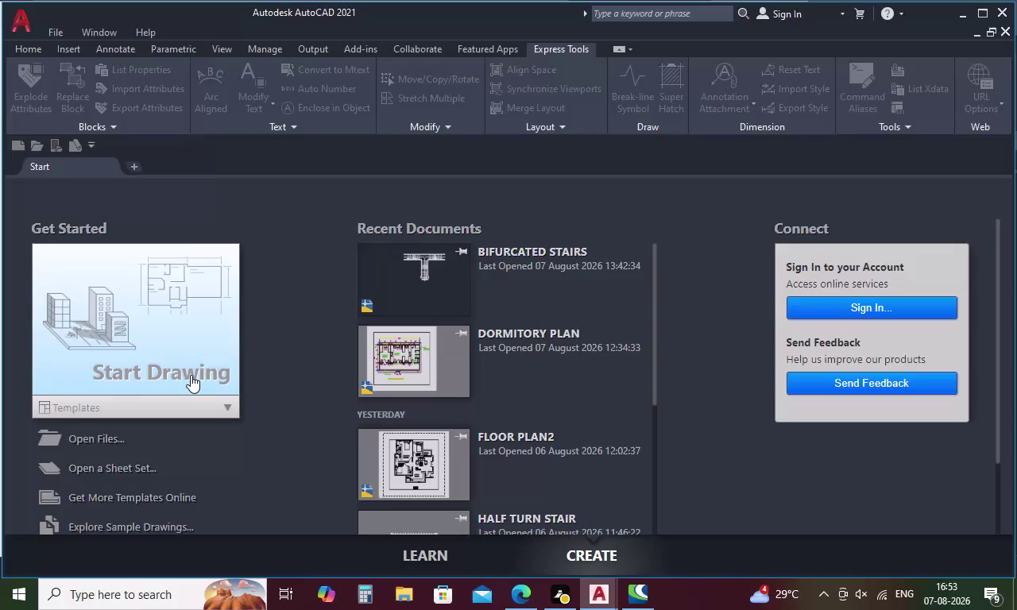
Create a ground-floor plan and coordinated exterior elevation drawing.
Start a new blank drawing, Drawing1, from the Start tab.
double_click(162, 384)
double_click(189, 370)
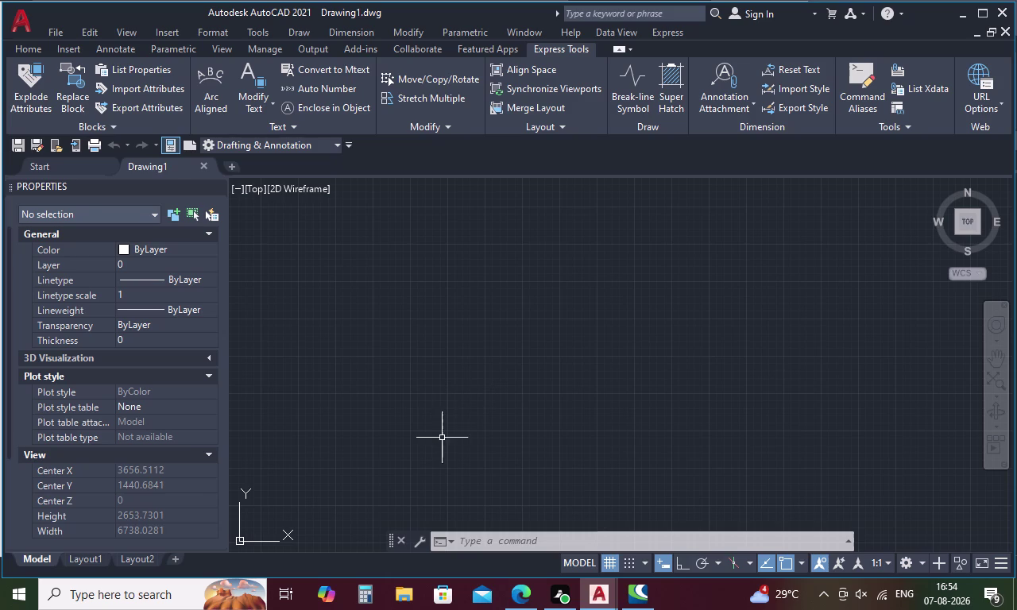
scroll(down, 3)
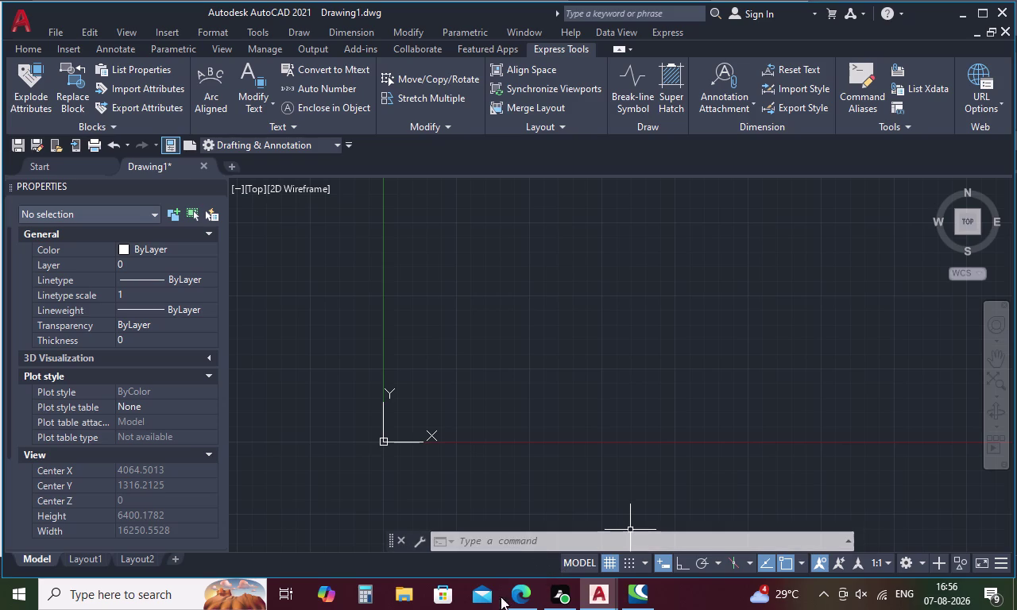
key(Escape)
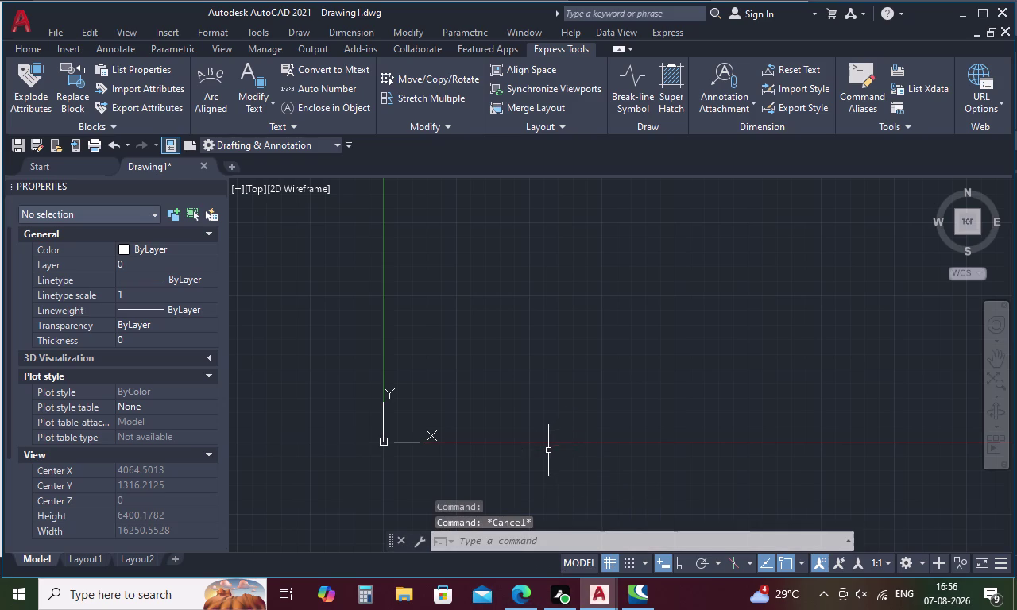
In Drawing Units (UN), choose Engineering length, 0'-0.0" precision and Inches insertion scale.
text(UN)
key(space)
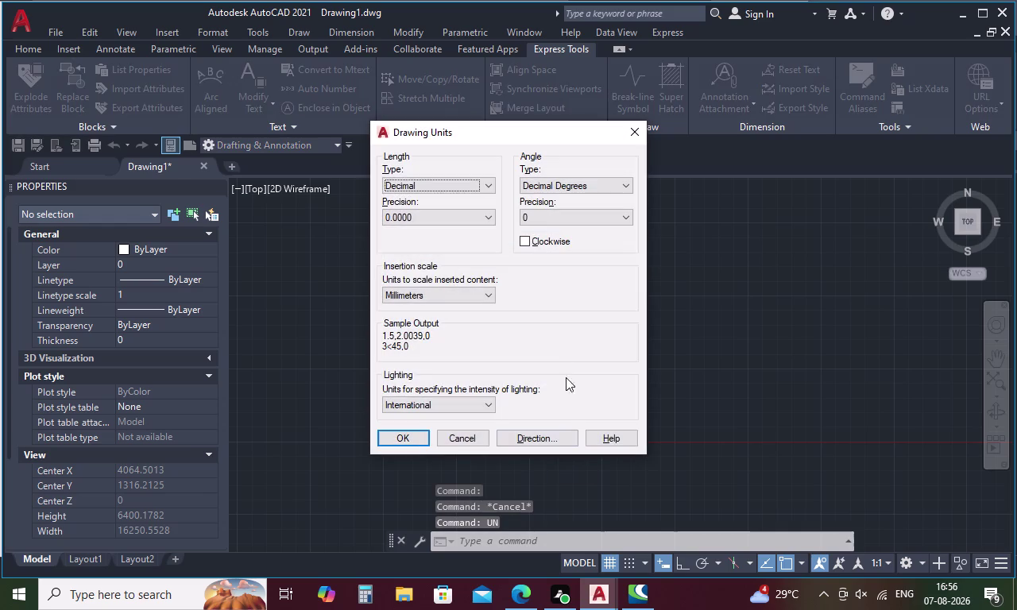
click(490, 188)
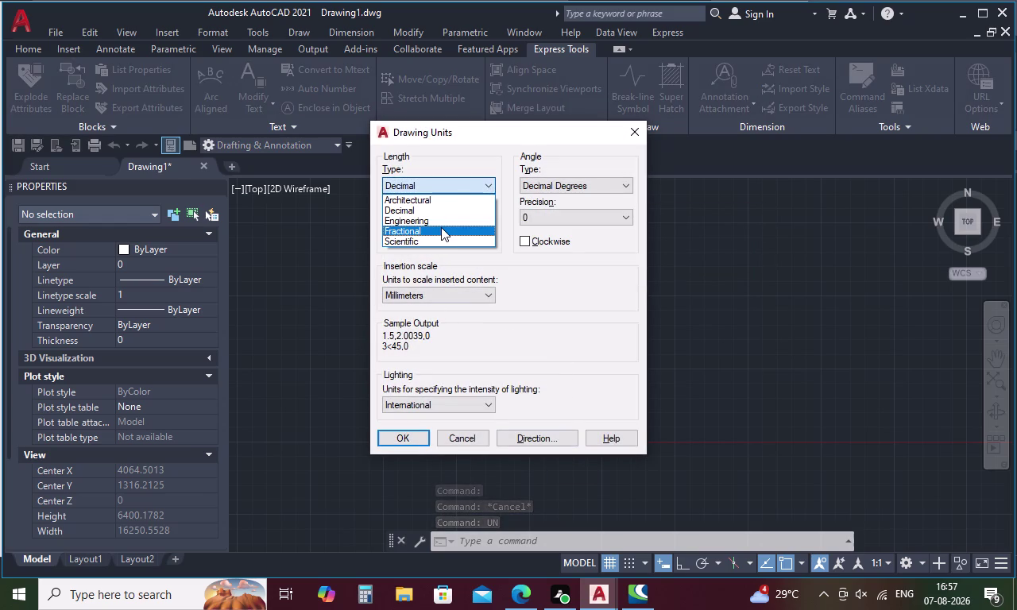
click(441, 222)
click(470, 220)
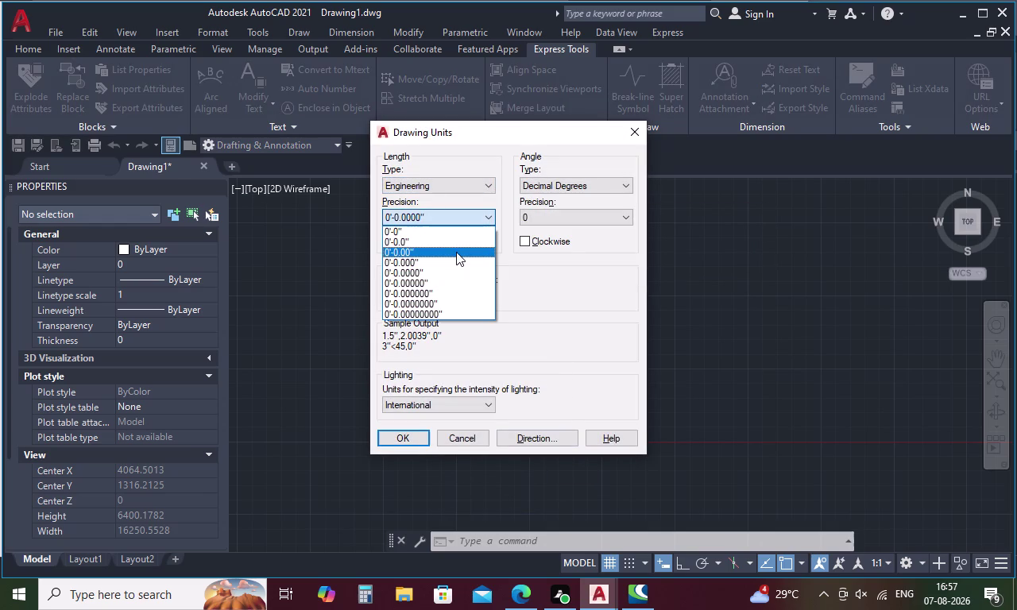
click(456, 245)
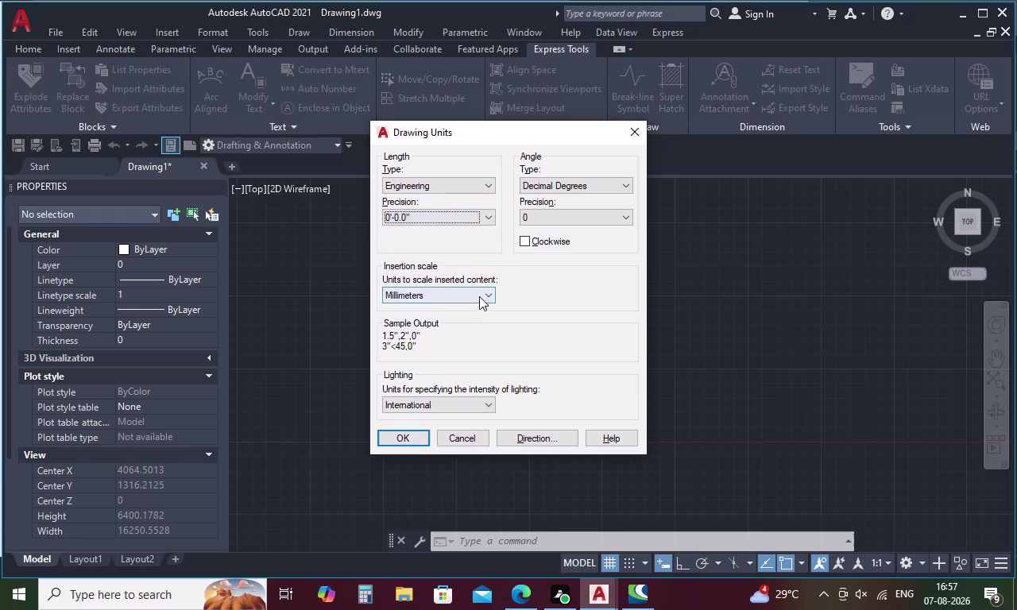
click(481, 296)
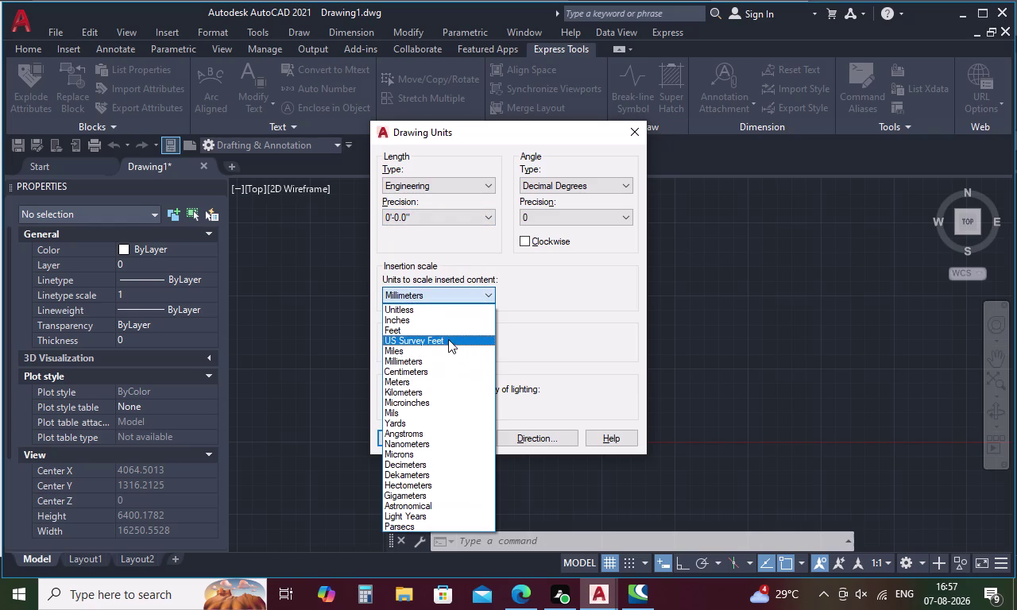
click(438, 324)
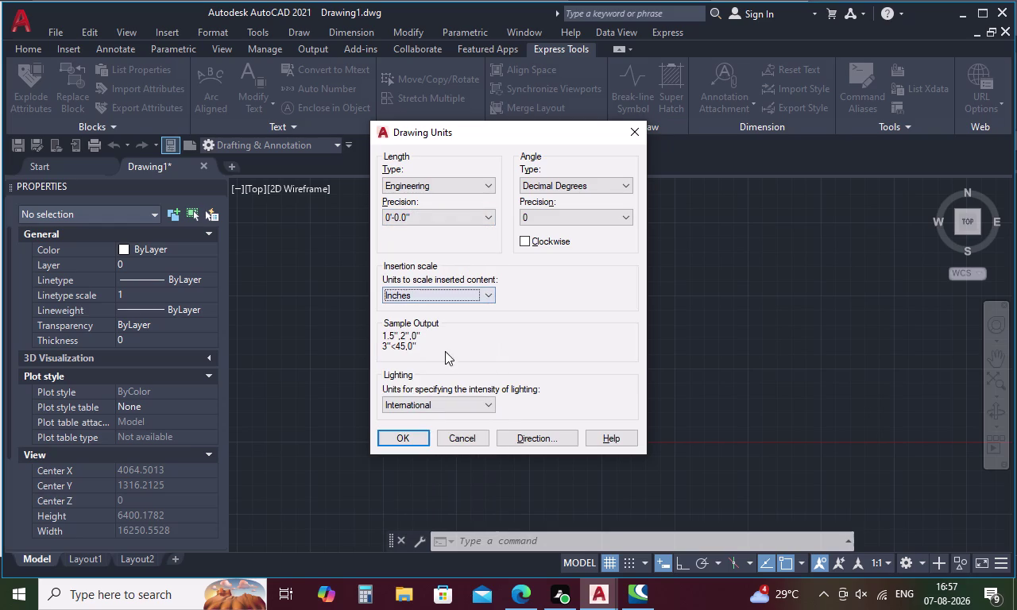
click(416, 435)
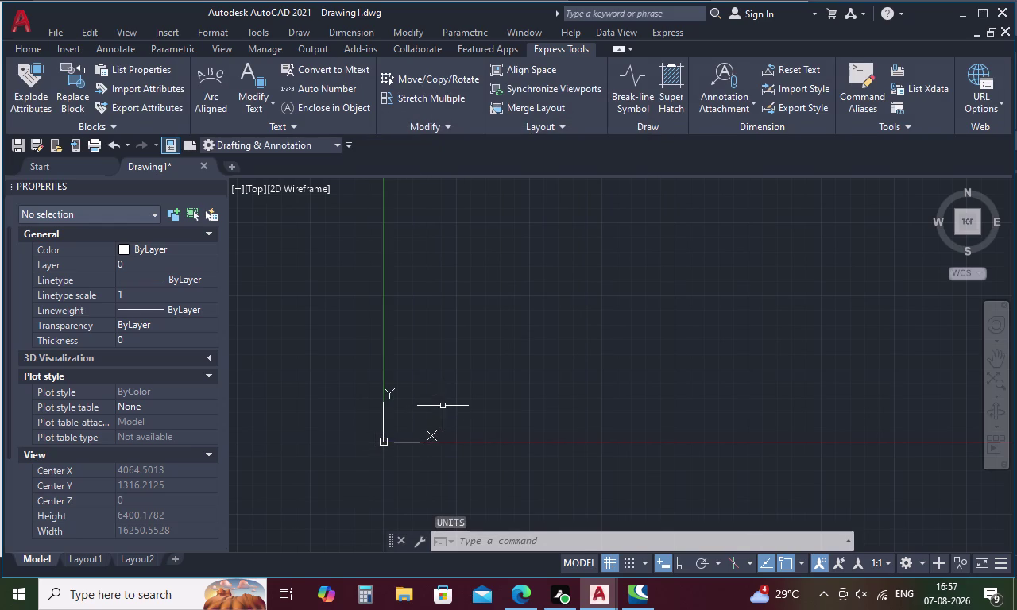
Turn the UCS icon off with UCSICON, then pan and zoom the empty view.
key(u)
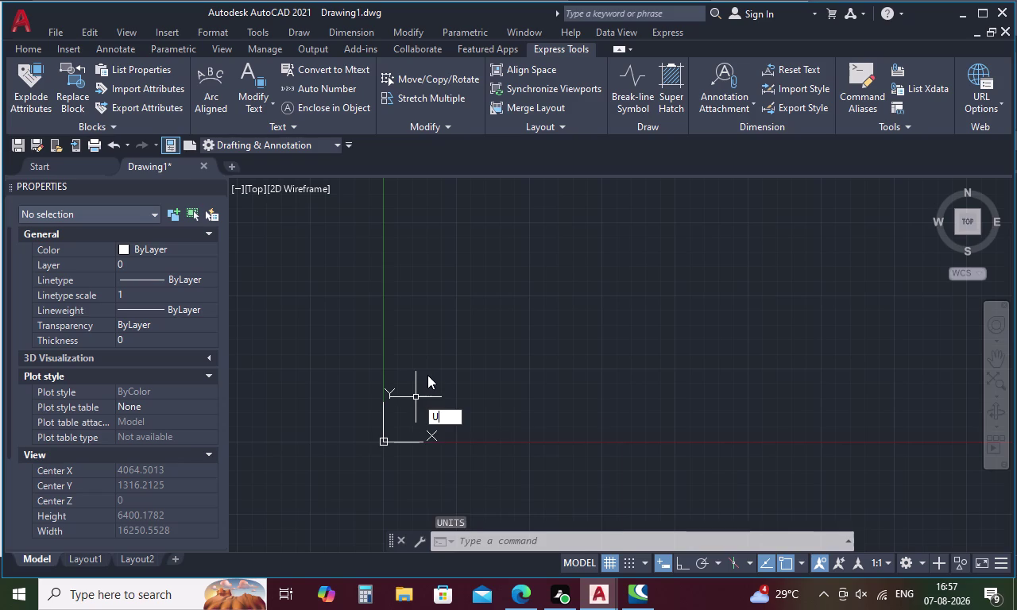
text(CSIC)
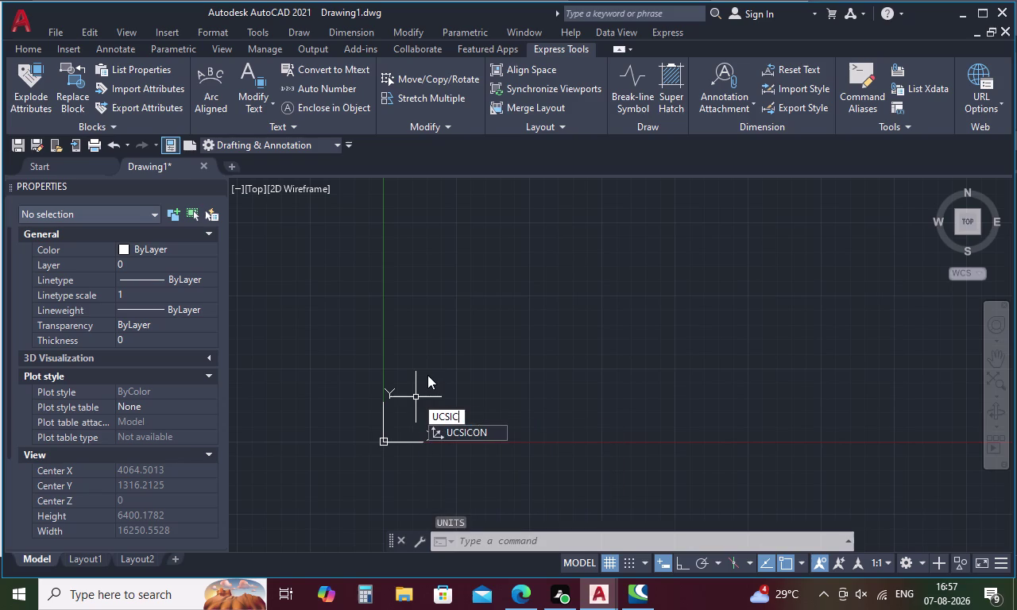
text(ON)
key(space)
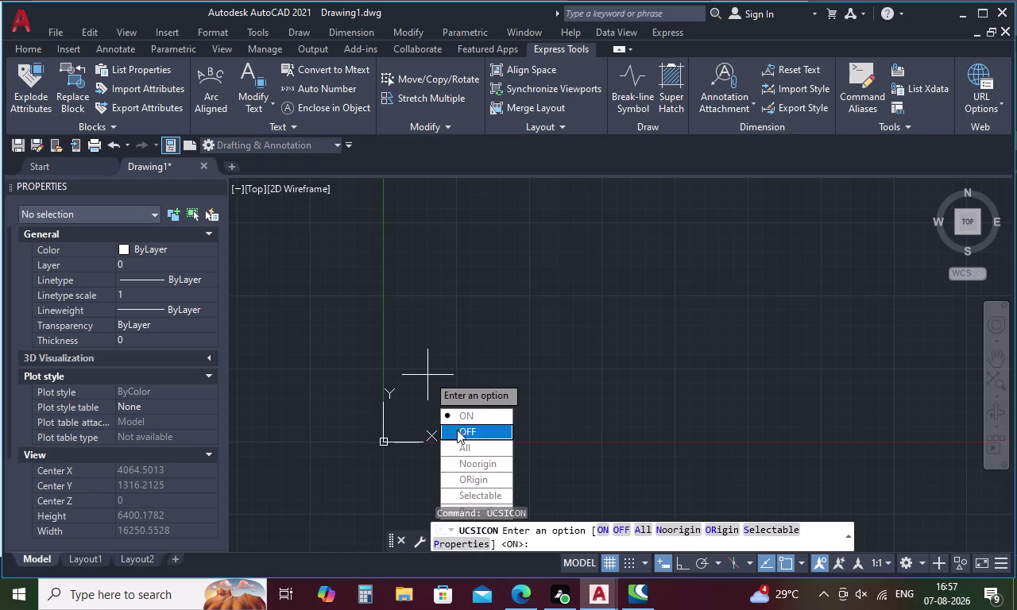
drag(456, 430, 428, 375)
scroll(down, 3)
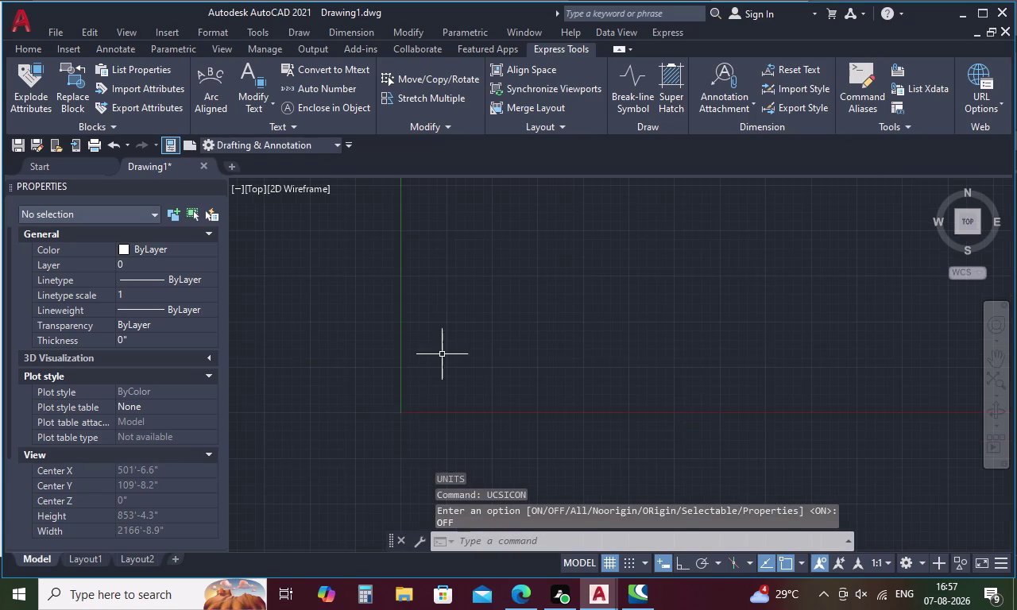
middle_drag(442, 354, 208, 514)
scroll(down, 3)
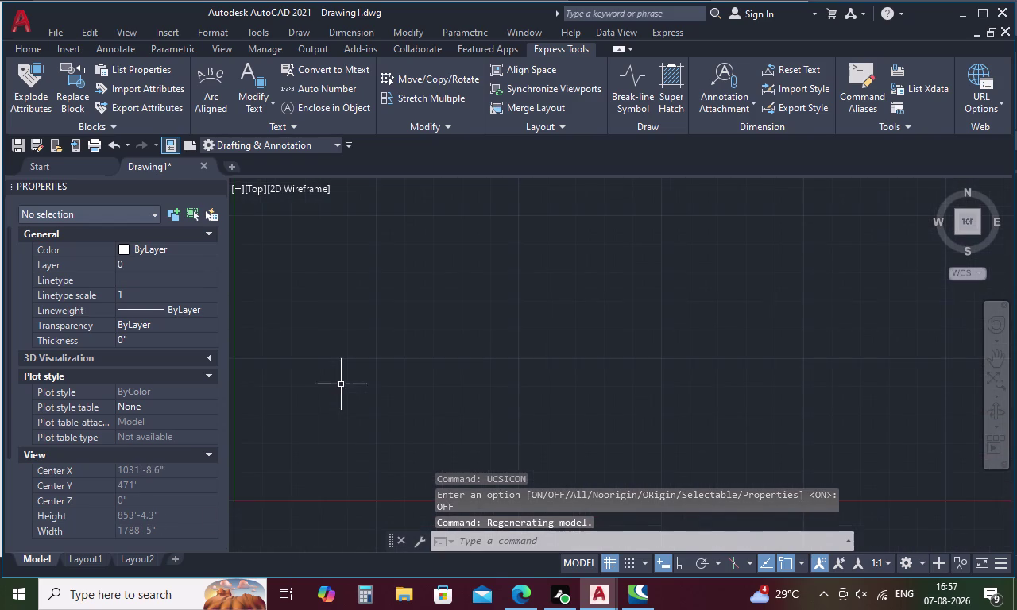
scroll(down, 3)
middle_drag(421, 338, 290, 498)
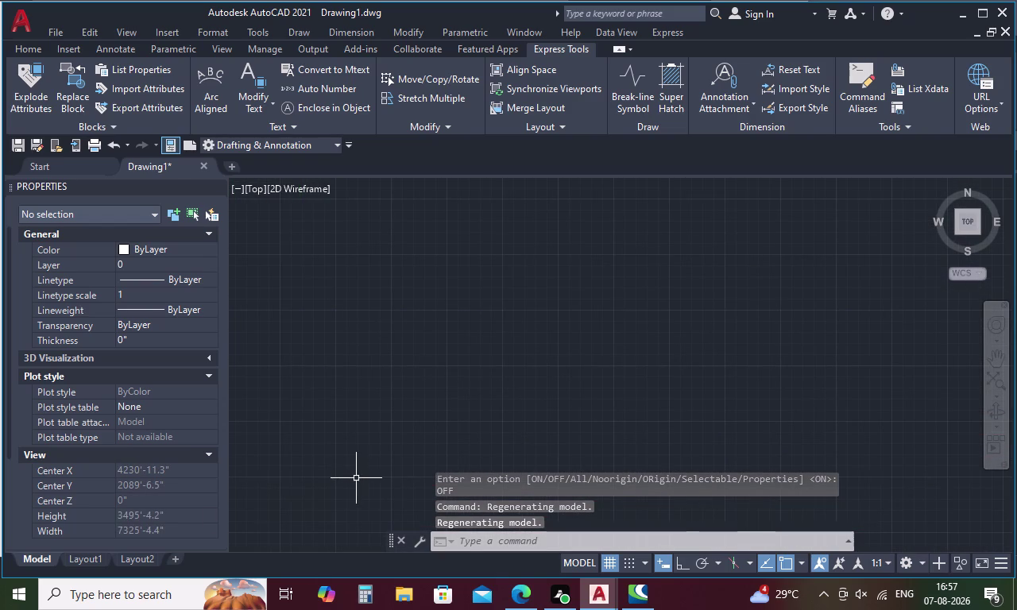
key(Escape)
Draw the 30' by 40' outer wall outline with Ortho lines, closing at the start corner.
key(l)
key(space)
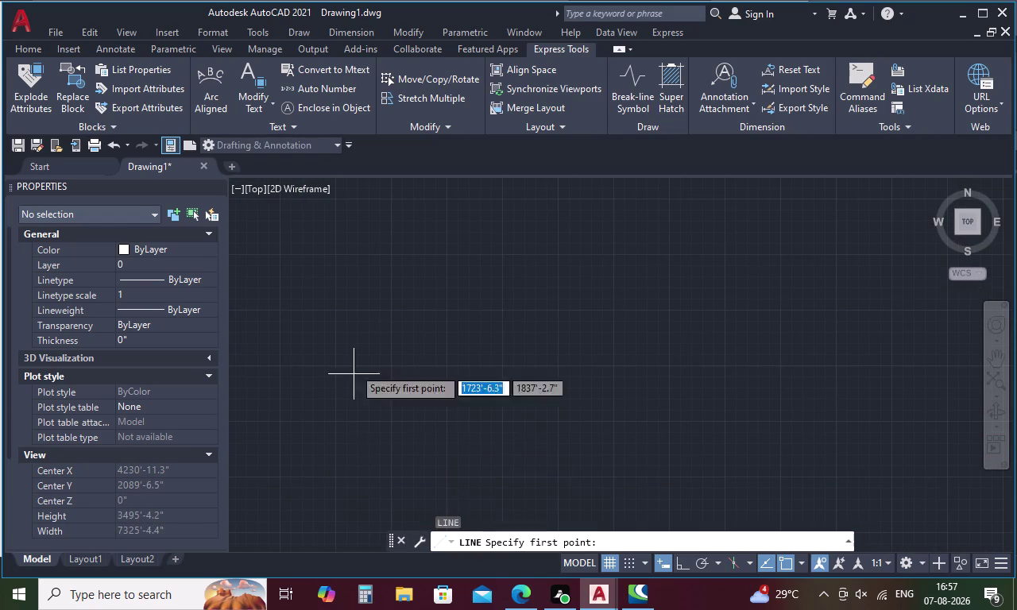
click(363, 256)
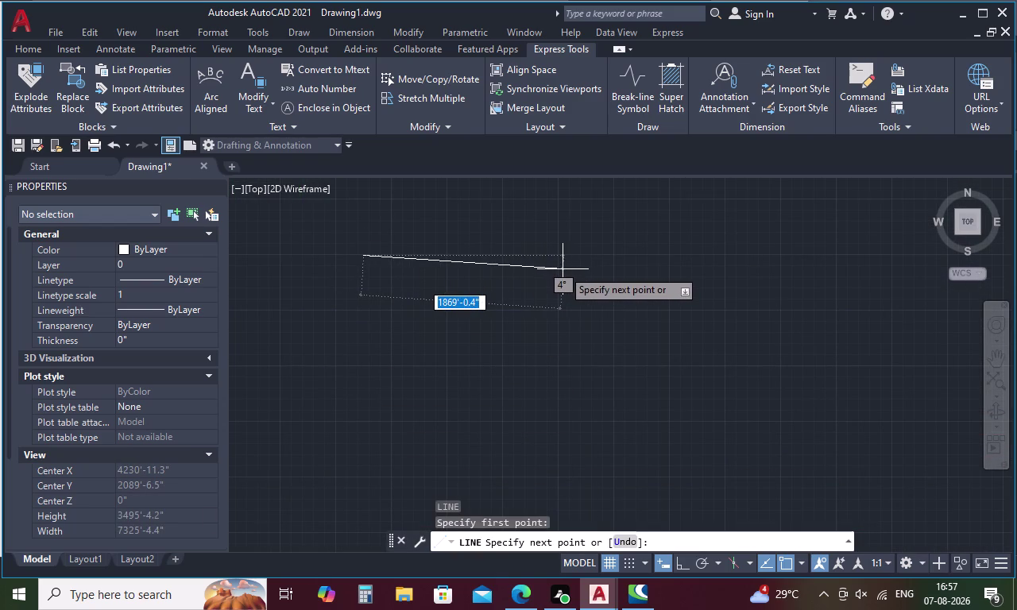
key(F8)
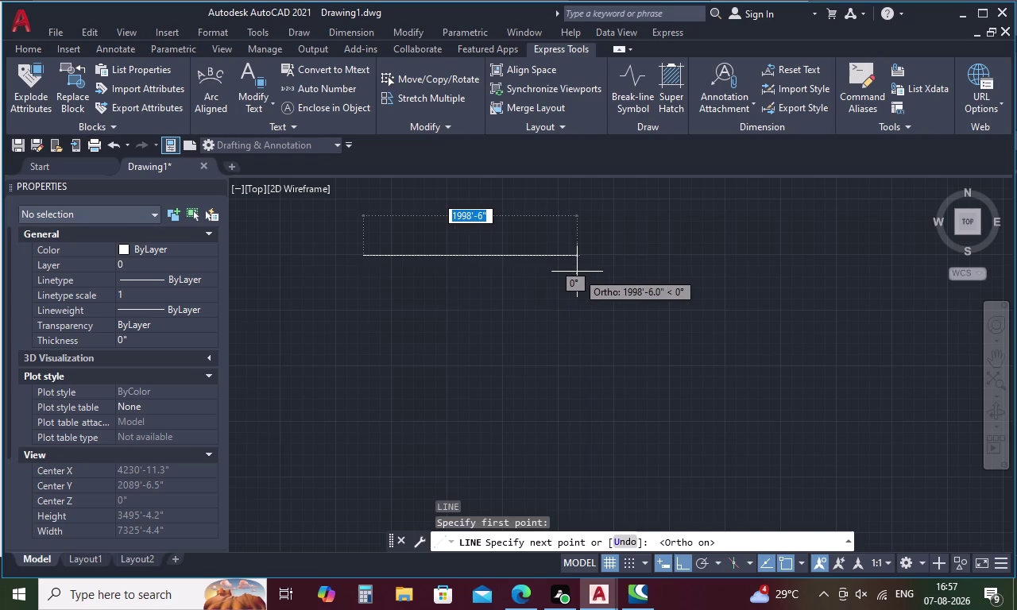
key(3)
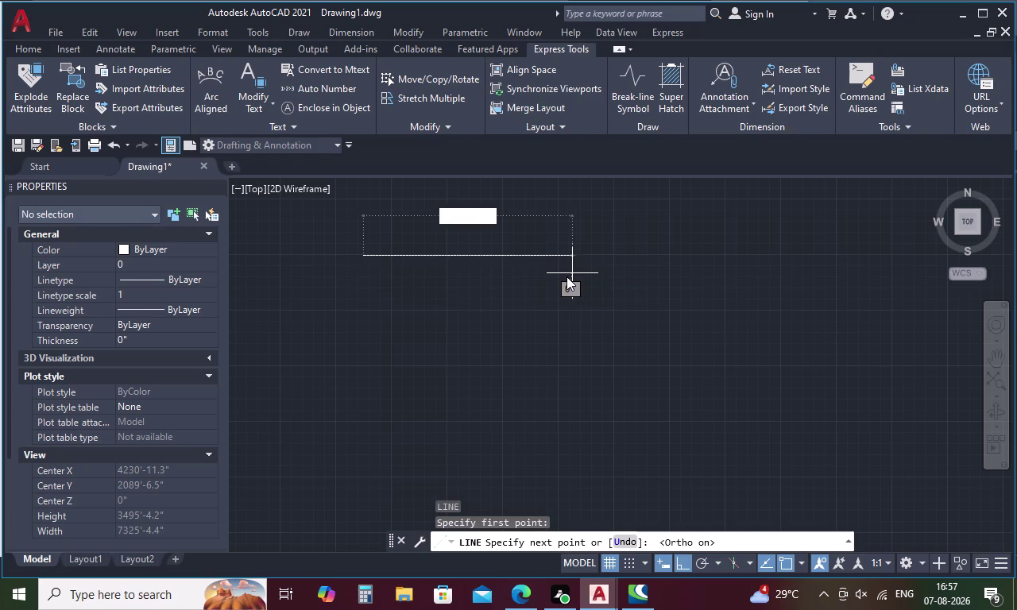
text(0')
key(space)
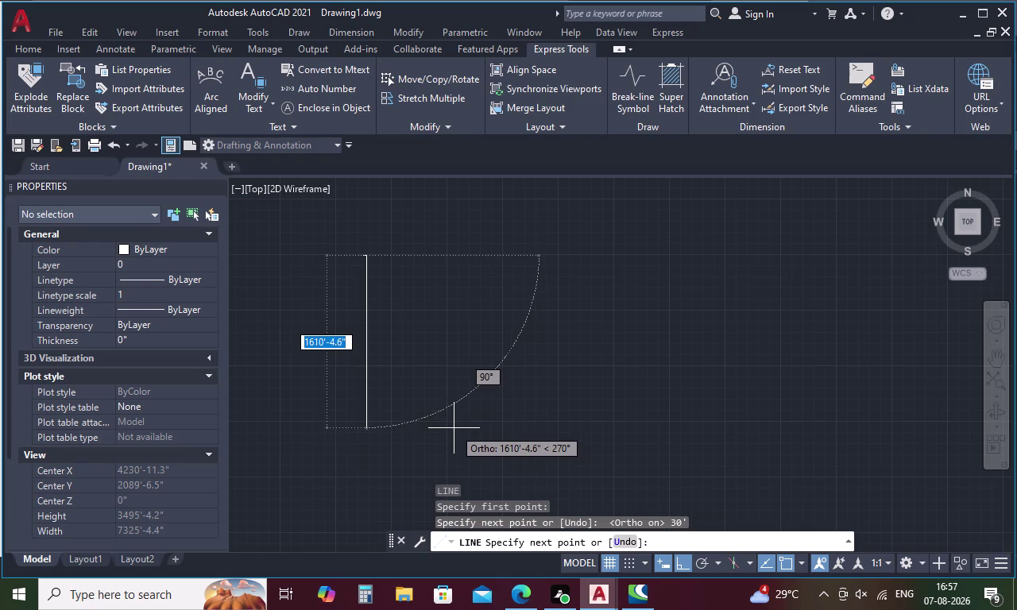
text(40')
key(space)
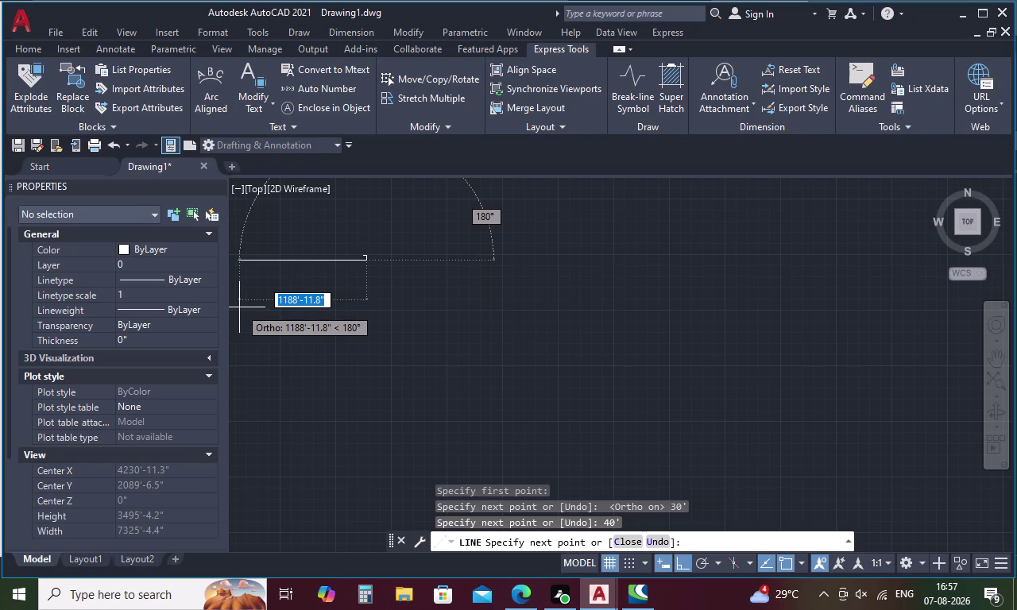
text(3)
text(0')
key(space)
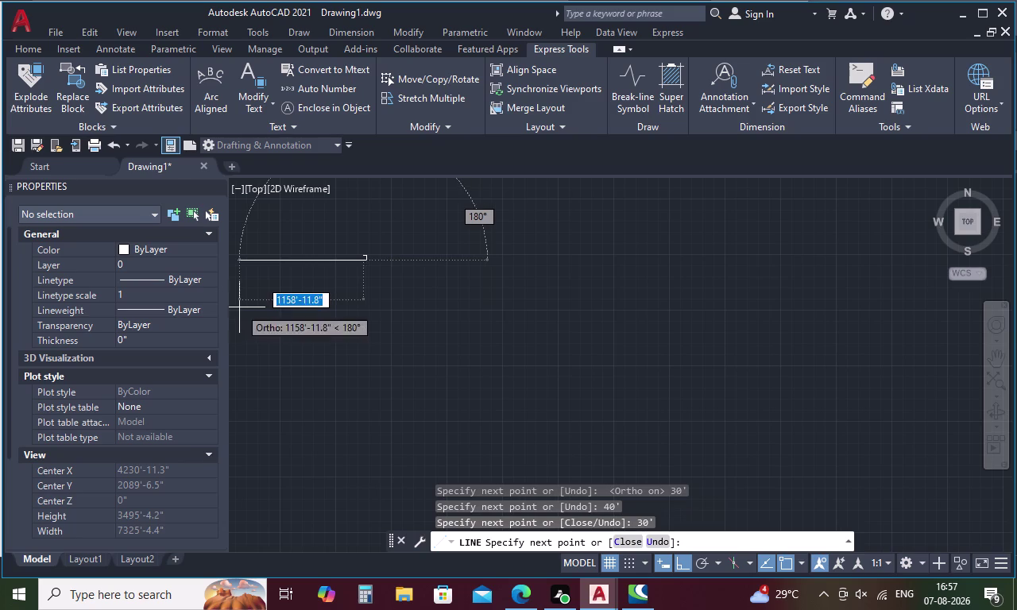
click(361, 254)
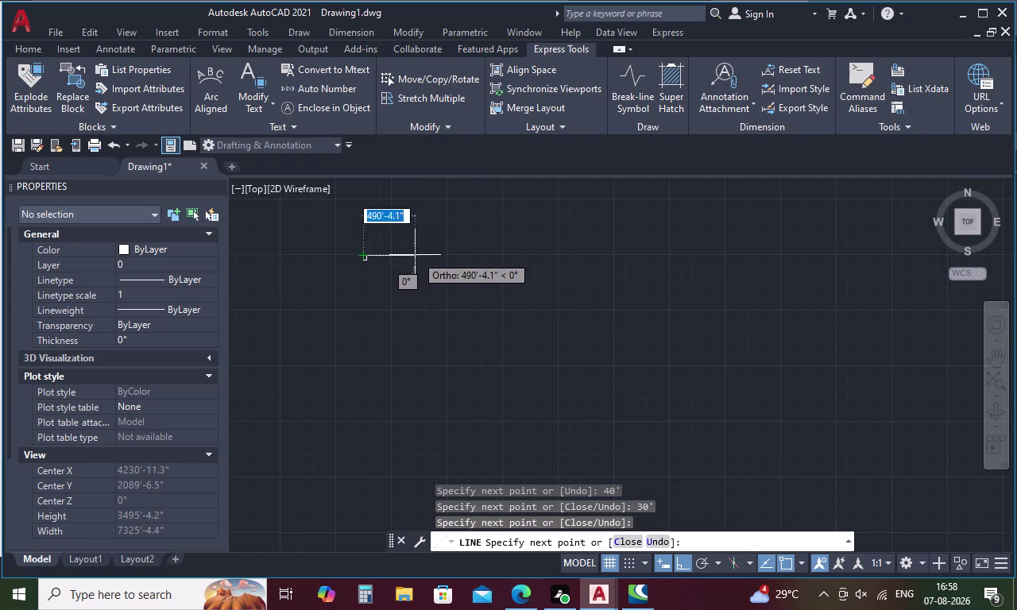
key(Escape)
Pan and zoom to centre the new rectangle in the view.
scroll(up, 3)
middle_drag(375, 234, 385, 303)
scroll(up, 3)
scroll(up, 3)
middle_drag(436, 341, 436, 339)
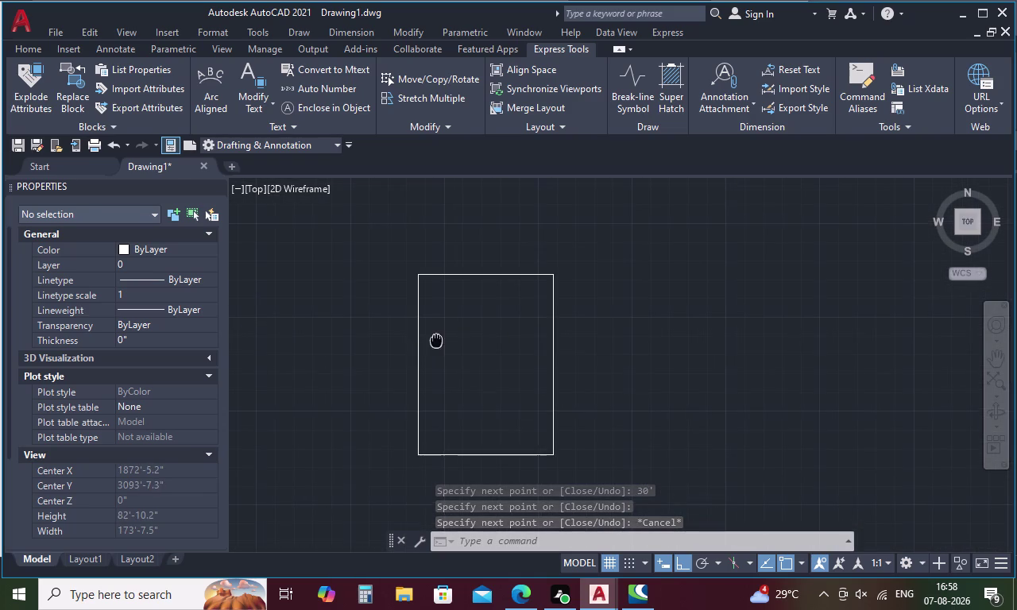
middle_drag(436, 339, 431, 300)
scroll(up, 3)
key(Escape)
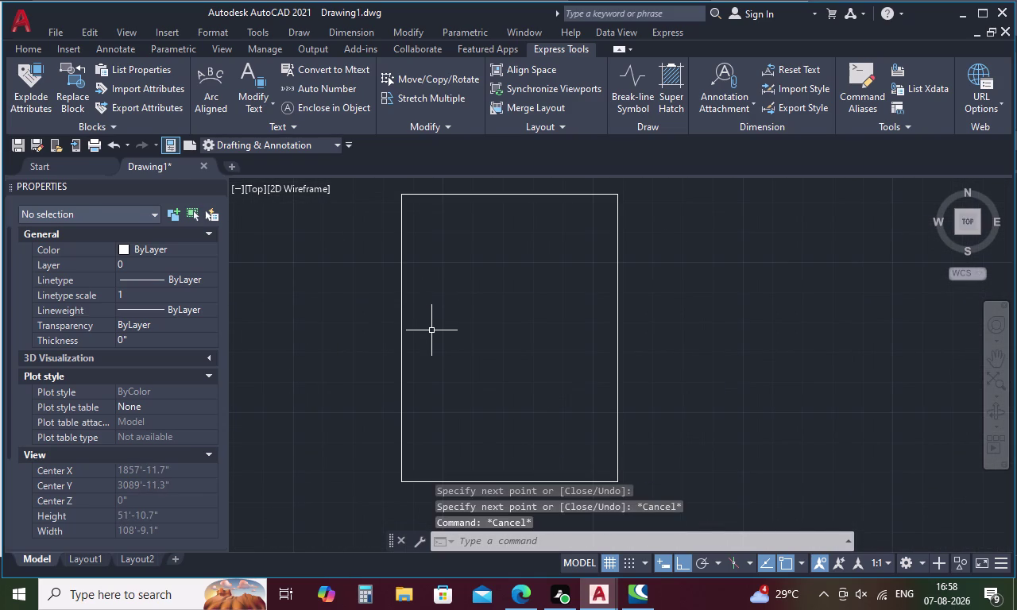
key(0)
key(space)
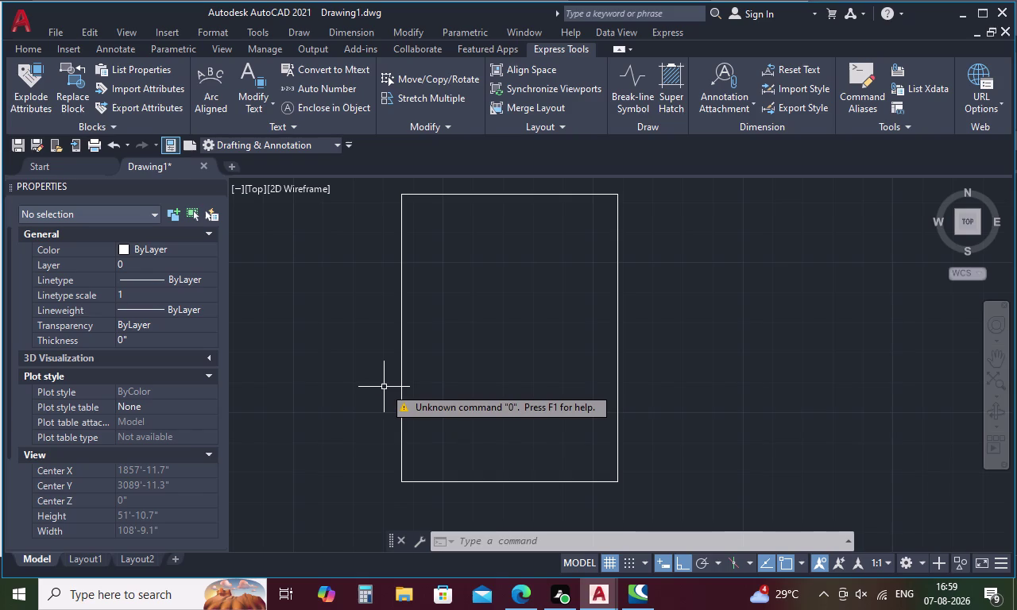
key(o)
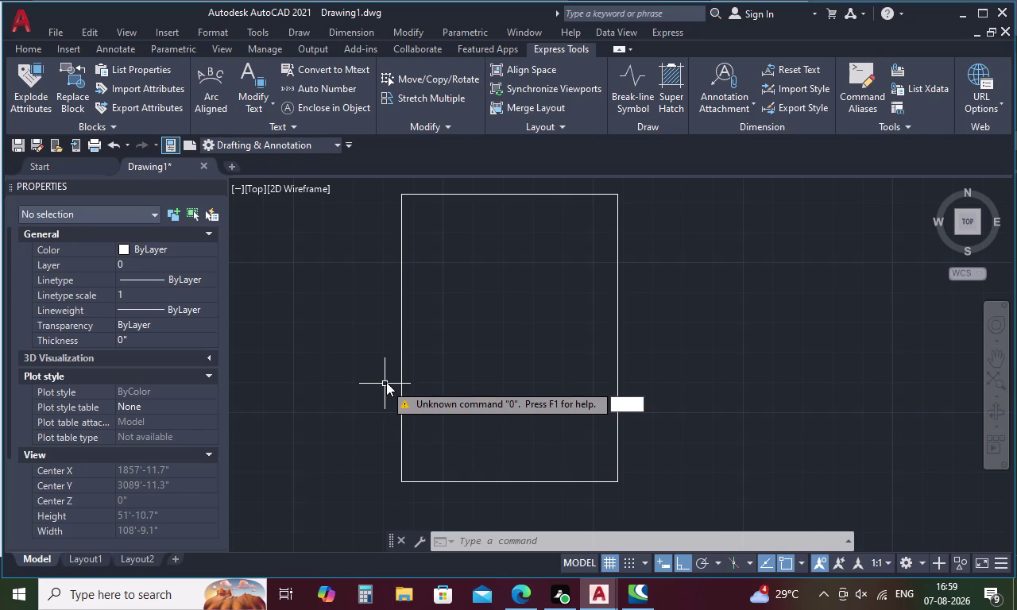
Start an offset with a mistaken 12' distance, then cancel it.
key(space)
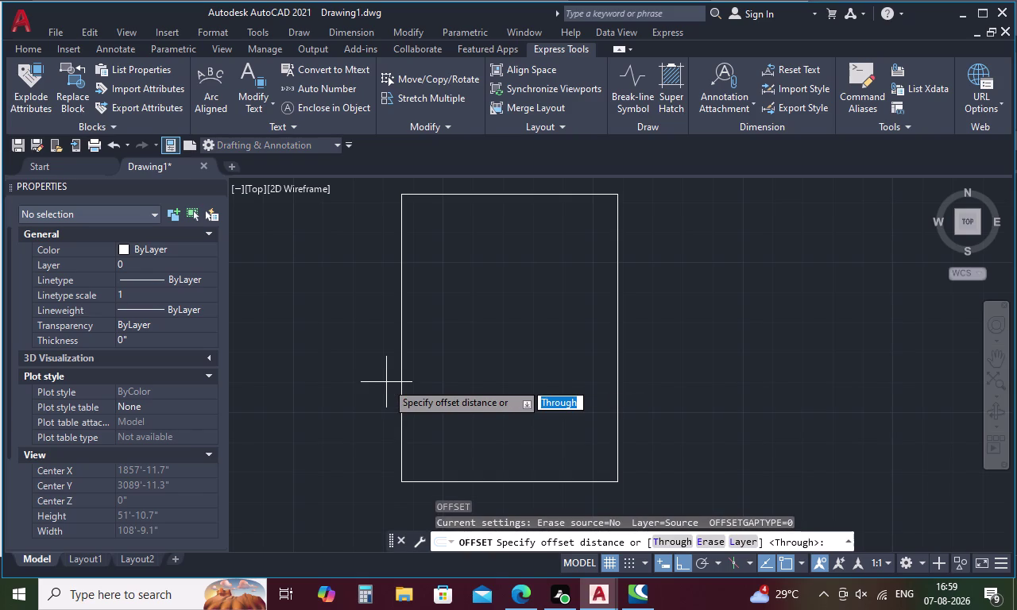
key(1)
key(2)
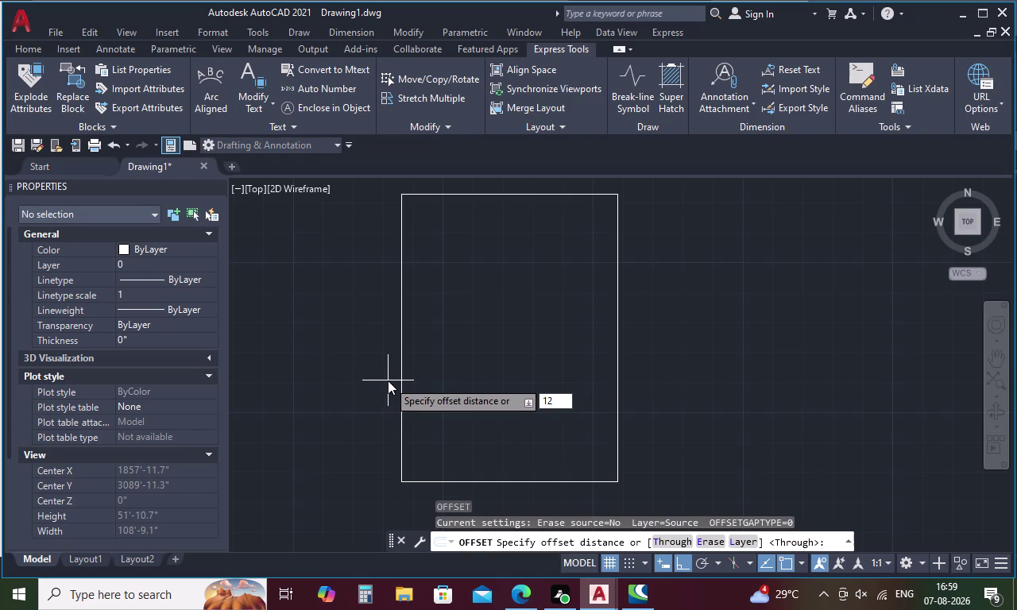
text(')
key(space)
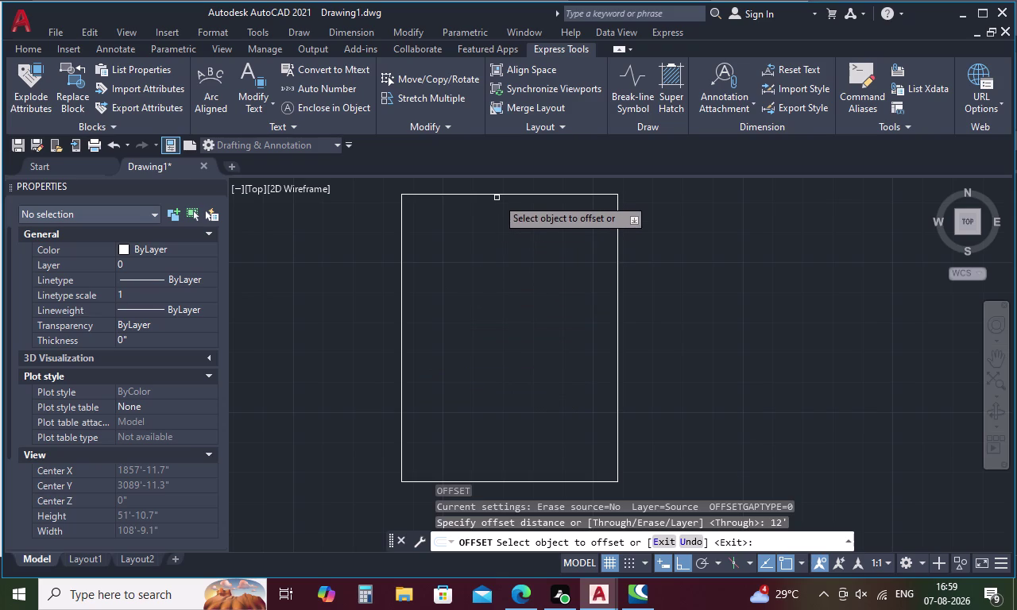
key(Escape)
key(Escape)
Offset the top, left, right and bottom rectangle edges 9 inches inward.
text(O)
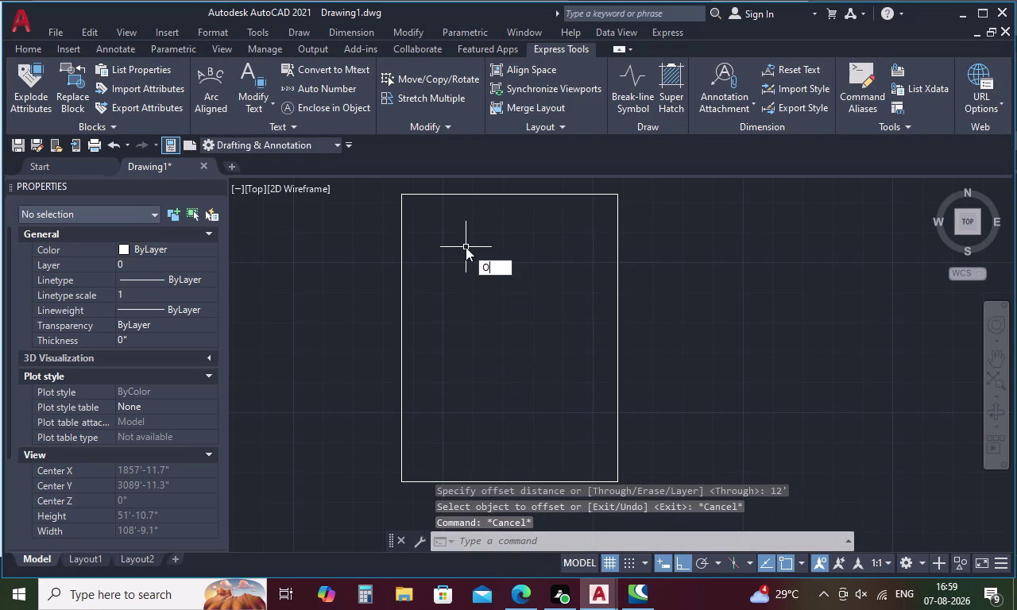
key(space)
text(9)
key(space)
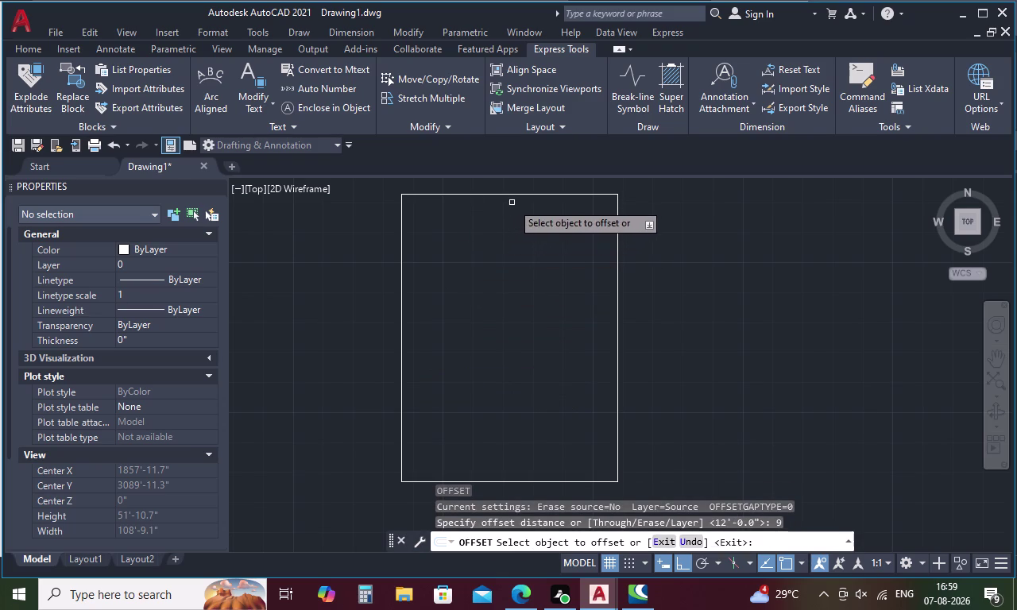
click(523, 195)
click(509, 236)
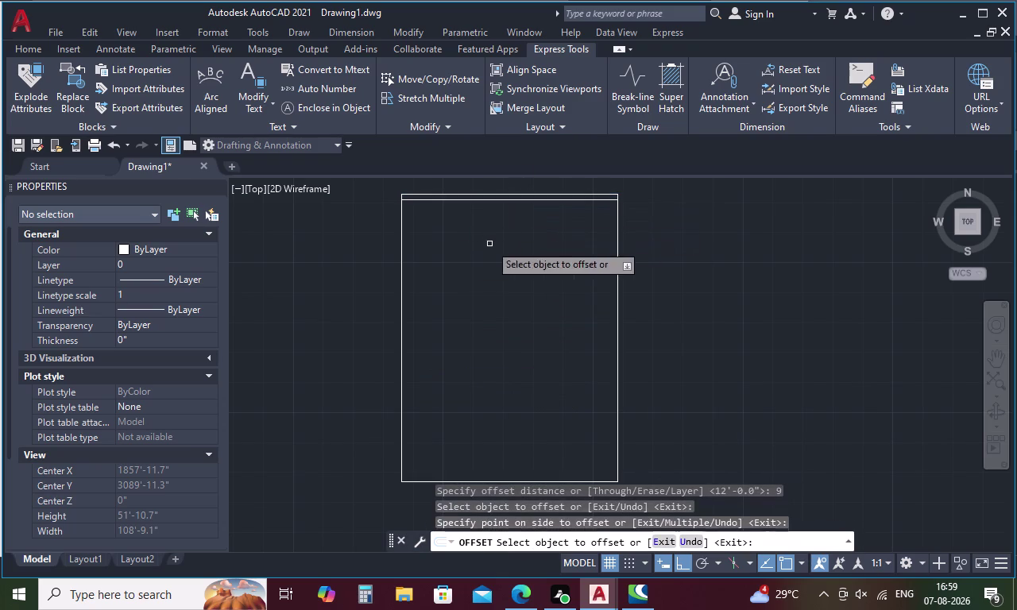
click(400, 278)
click(437, 278)
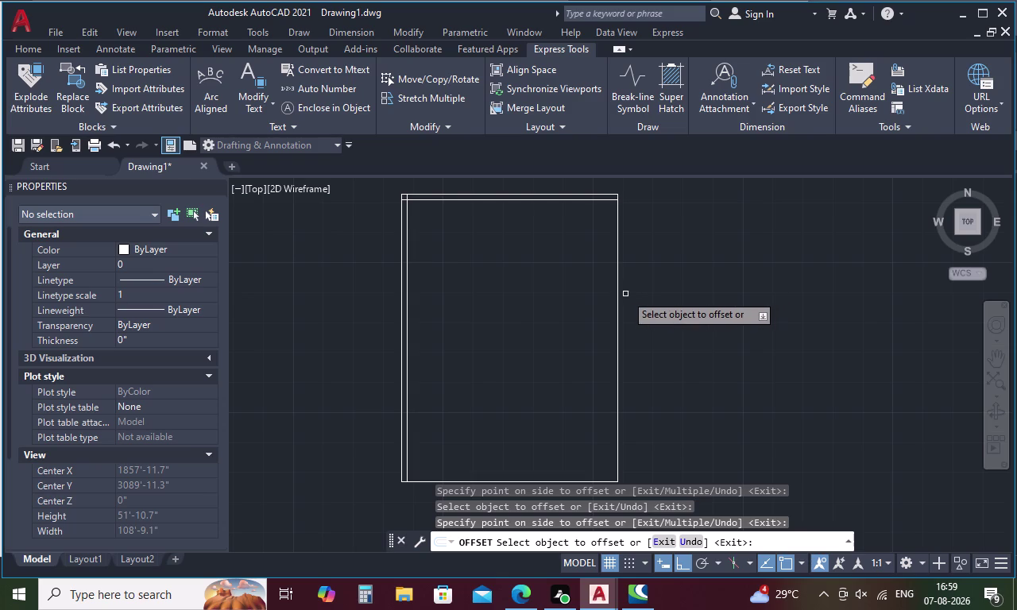
click(619, 298)
click(547, 312)
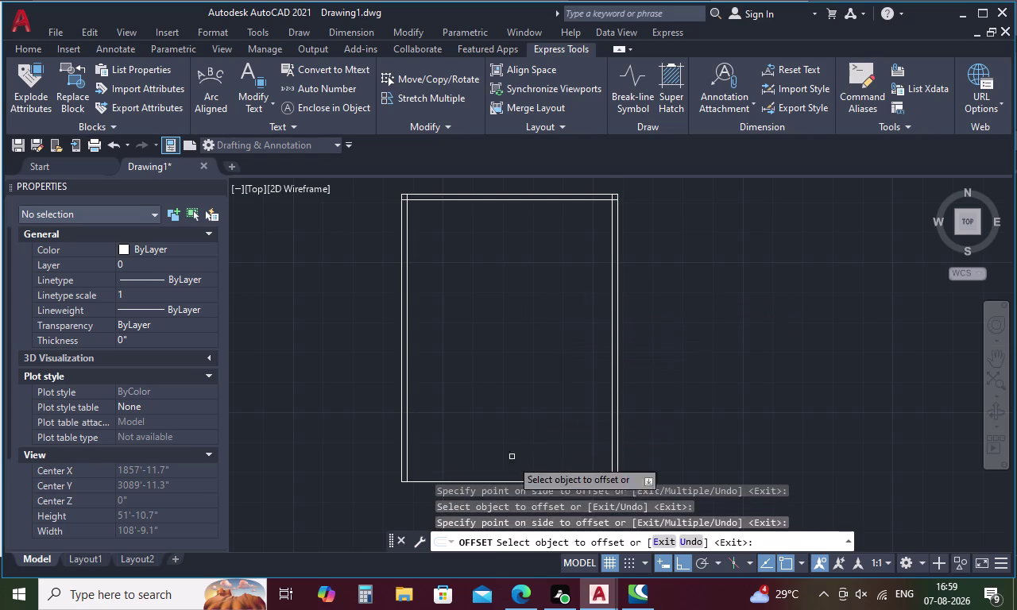
click(514, 480)
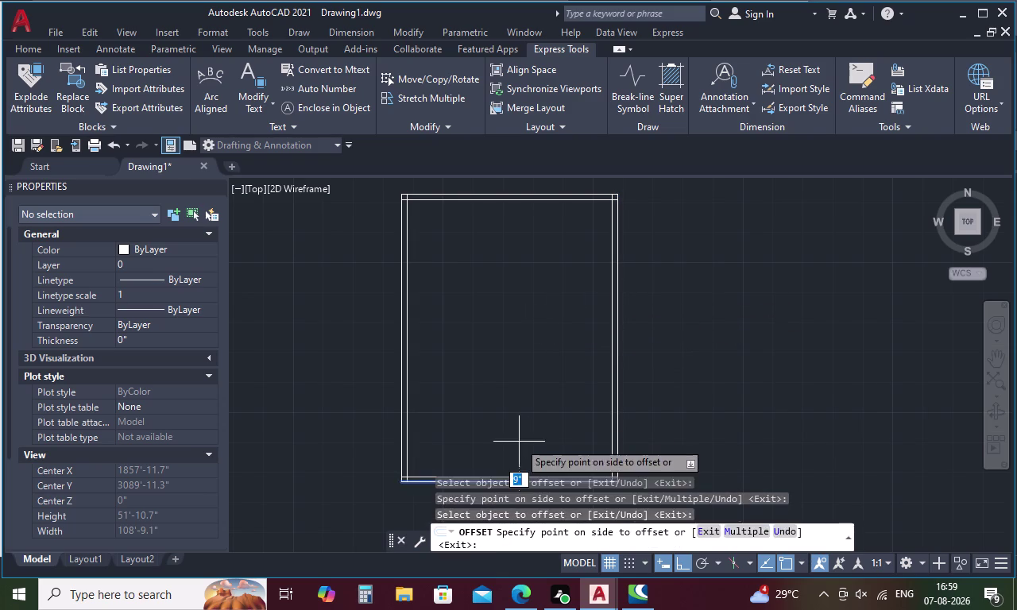
click(519, 438)
key(Escape)
Trim the overlapping wall line ends at the first two corners with fences.
key(t)
key(r)
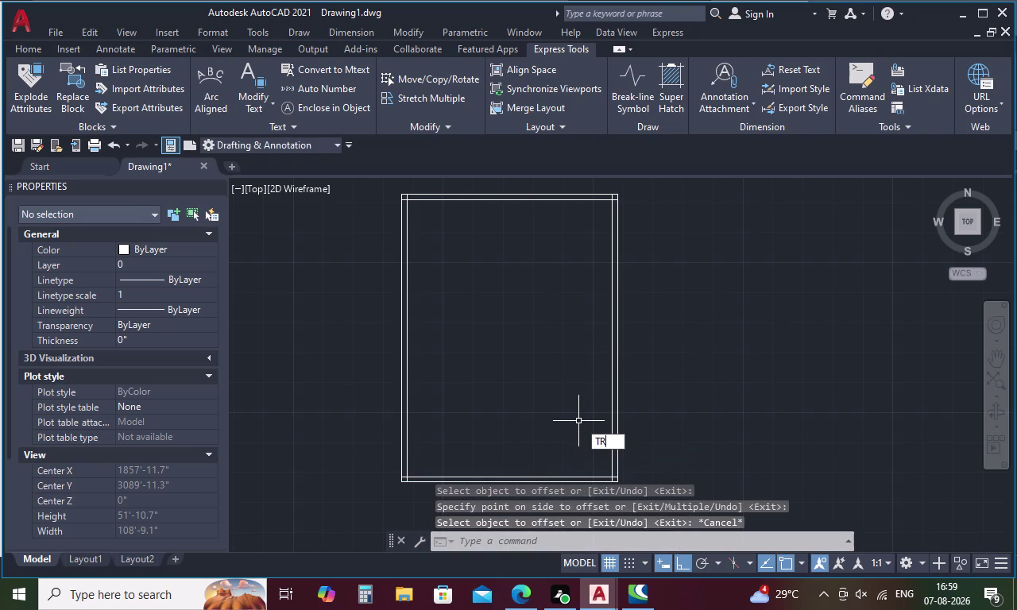
key(space)
scroll(up, 3)
drag(401, 235, 358, 263)
scroll(down, 3)
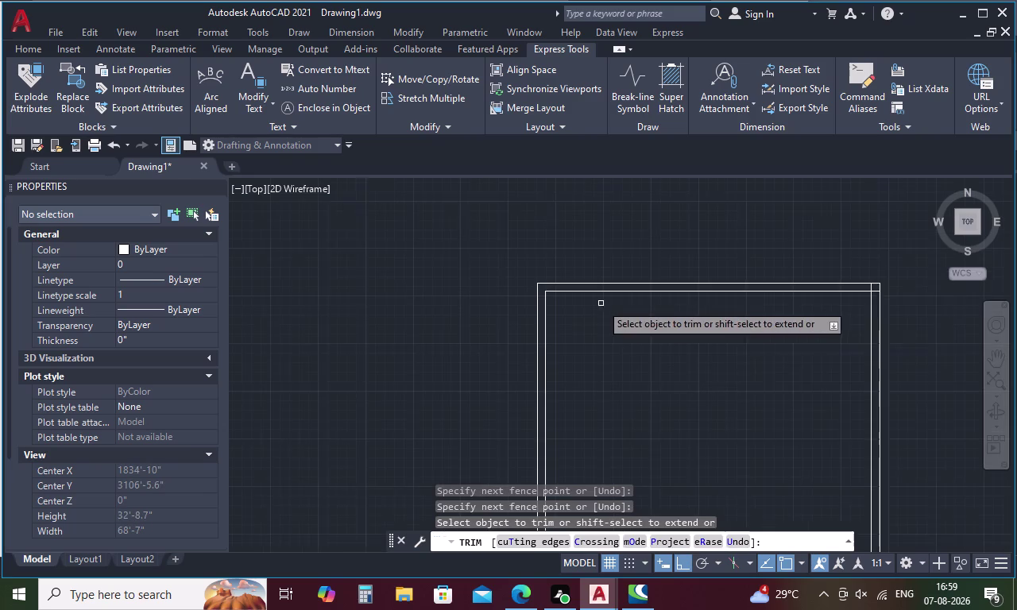
middle_drag(723, 324, 437, 302)
scroll(up, 3)
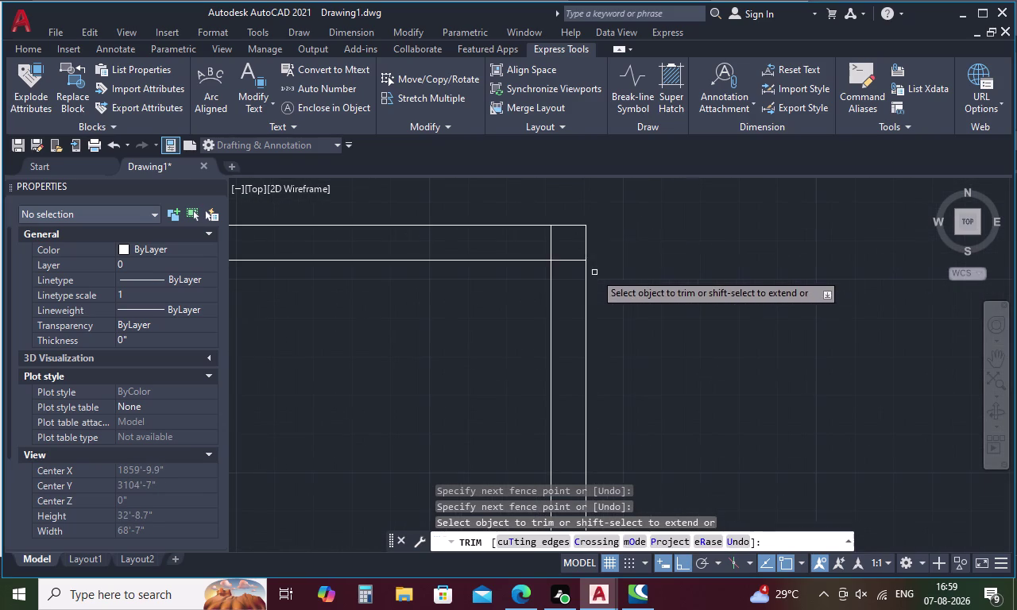
drag(531, 230, 570, 284)
scroll(down, 3)
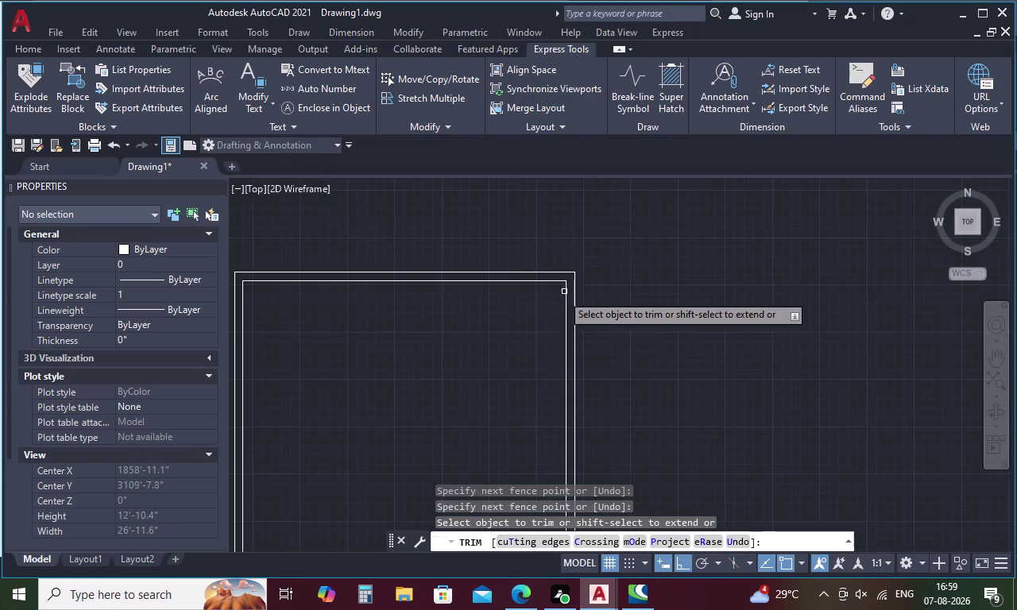
Trim the overlapping wall line ends at the remaining two corners.
middle_drag(514, 345, 509, 146)
scroll(down, 3)
scroll(up, 3)
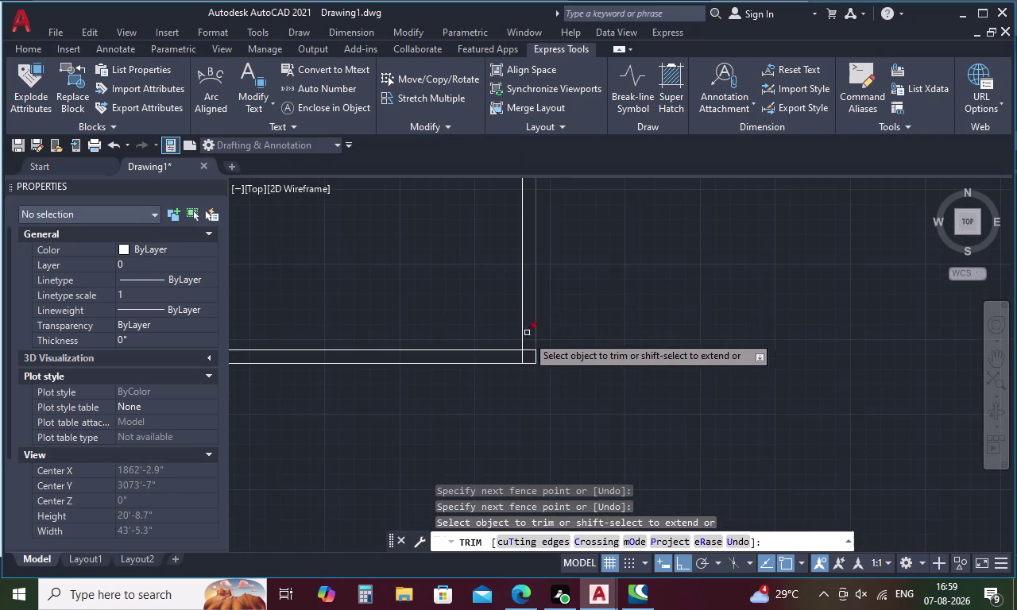
scroll(up, 3)
drag(568, 268, 499, 327)
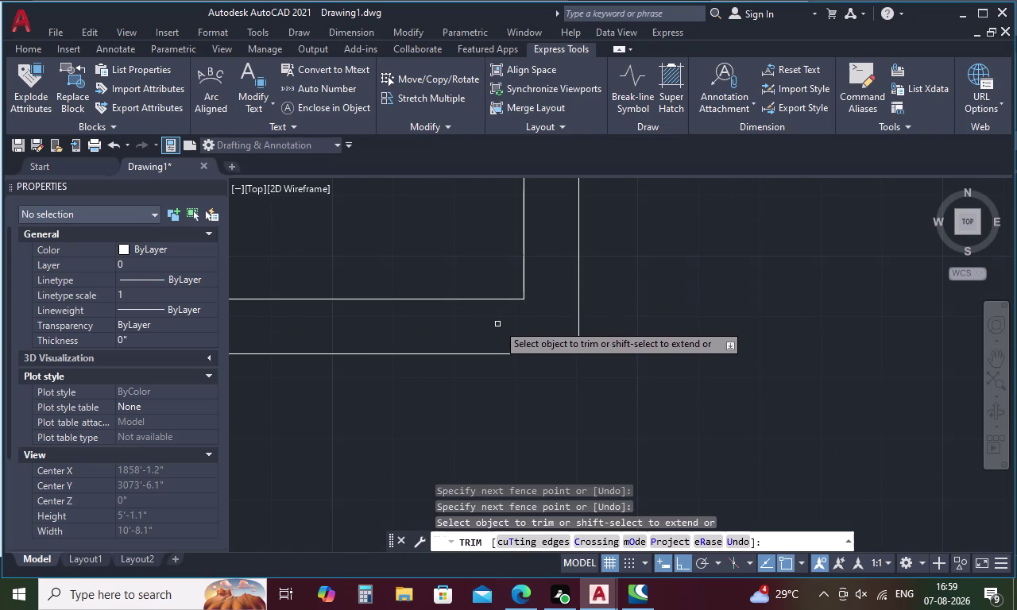
scroll(down, 3)
middle_drag(576, 325, 1012, 329)
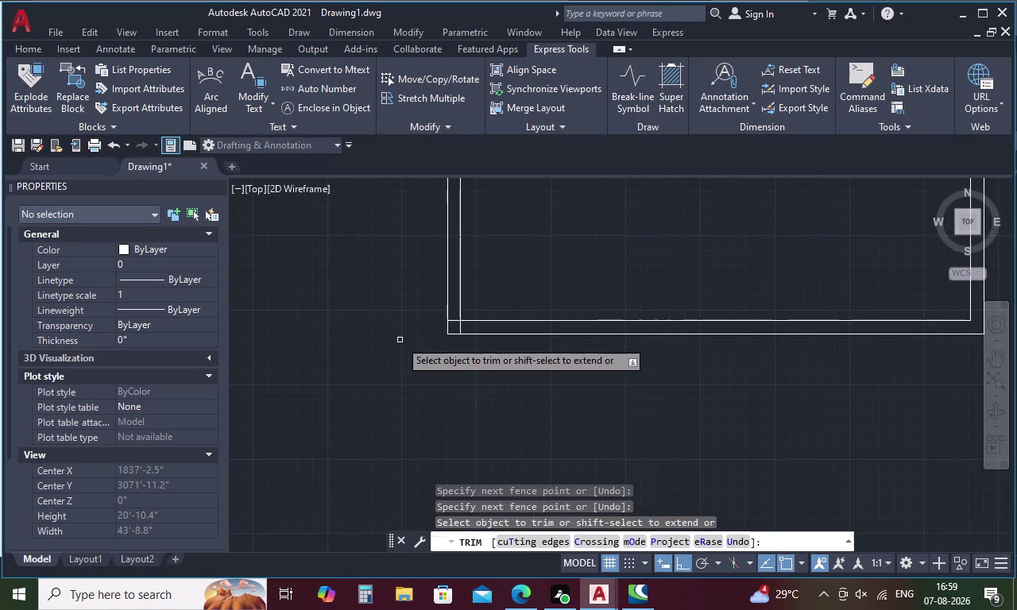
scroll(up, 3)
drag(422, 307, 501, 352)
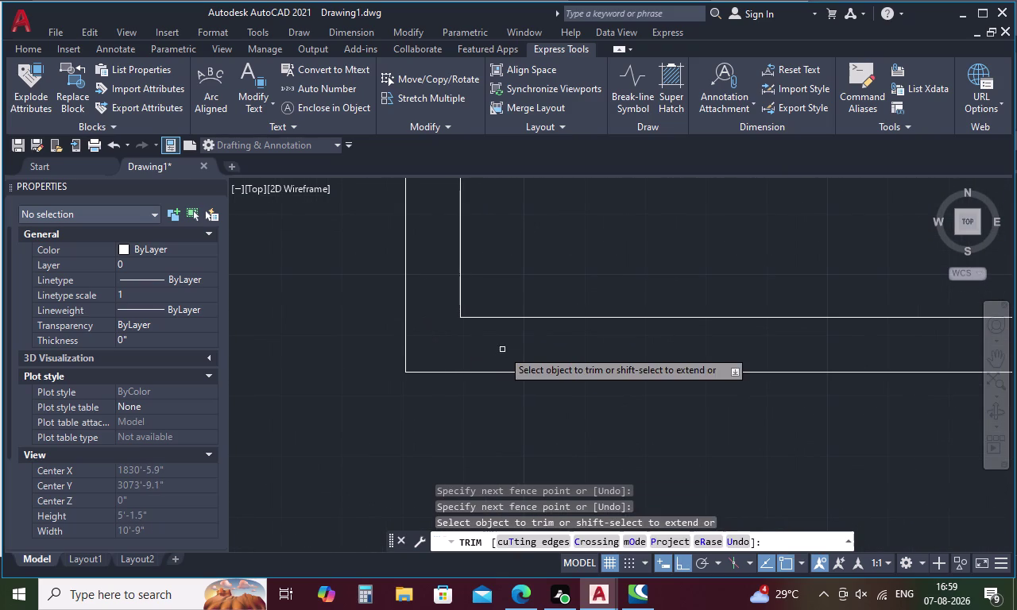
key(Escape)
Pan and zoom back out to bring the whole floor plan into view.
scroll(down, 3)
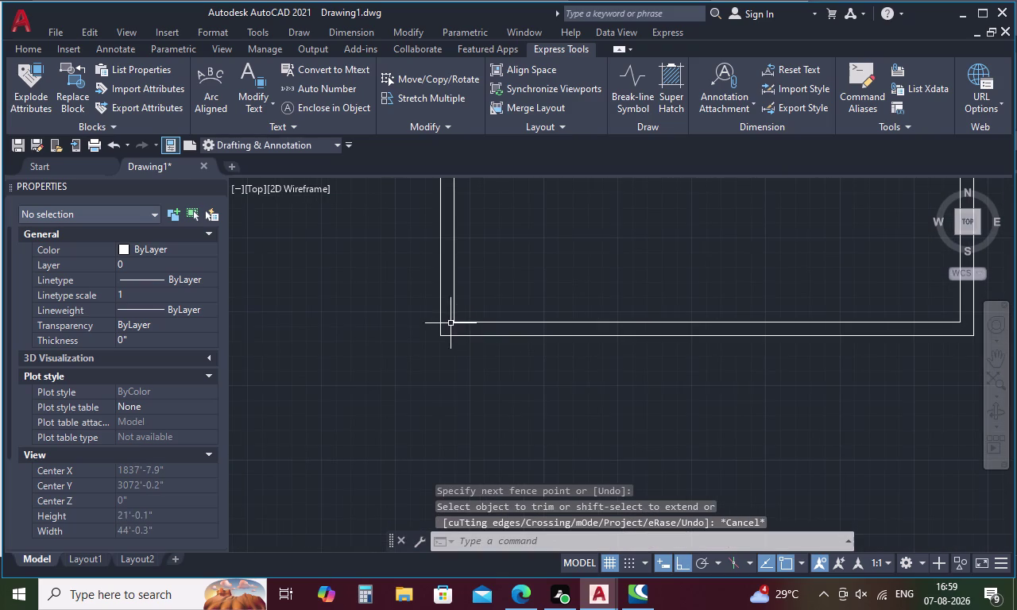
middle_drag(457, 305, 373, 401)
scroll(down, 3)
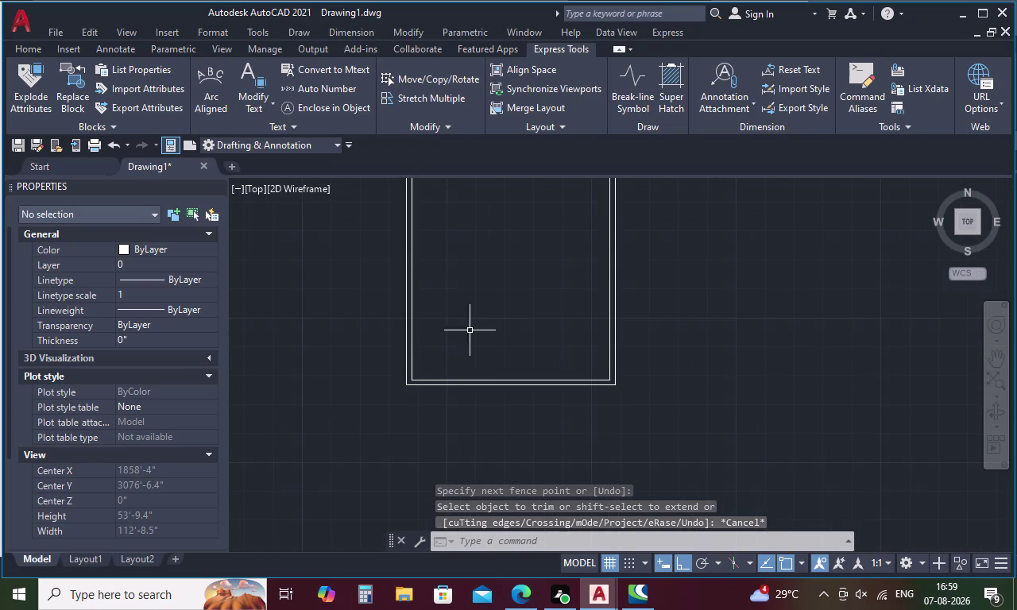
middle_drag(491, 308, 457, 413)
key(Escape)
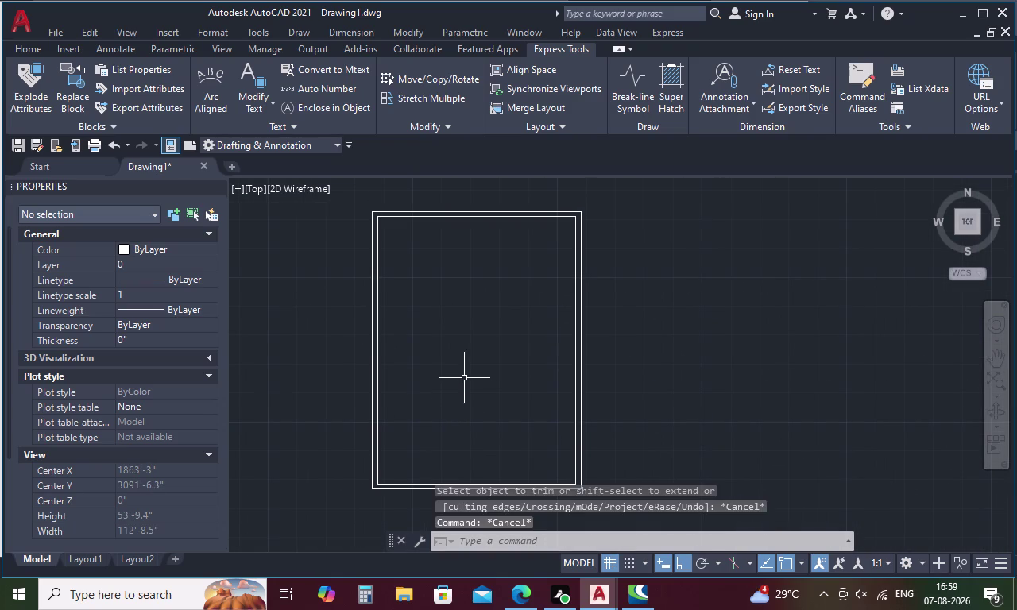
key(o)
key(space)
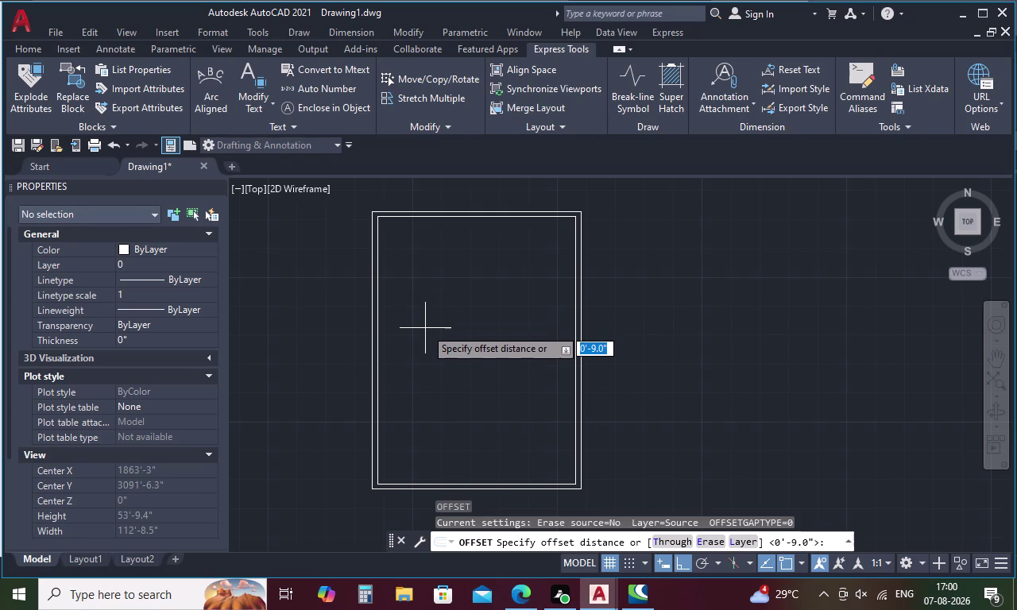
Offset the inner left, bottom and top wall lines 12 feet inward as partitions.
text(12')
key(Return)
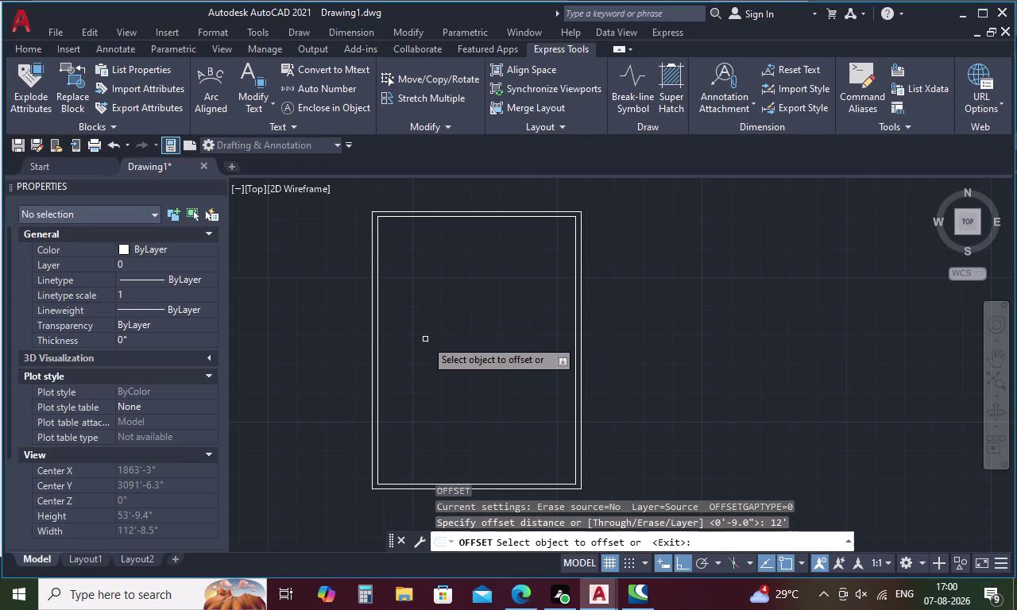
click(378, 340)
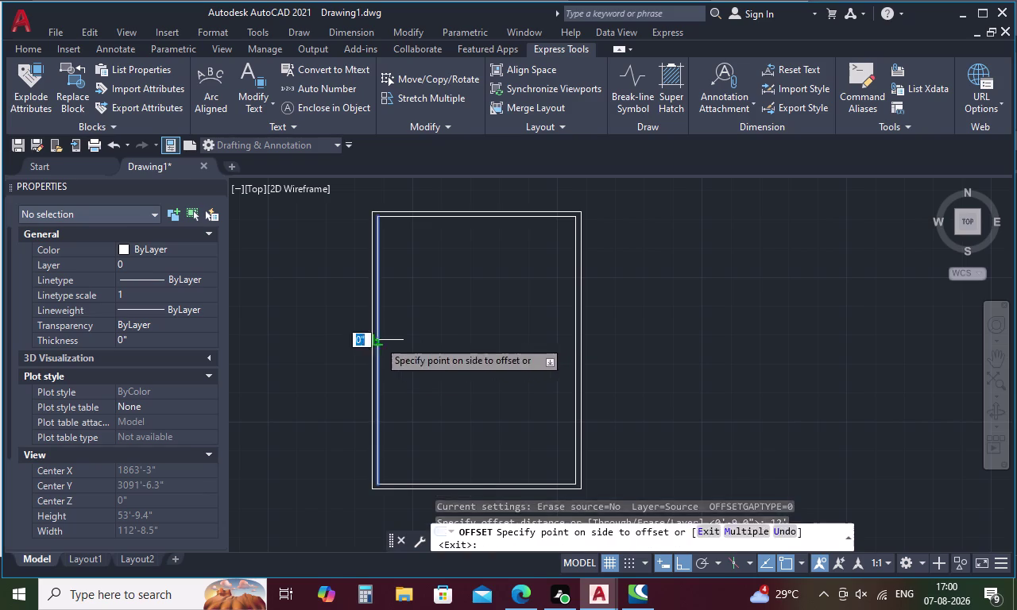
click(473, 348)
click(416, 484)
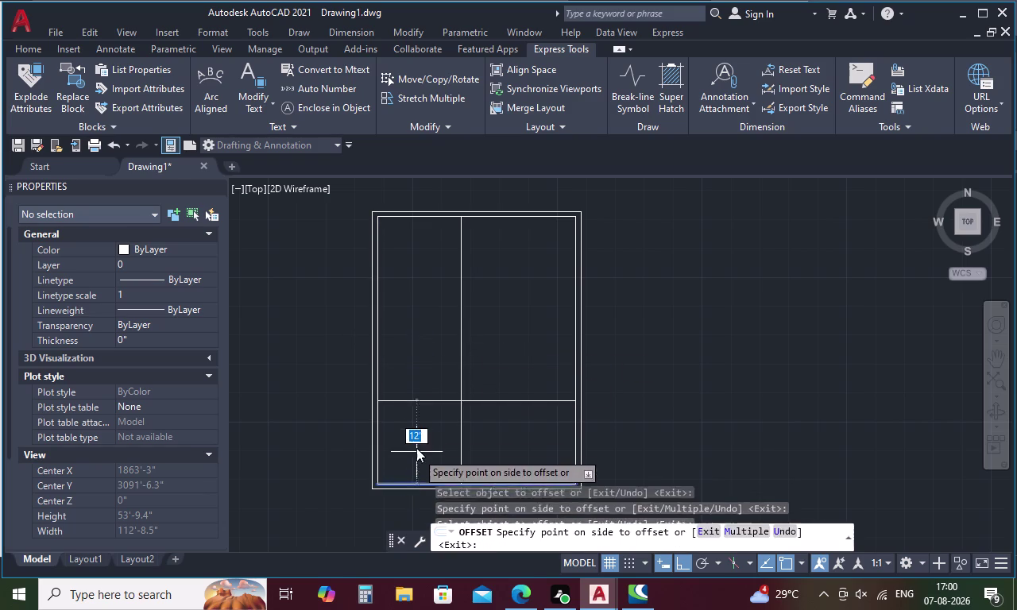
click(414, 432)
click(427, 217)
click(424, 256)
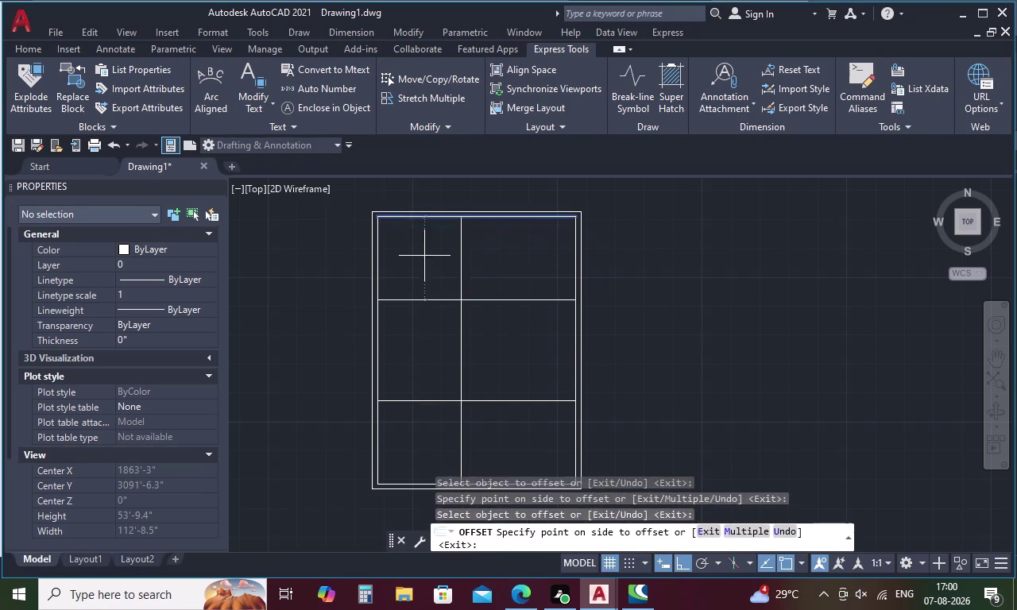
key(Escape)
Trim the extra partition segments with fences to enclose the two left rooms.
text(T)
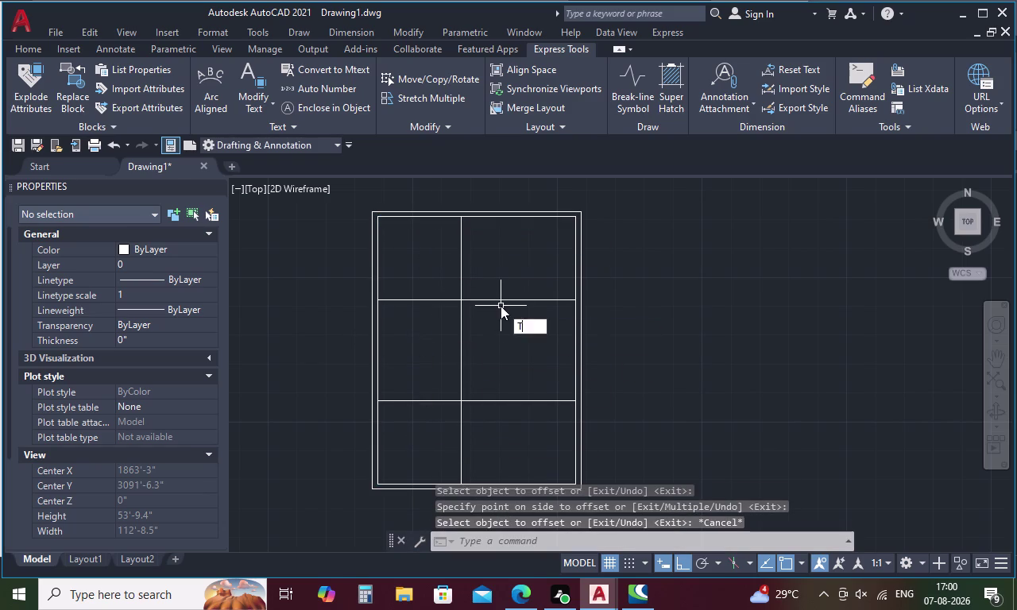
text(R)
key(space)
drag(495, 285, 440, 344)
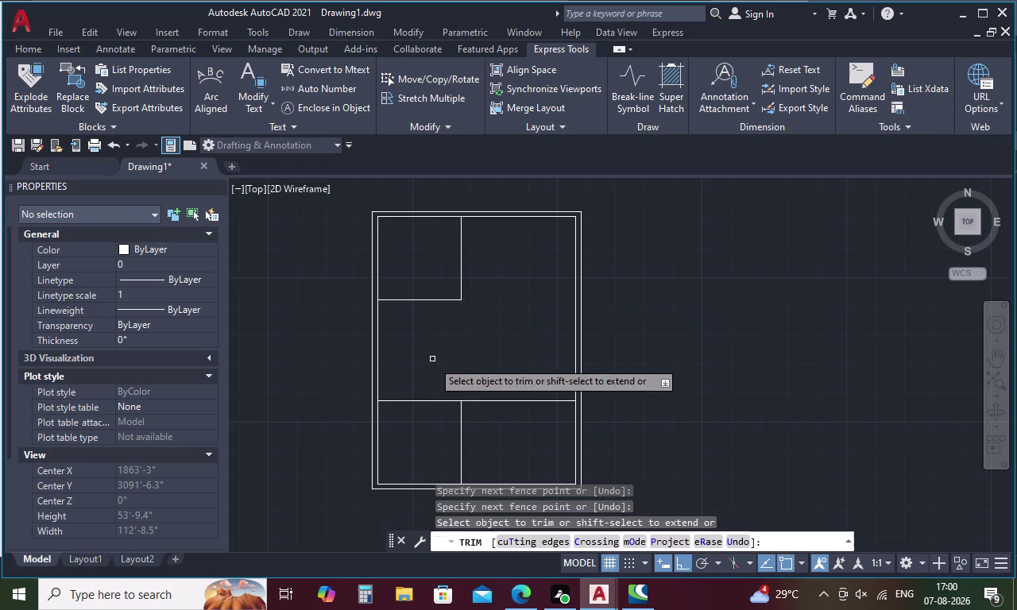
drag(473, 387, 479, 419)
key(Escape)
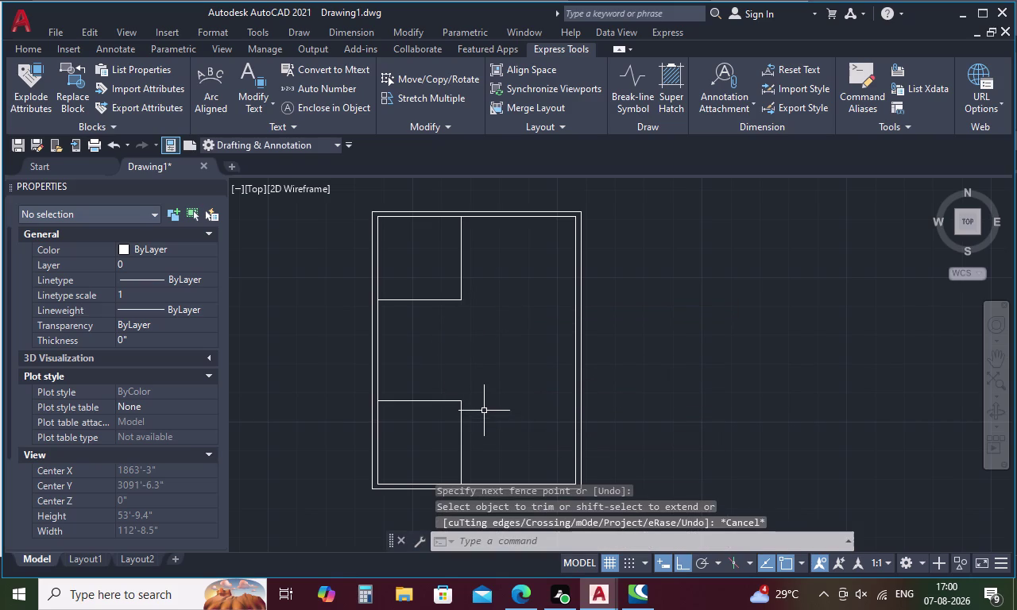
text(O)
key(space)
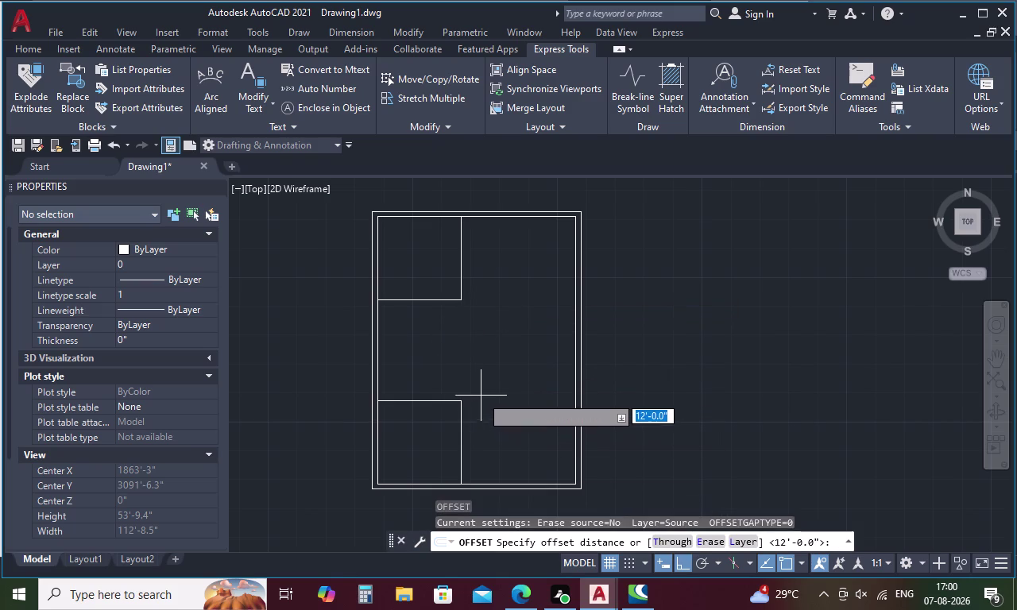
Offset four partition lines by 4 inches to make double-line partition walls.
key(4)
key(space)
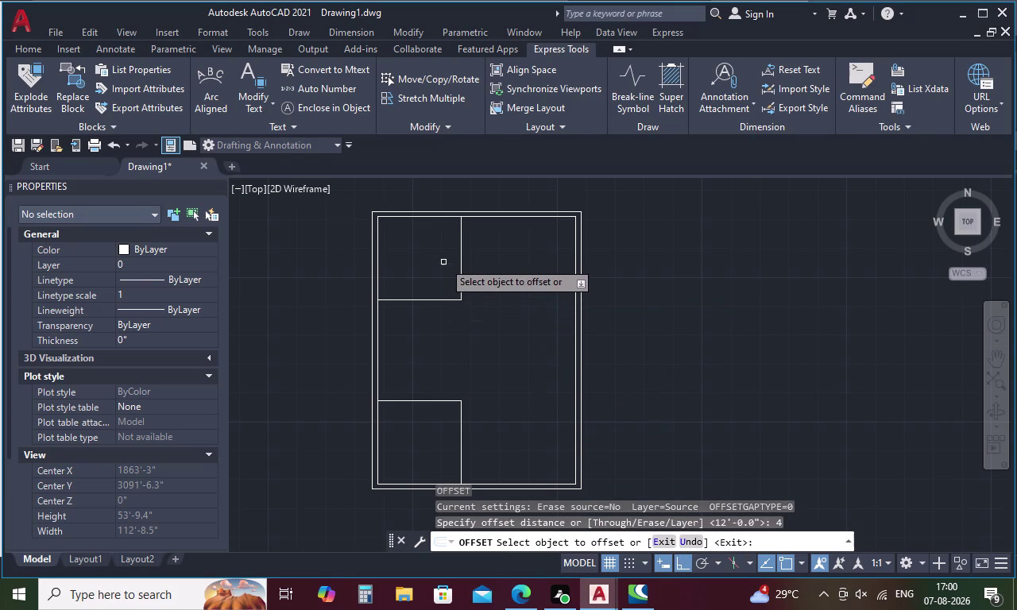
click(460, 240)
click(507, 251)
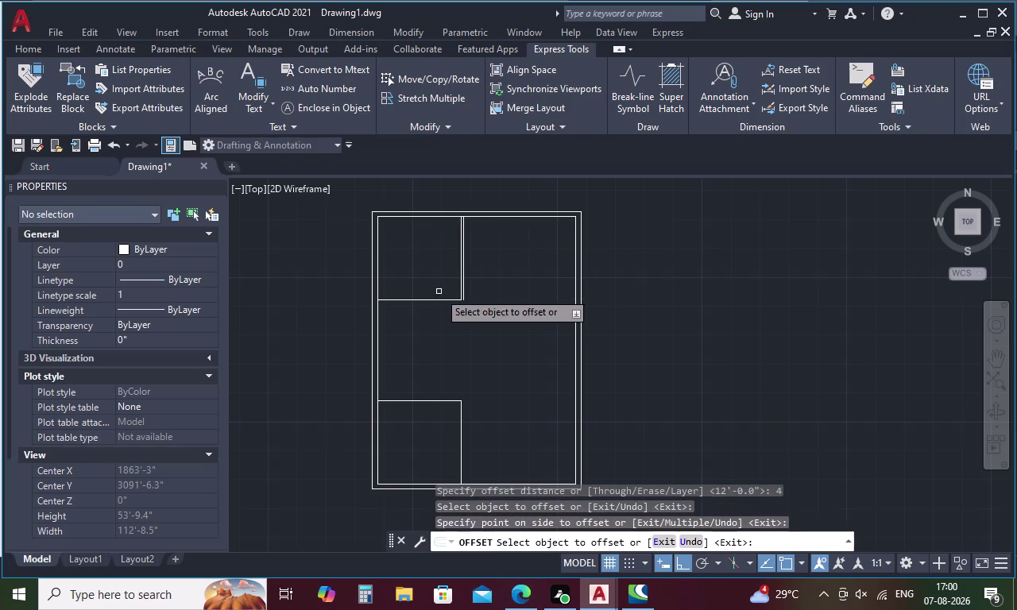
click(430, 300)
click(432, 330)
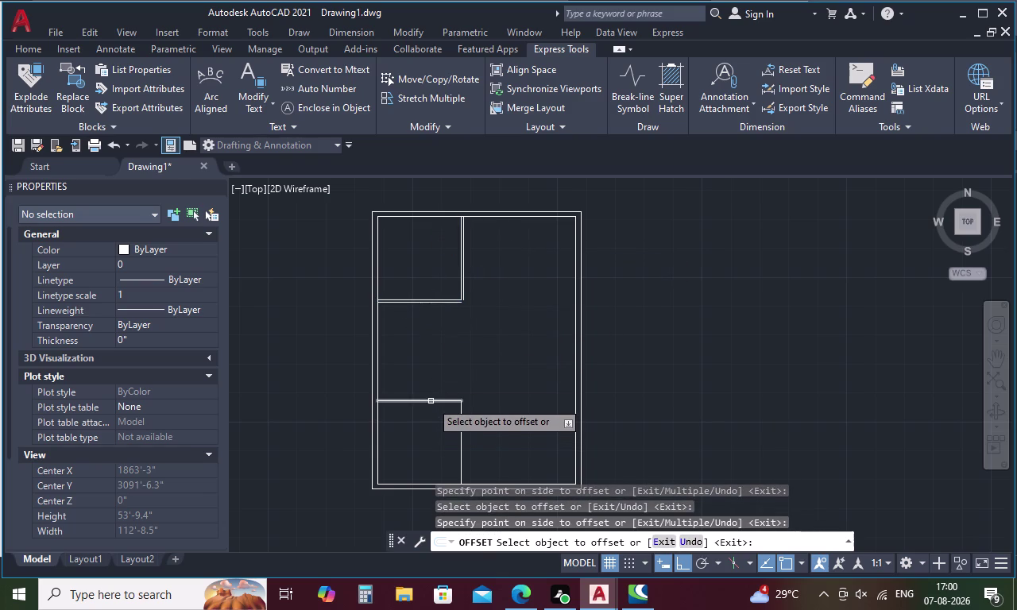
click(431, 401)
click(429, 377)
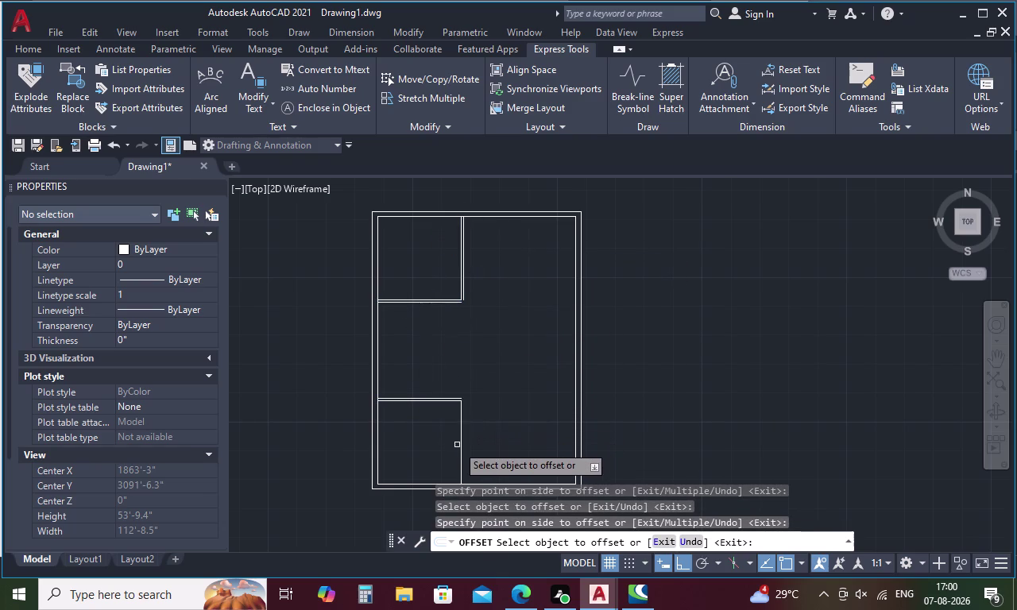
click(459, 441)
click(518, 432)
key(Escape)
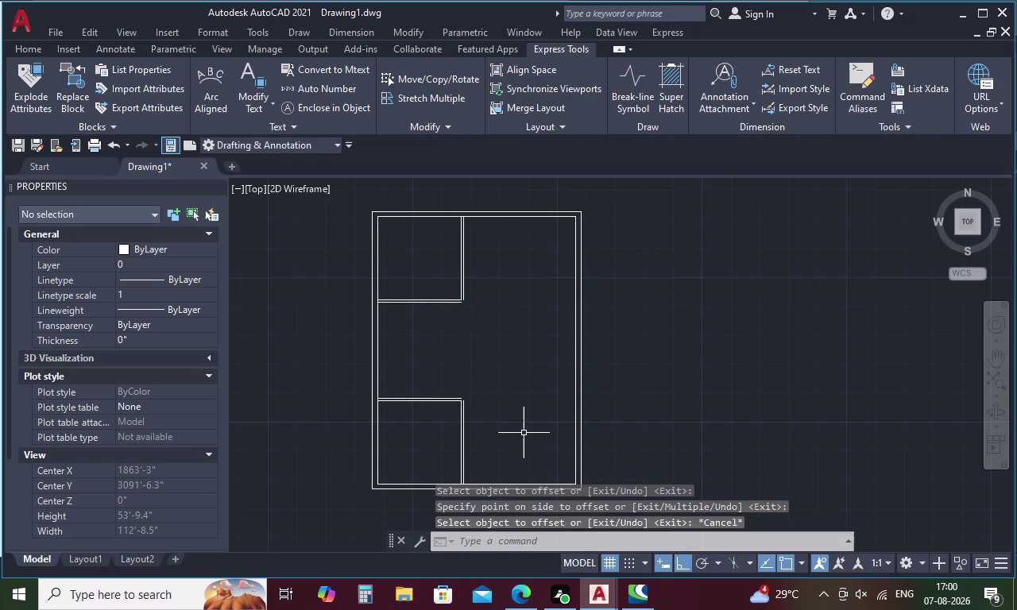
text(F)
key(space)
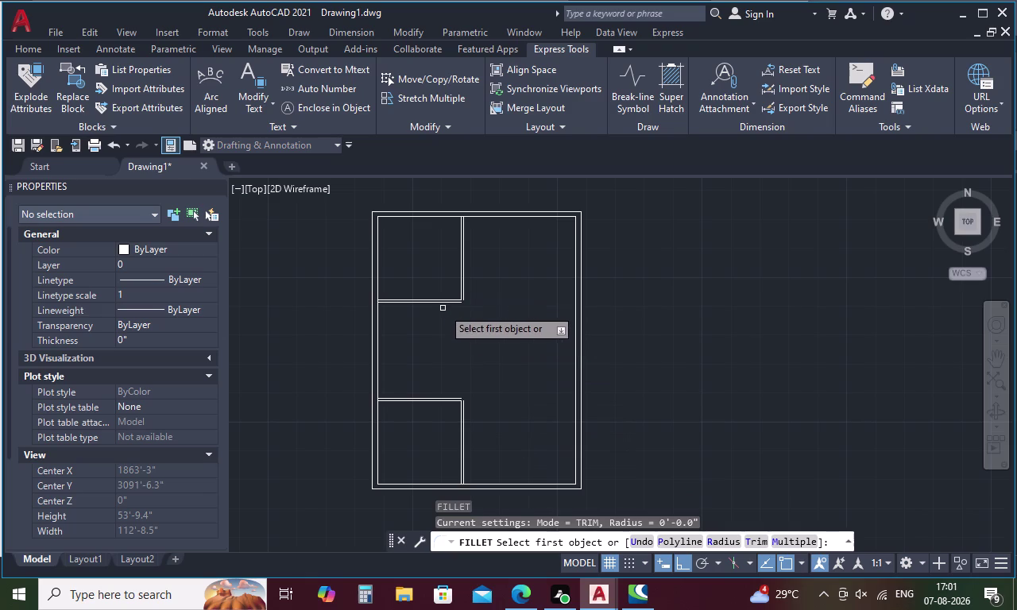
scroll(up, 3)
click(458, 299)
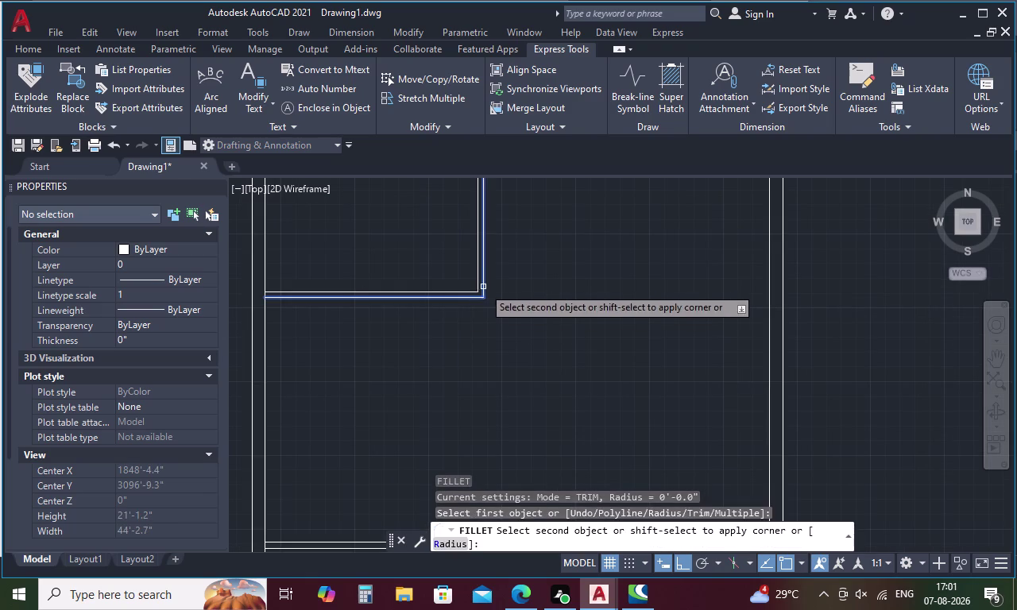
click(483, 282)
scroll(down, 3)
middle_drag(462, 417, 457, 363)
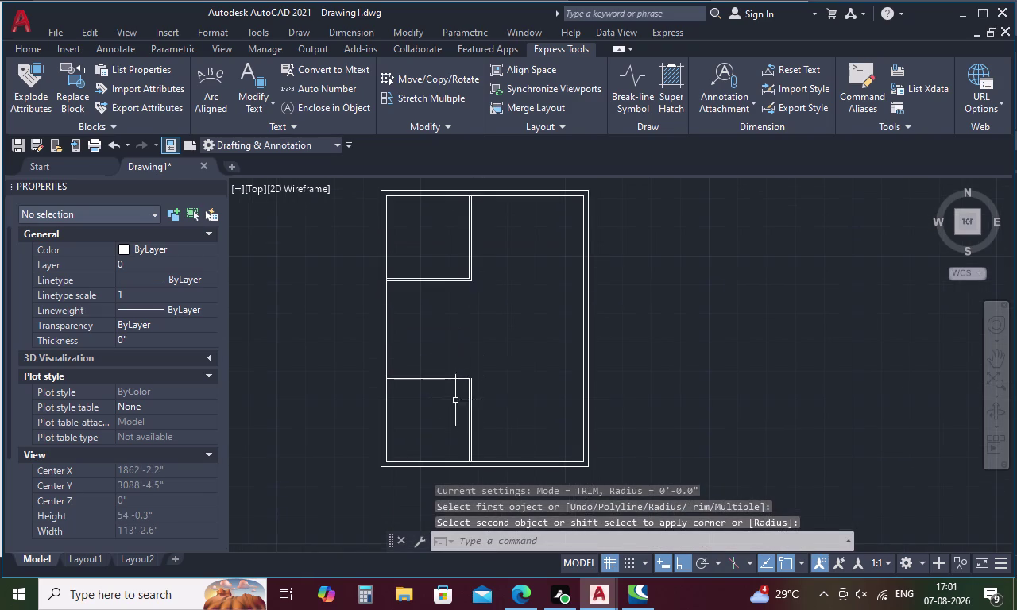
key(space)
scroll(up, 3)
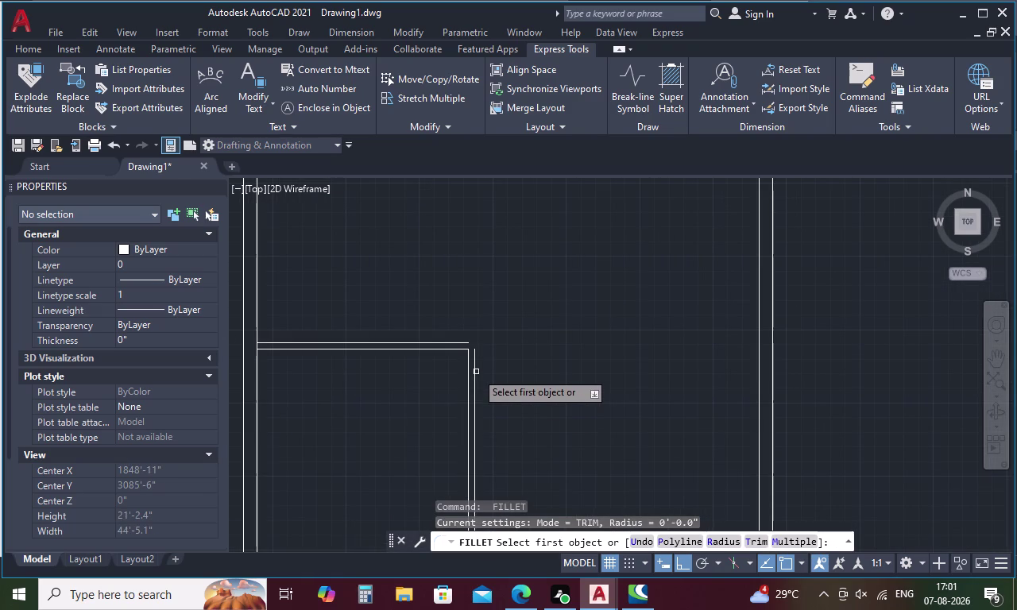
click(476, 367)
click(462, 342)
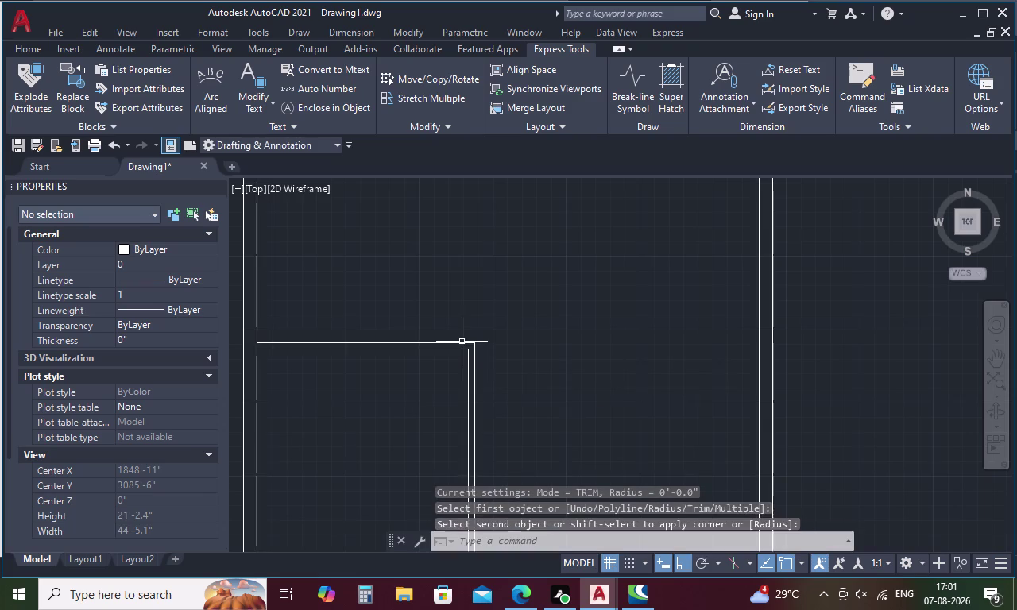
scroll(down, 3)
key(Escape)
middle_drag(508, 340, 448, 339)
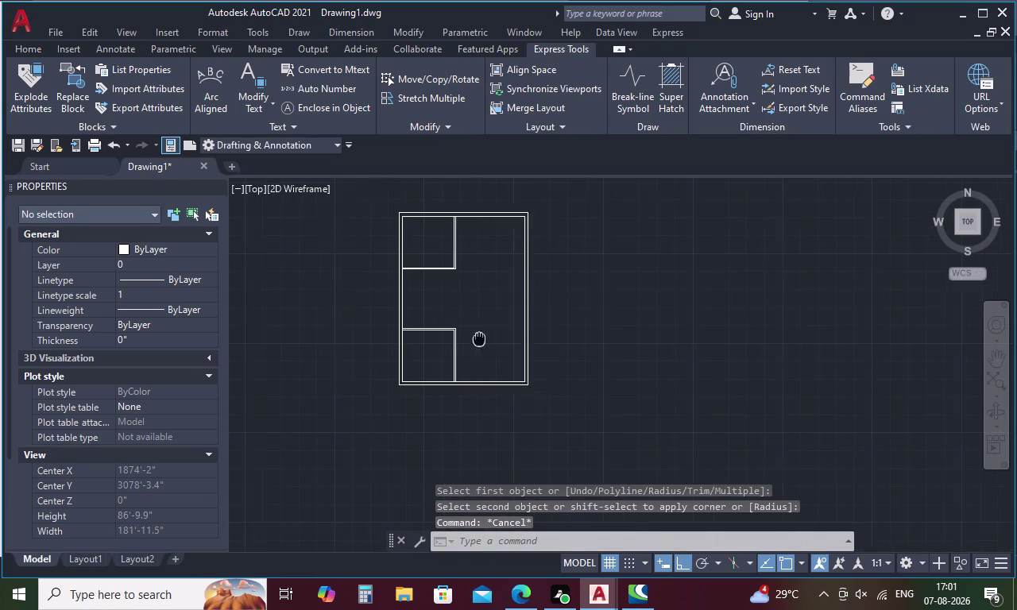
middle_drag(449, 339, 345, 340)
middle_drag(421, 347, 445, 350)
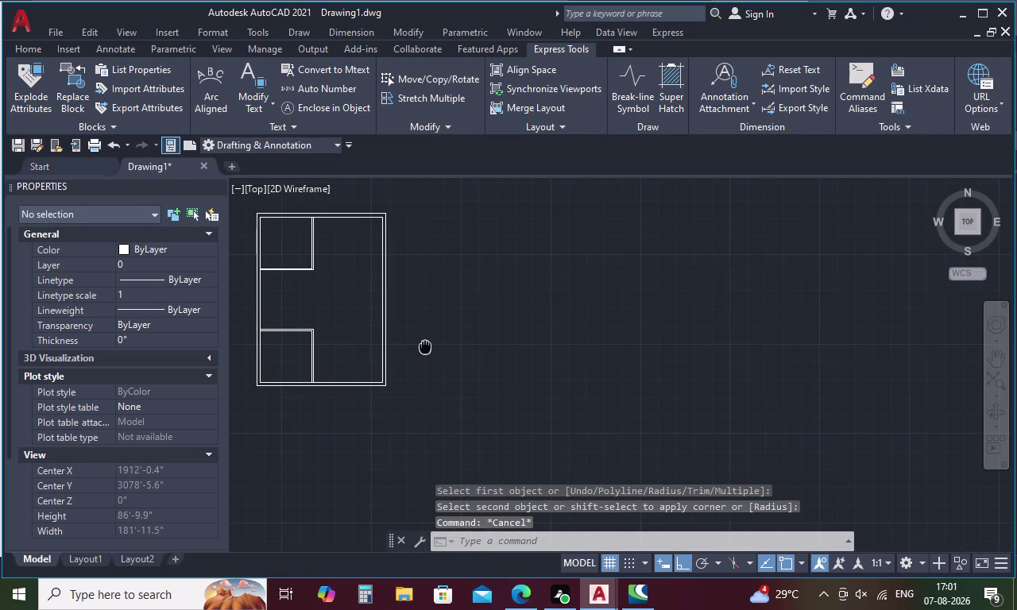
middle_drag(445, 350, 473, 354)
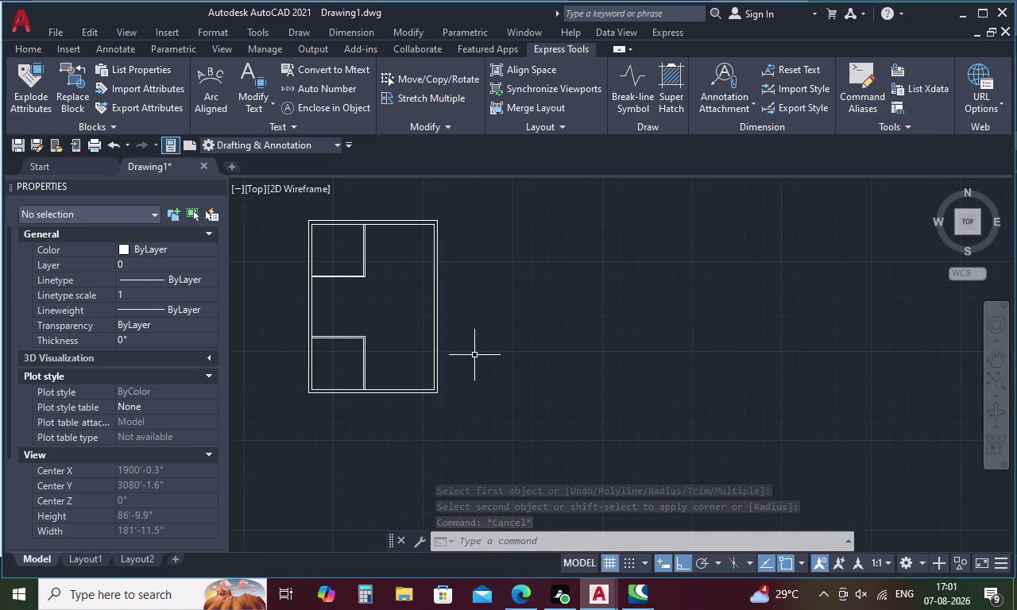
key(ctrl+z)
key(ctrl+z)
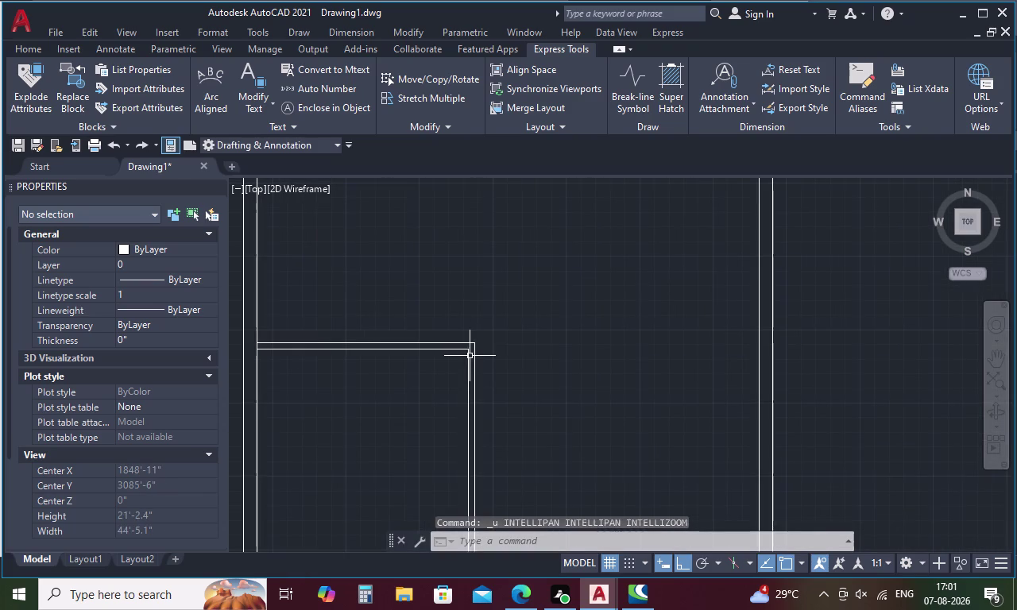
key(ctrl+z)
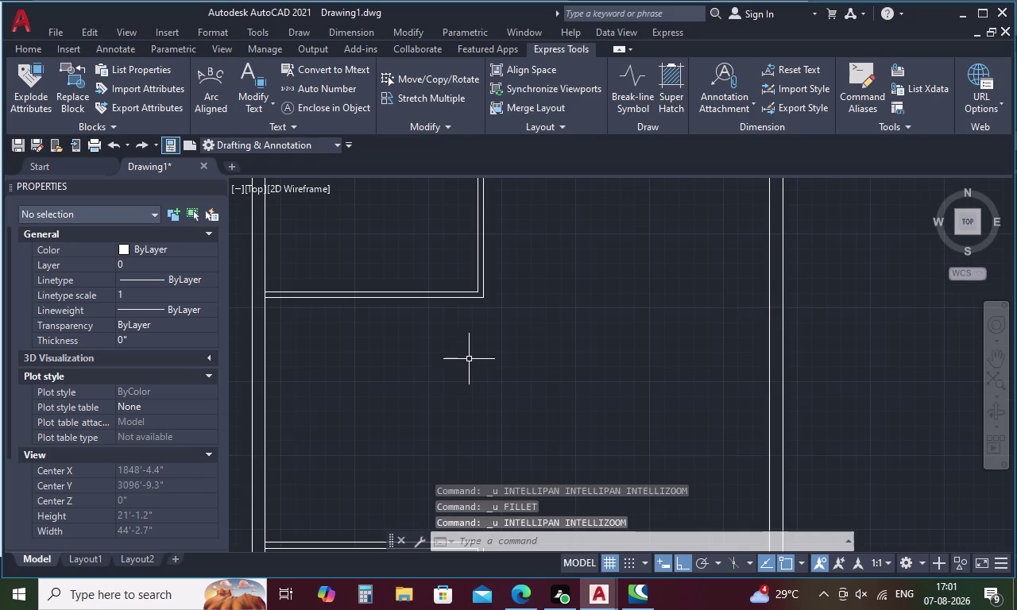
scroll(down, 3)
key(ctrl+z)
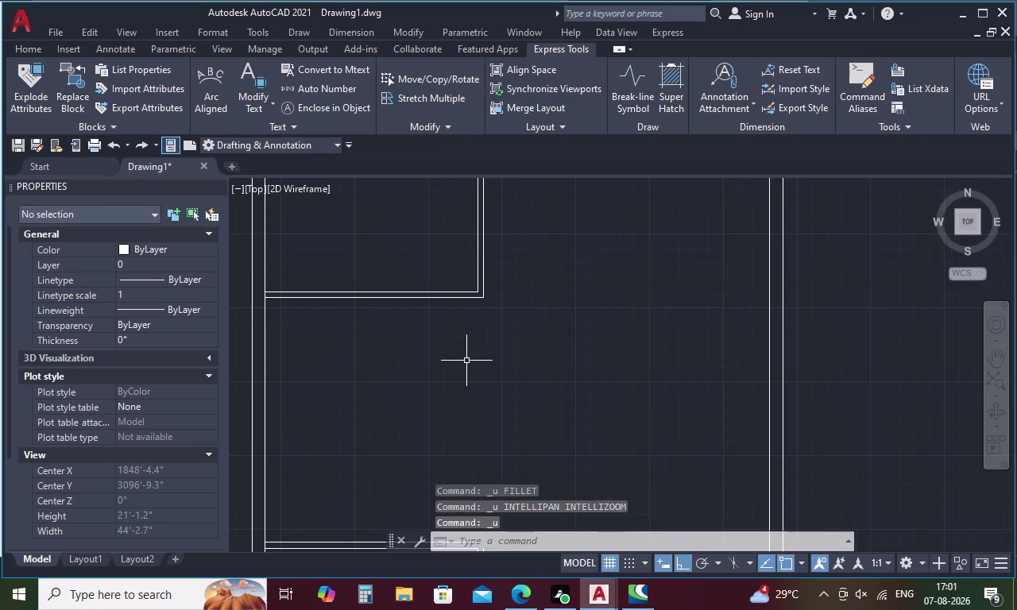
key(ctrl+z)
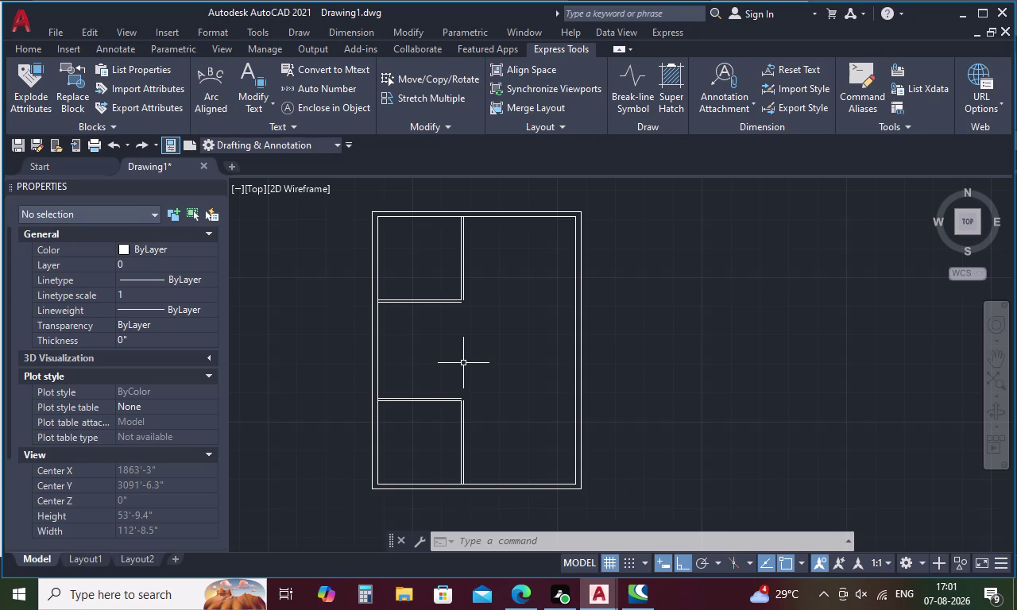
key(Escape)
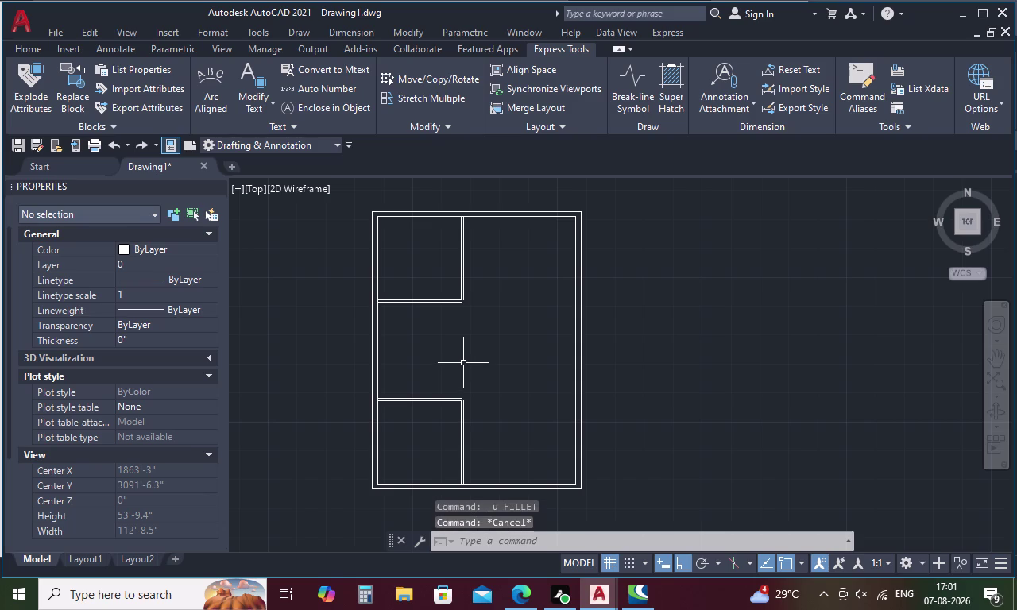
Pick two wall lines for a fillet, then cancel it.
text(F)
key(space)
click(452, 303)
click(463, 291)
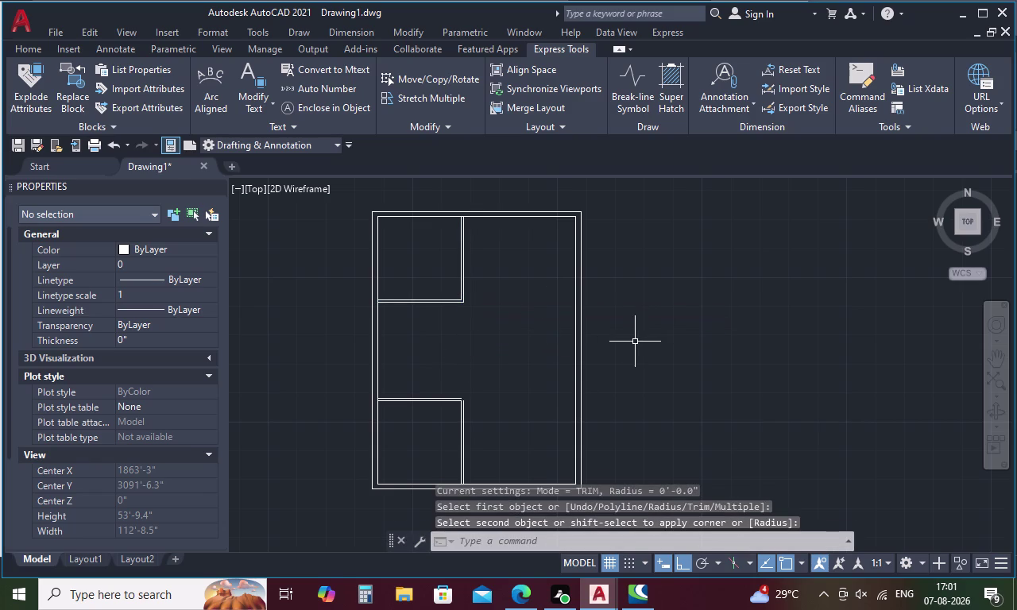
key(Escape)
Extend the lower partition lines with a fence to the right exterior wall.
text(EX)
key(space)
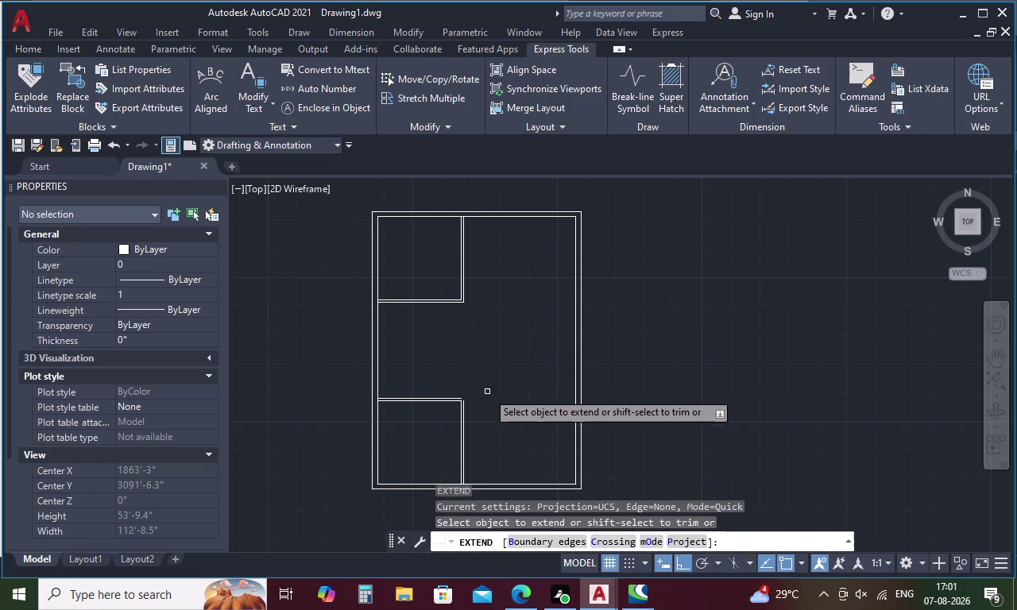
scroll(up, 3)
click(443, 406)
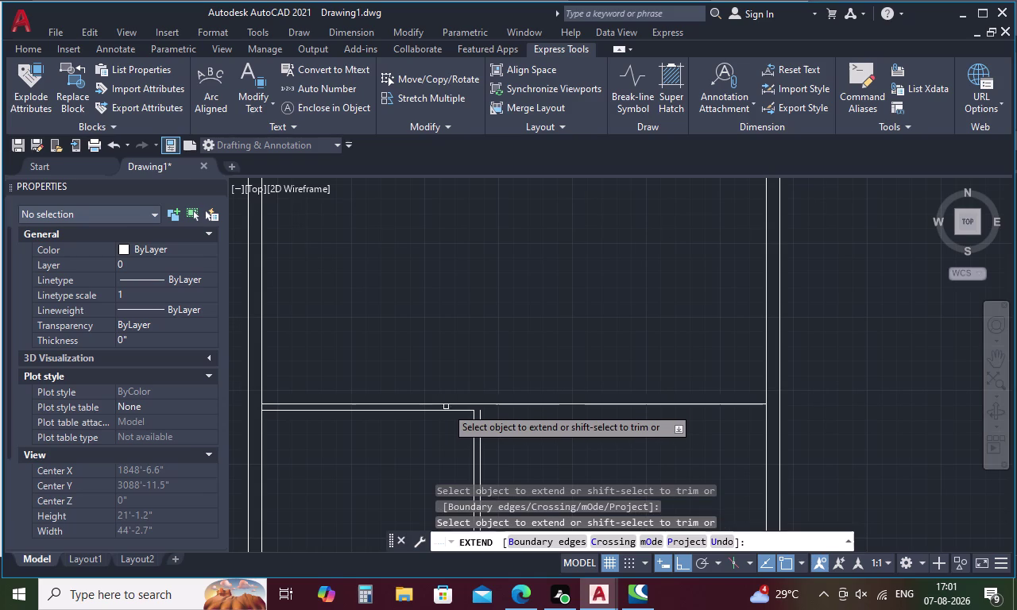
click(456, 411)
click(463, 407)
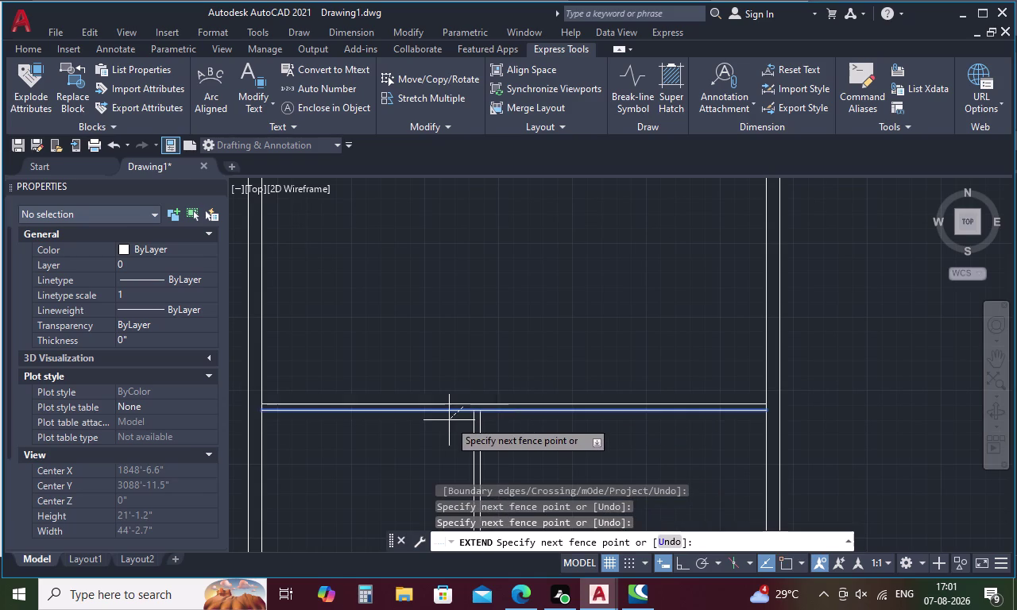
click(452, 419)
key(Escape)
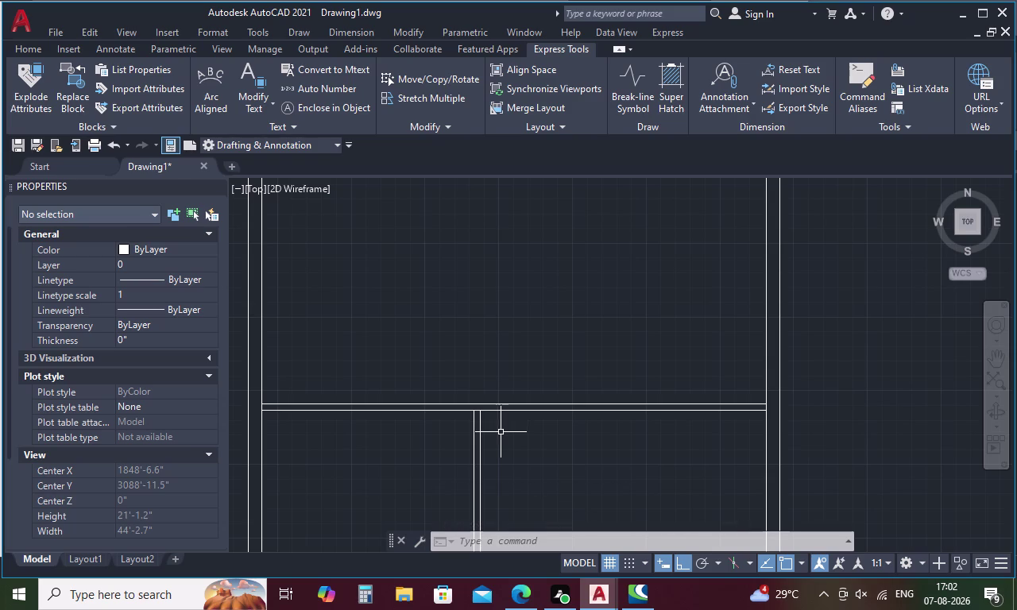
scroll(down, 3)
middle_drag(498, 444, 486, 392)
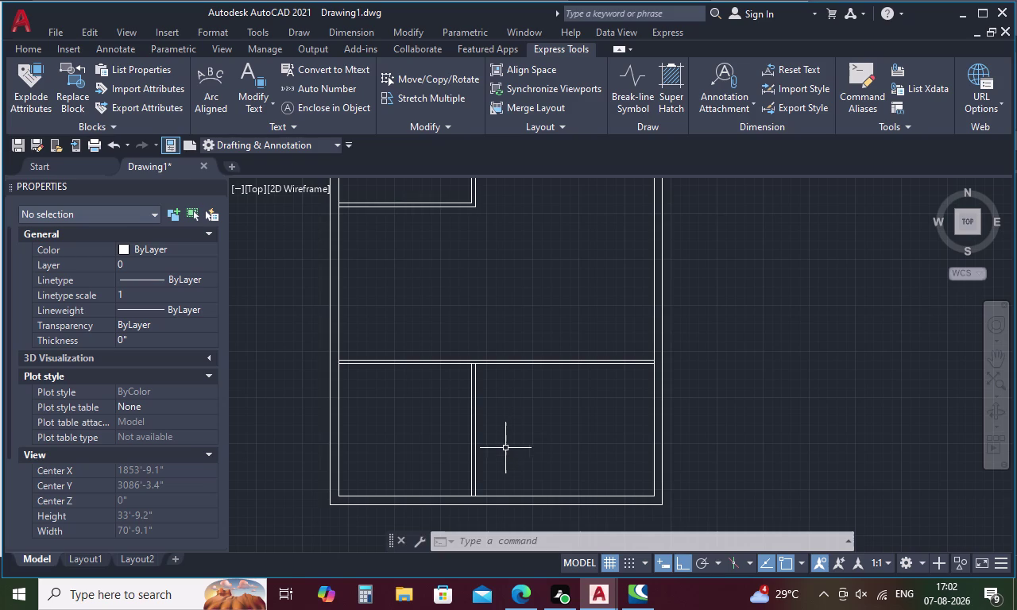
key(Escape)
text(O)
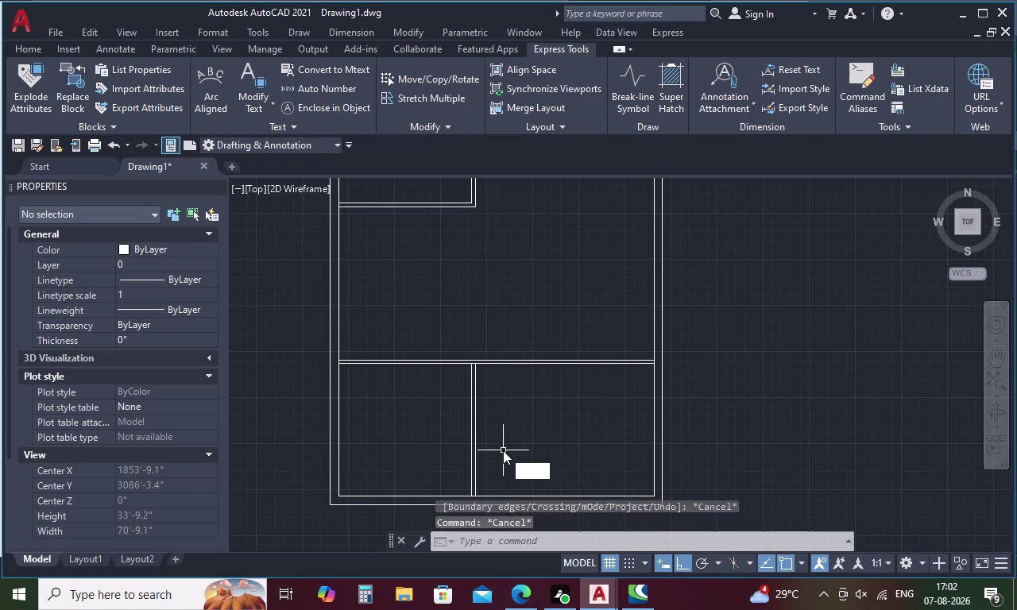
key(space)
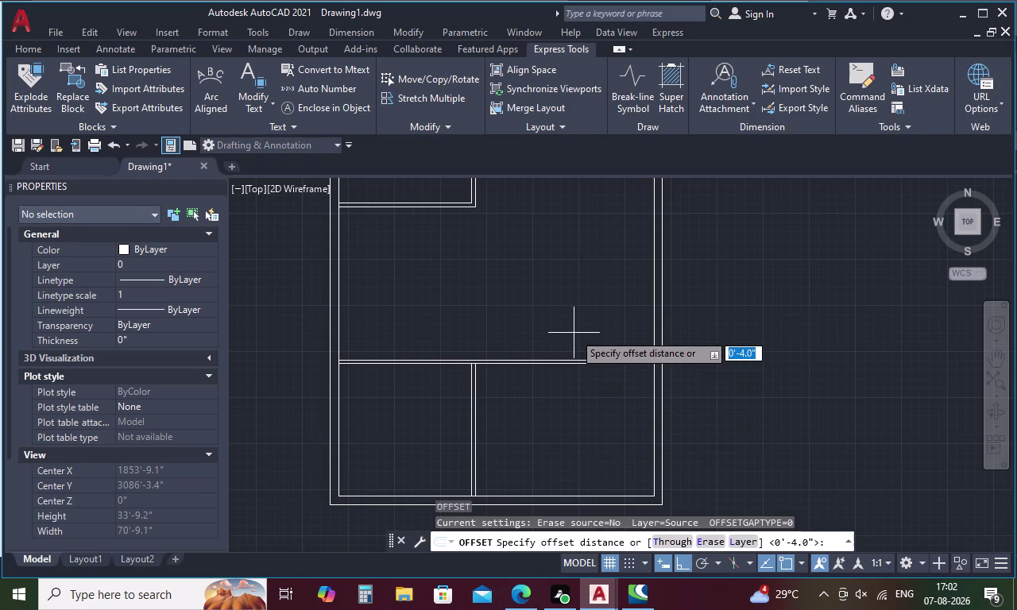
Offset the right and top wall lines 10' inward to frame the stair area.
middle_drag(574, 333, 561, 473)
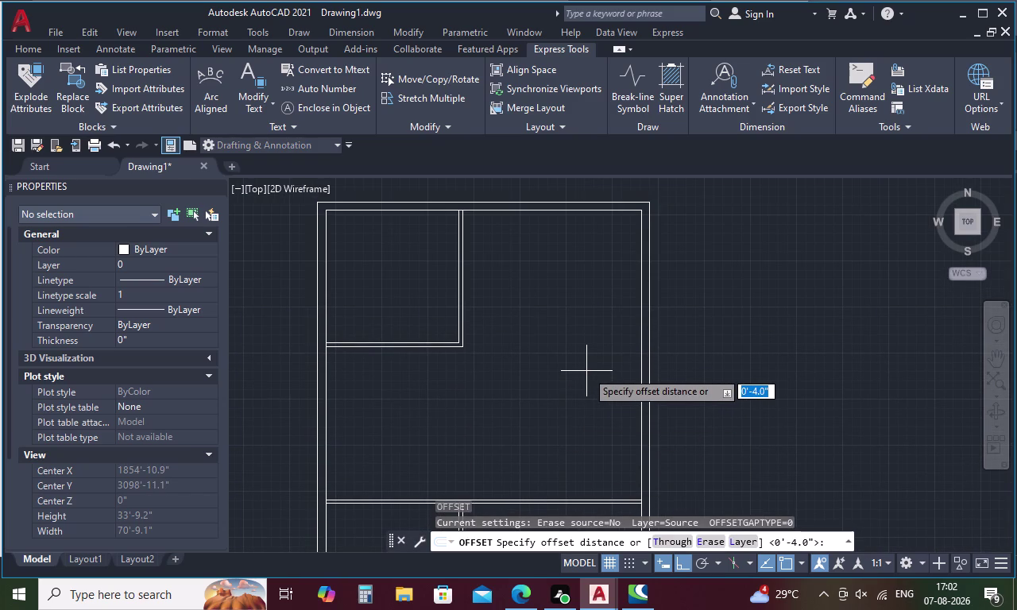
text(10')
key(space)
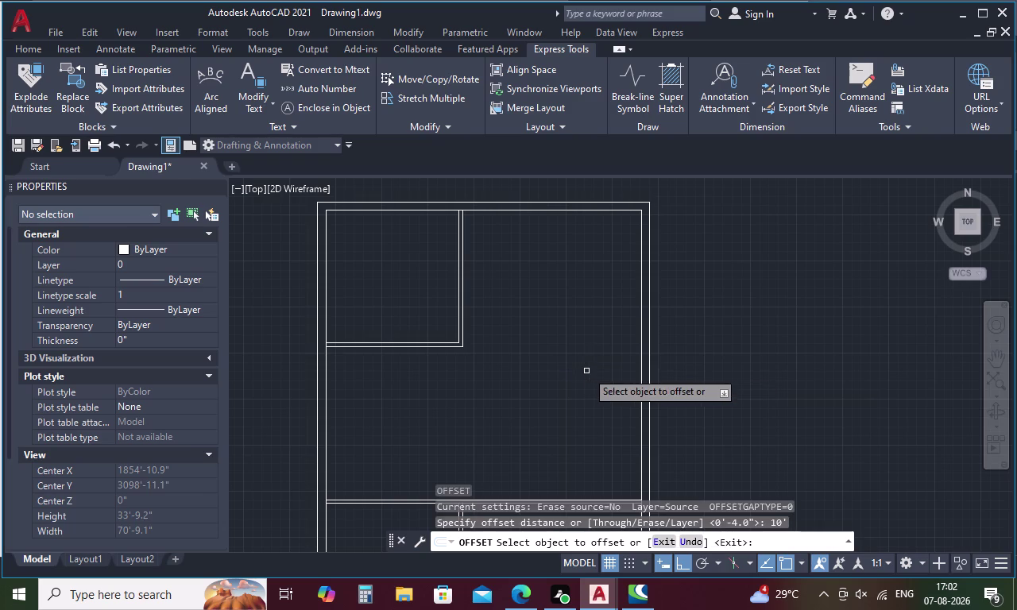
click(642, 292)
click(559, 308)
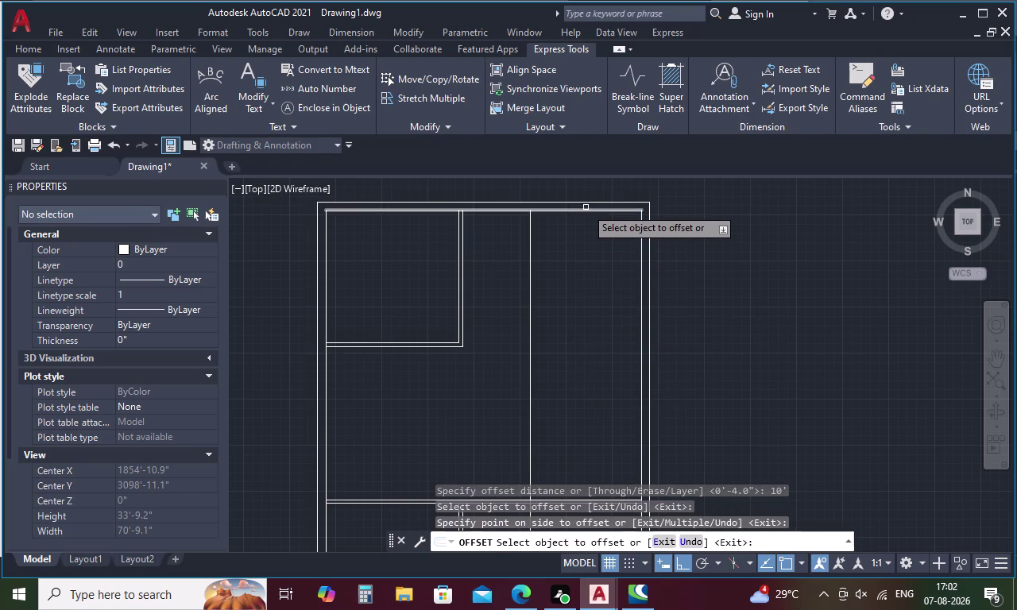
click(587, 209)
click(582, 279)
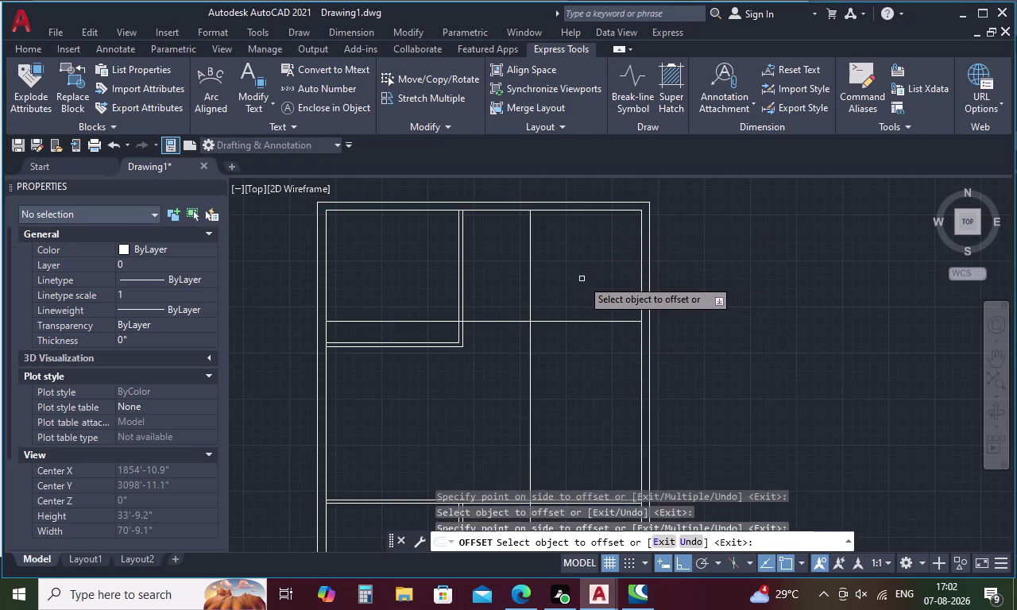
key(Escape)
text(TR)
key(space)
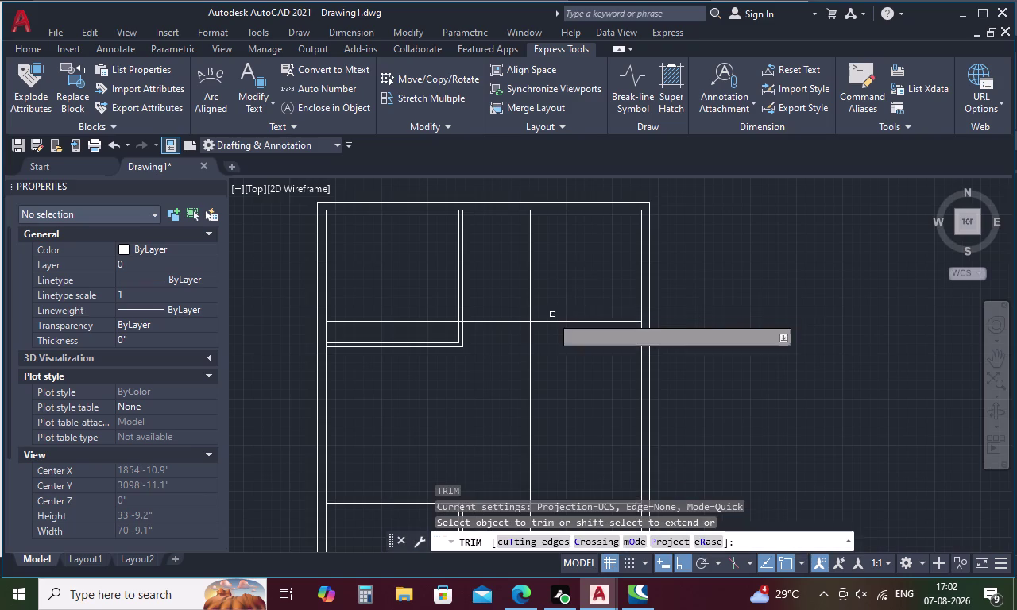
Trim the wall pieces where the new 10' partition lines cross them.
scroll(up, 3)
drag(478, 290, 545, 344)
scroll(down, 3)
click(460, 337)
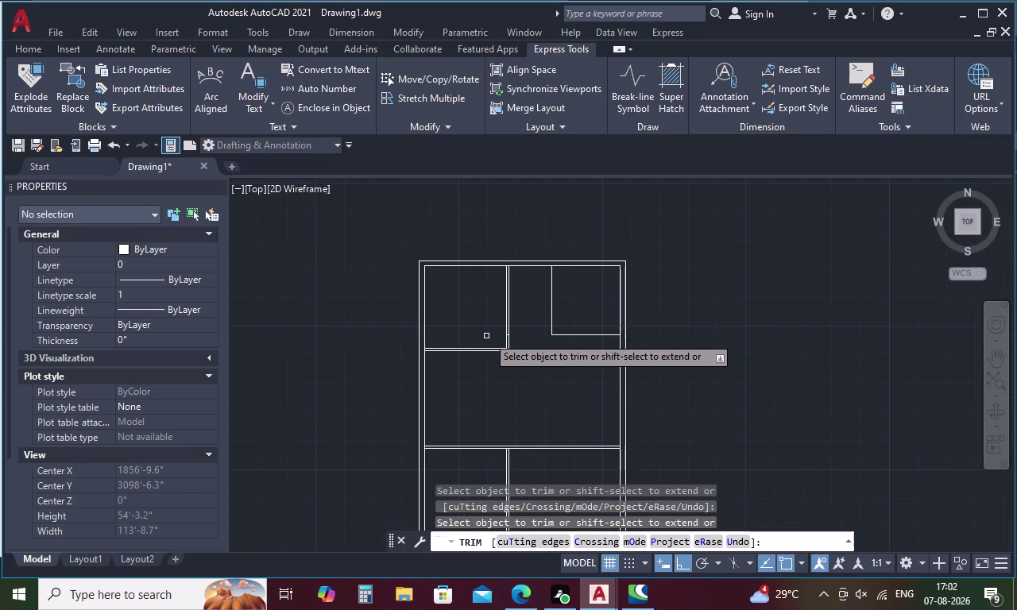
scroll(up, 3)
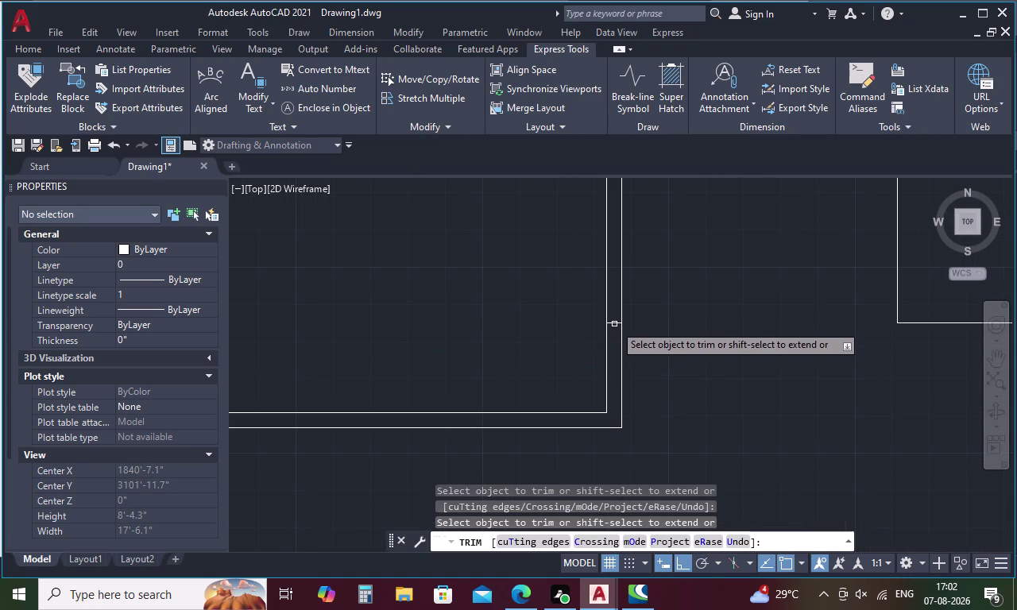
click(614, 324)
scroll(down, 3)
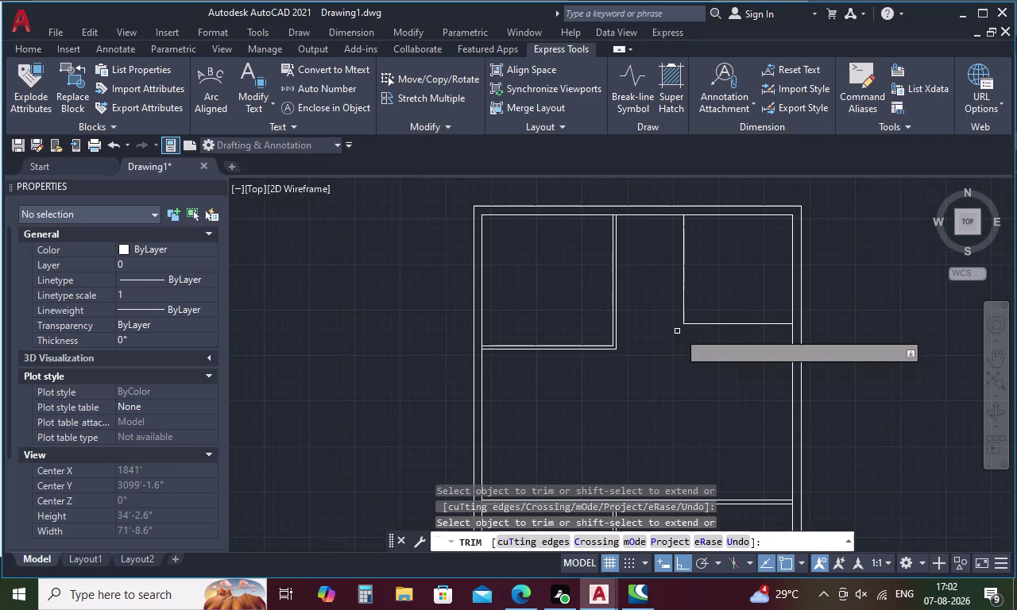
key(Escape)
middle_drag(668, 342, 592, 365)
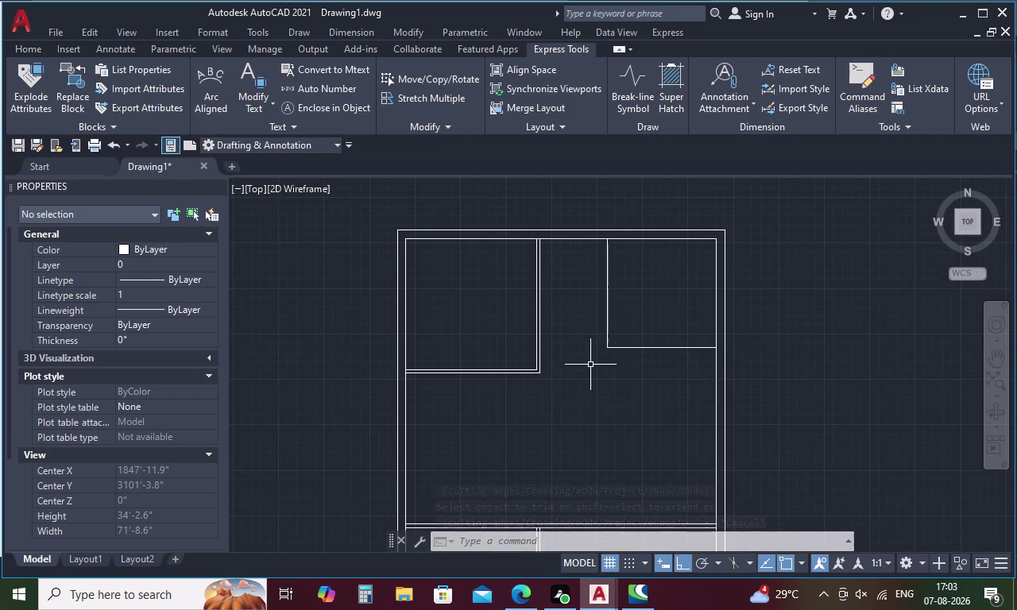
Offset the vertical partition 9" to the left.
key(9)
key(space)
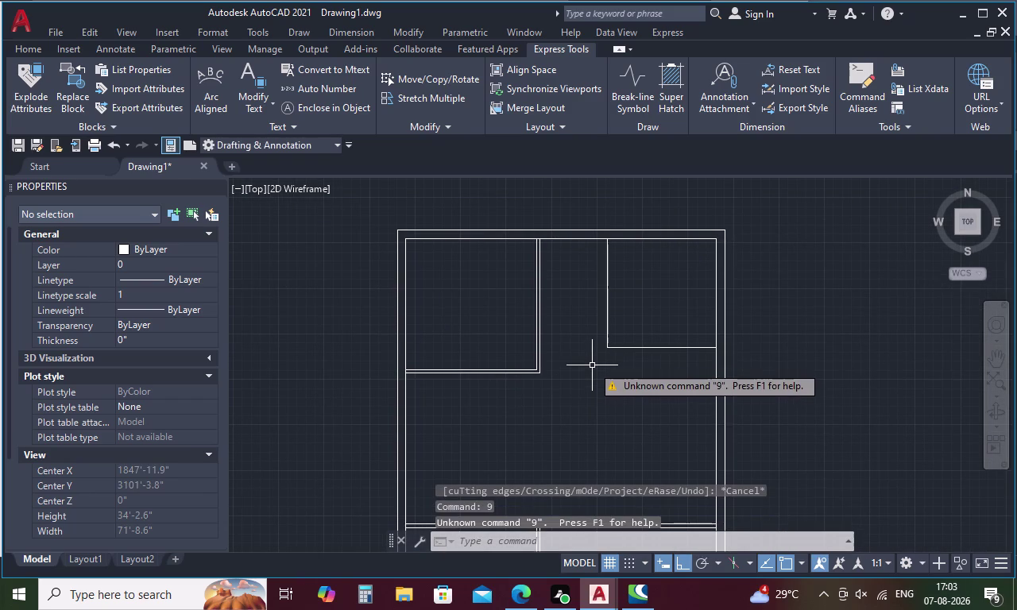
key(Escape)
text(O)
key(space)
text(9)
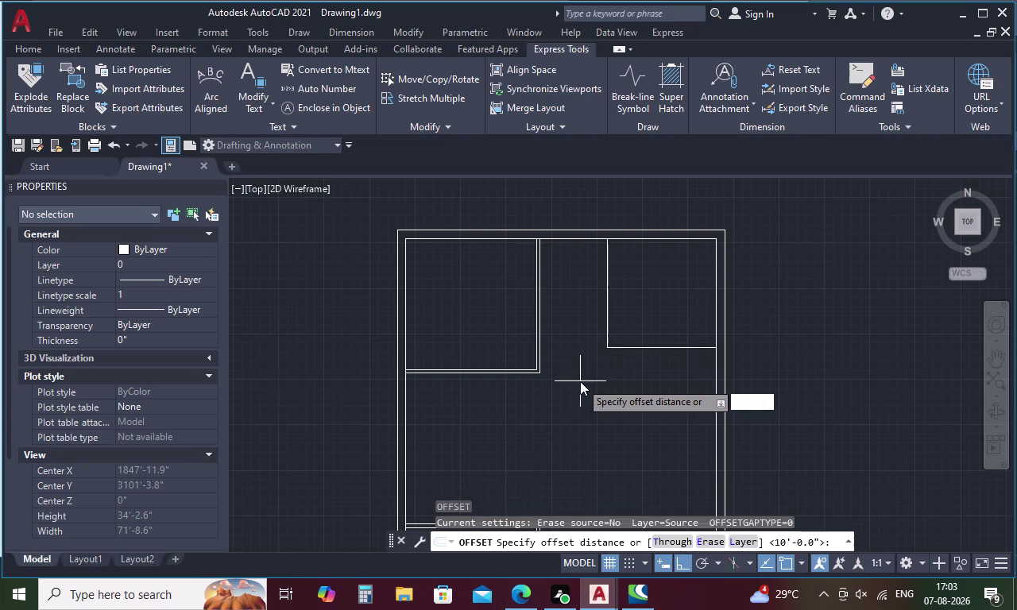
key(space)
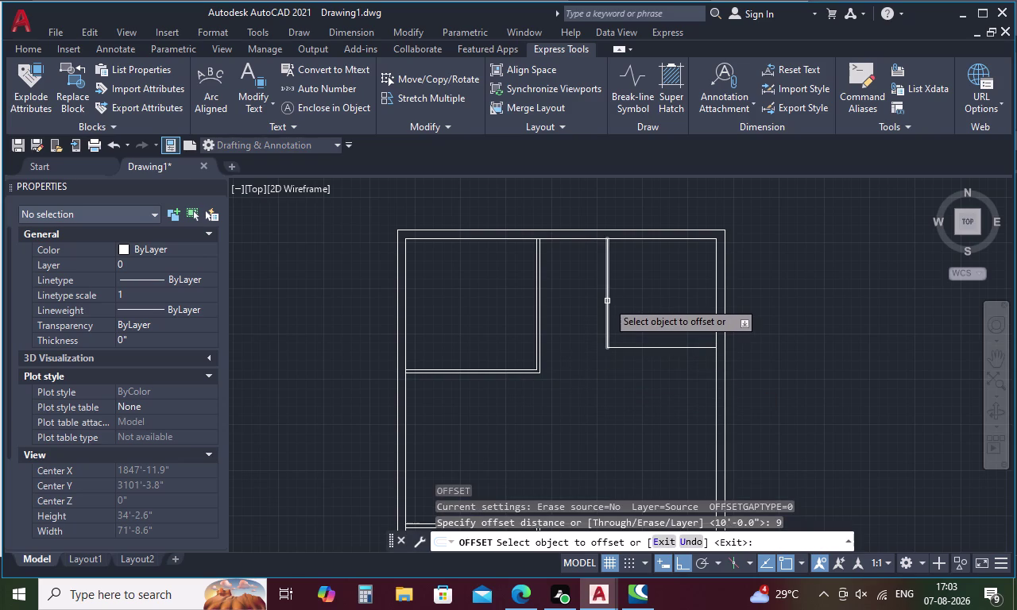
click(607, 301)
click(585, 311)
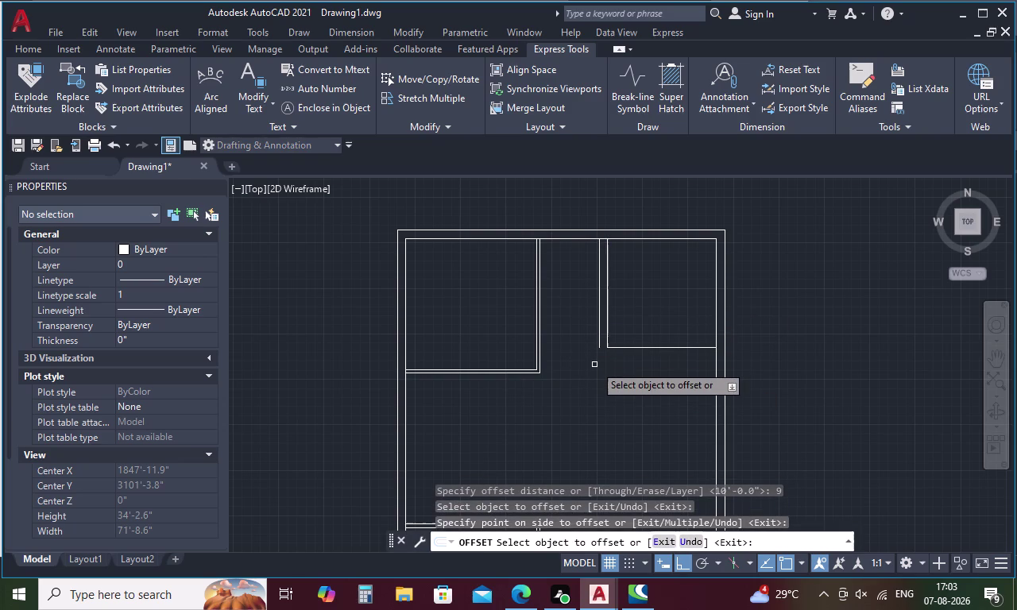
key(Escape)
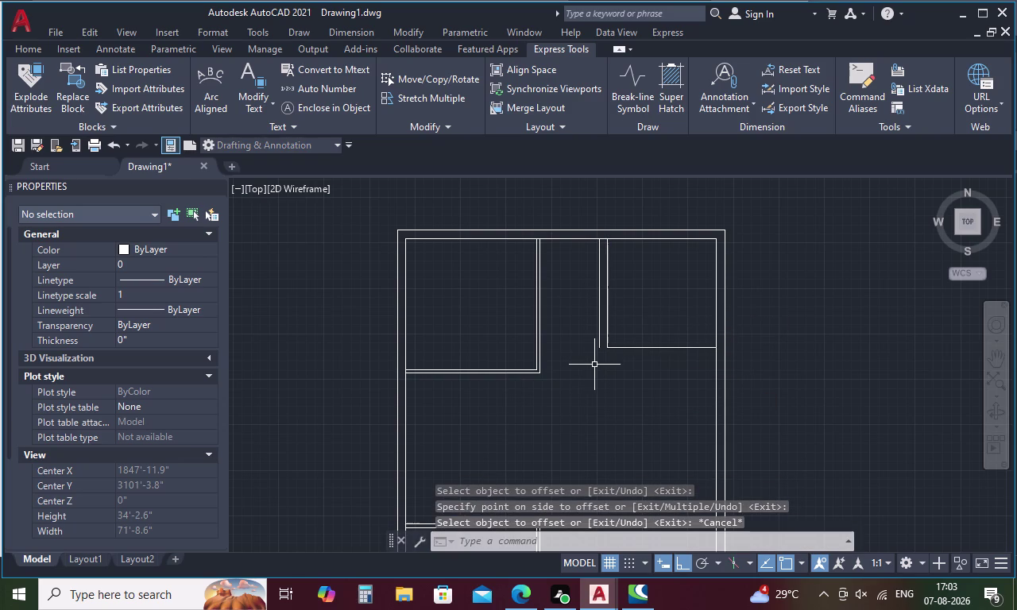
Offset the horizontal partition 4" downward.
key(4)
key(space)
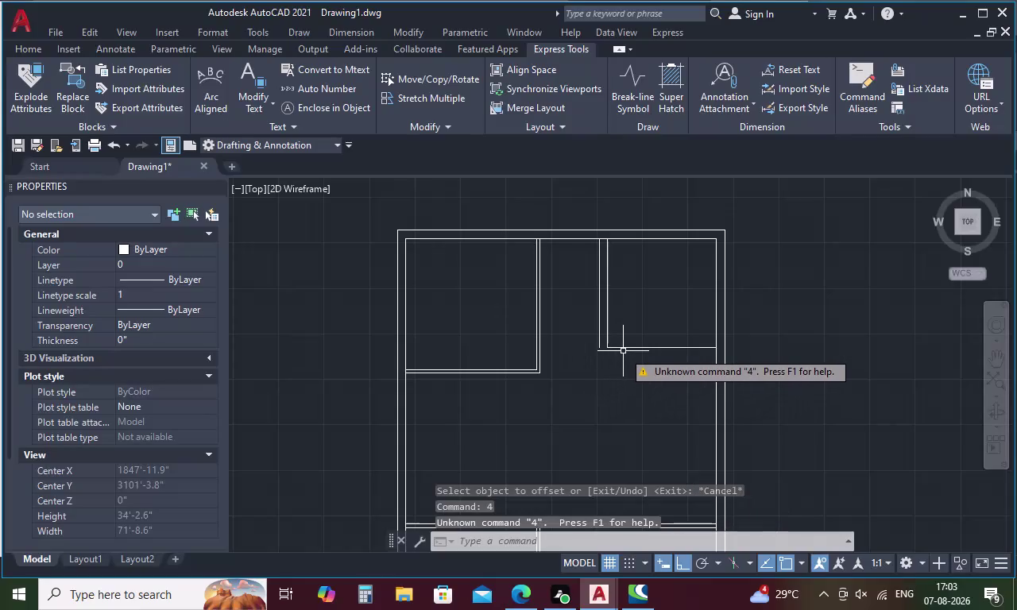
key(Escape)
key(o)
key(space)
text(4)
key(space)
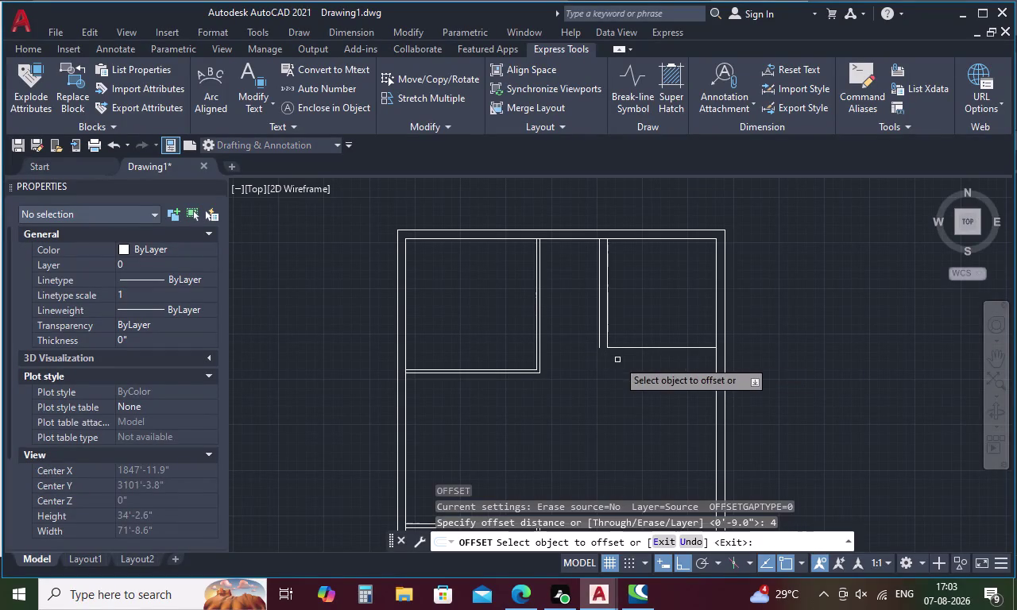
click(633, 348)
click(629, 379)
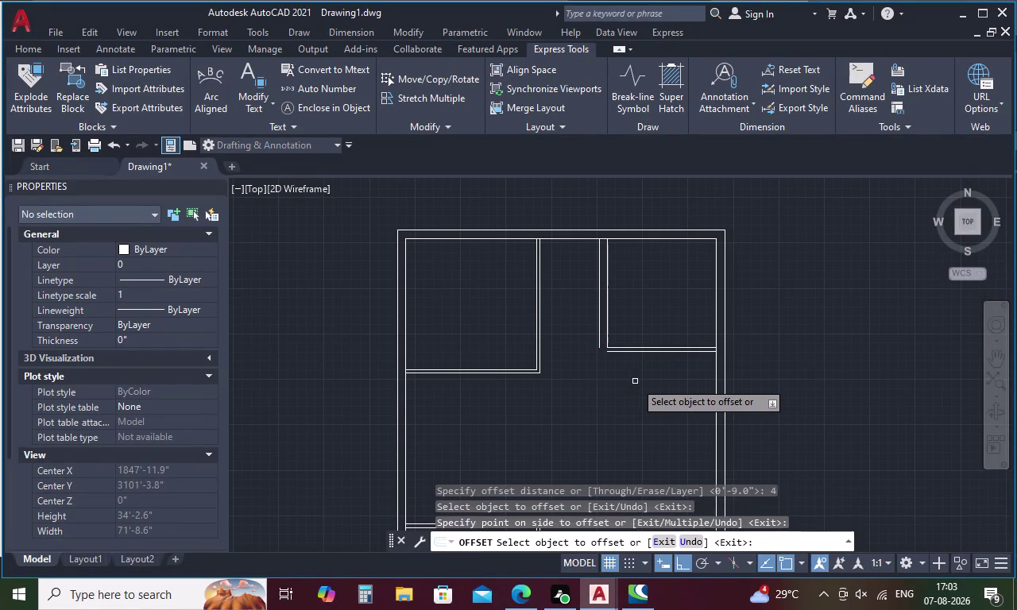
key(Escape)
Fillet the new vertical and horizontal partition lines into a joined corner.
text(F)
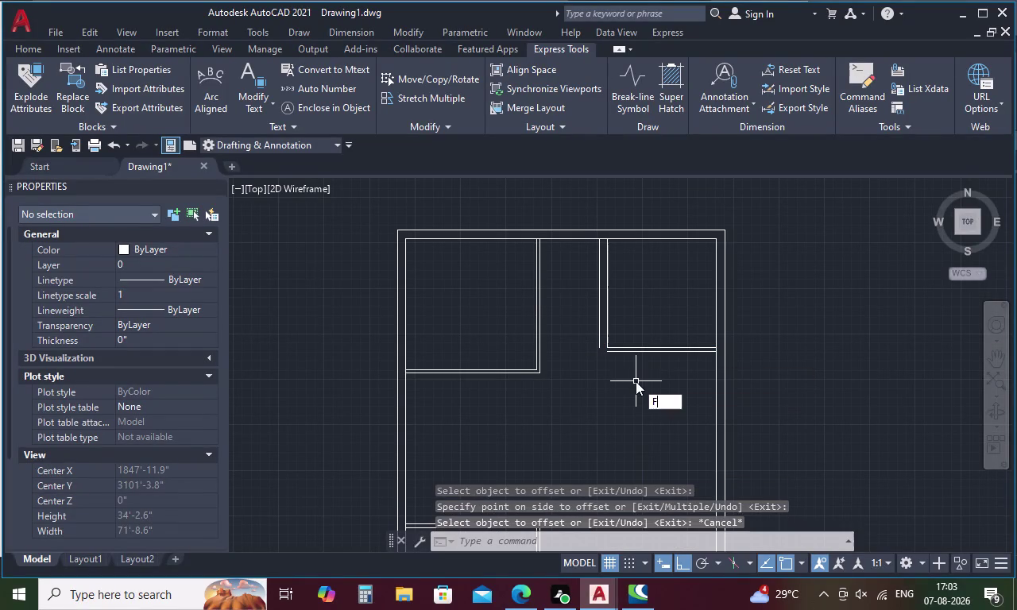
key(space)
text(M)
key(space)
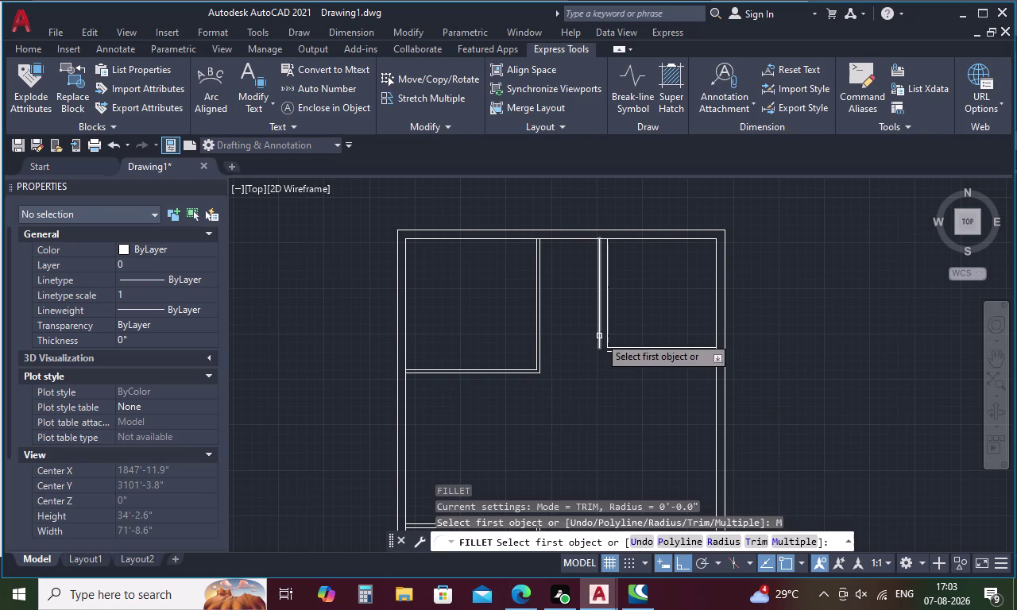
click(599, 336)
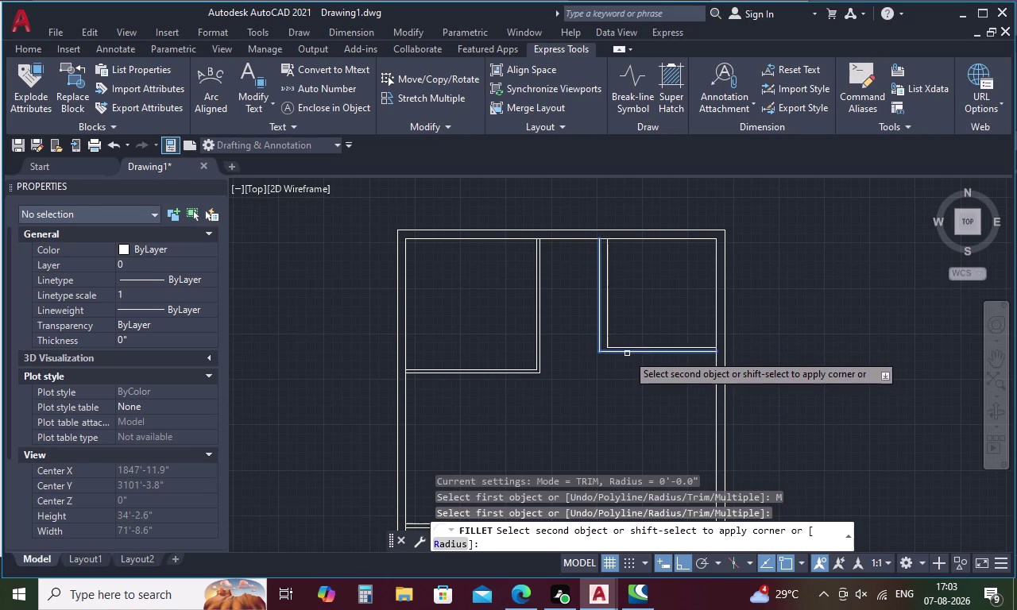
click(627, 354)
key(Escape)
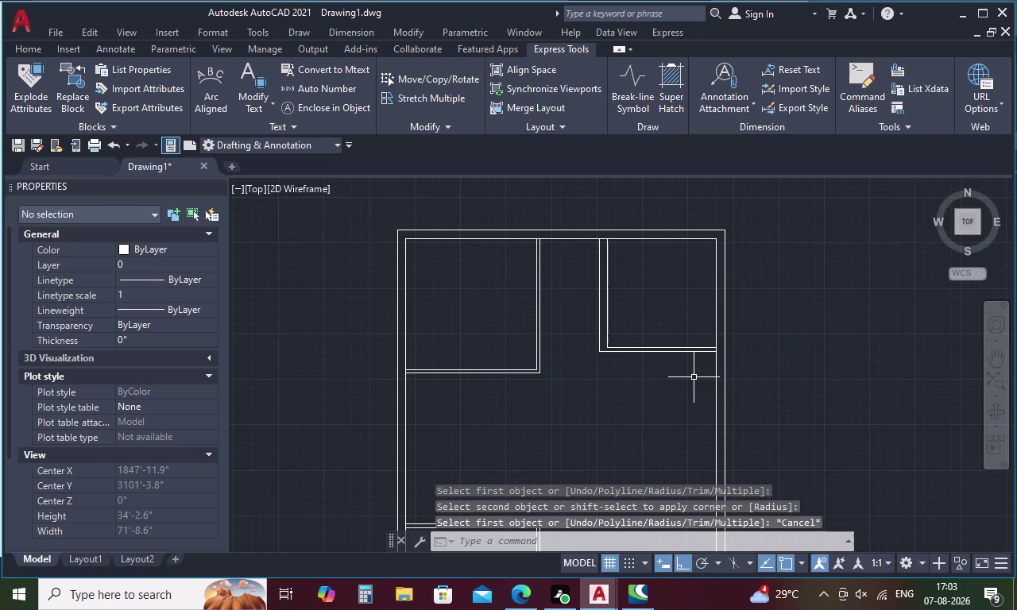
text(DI)
key(space)
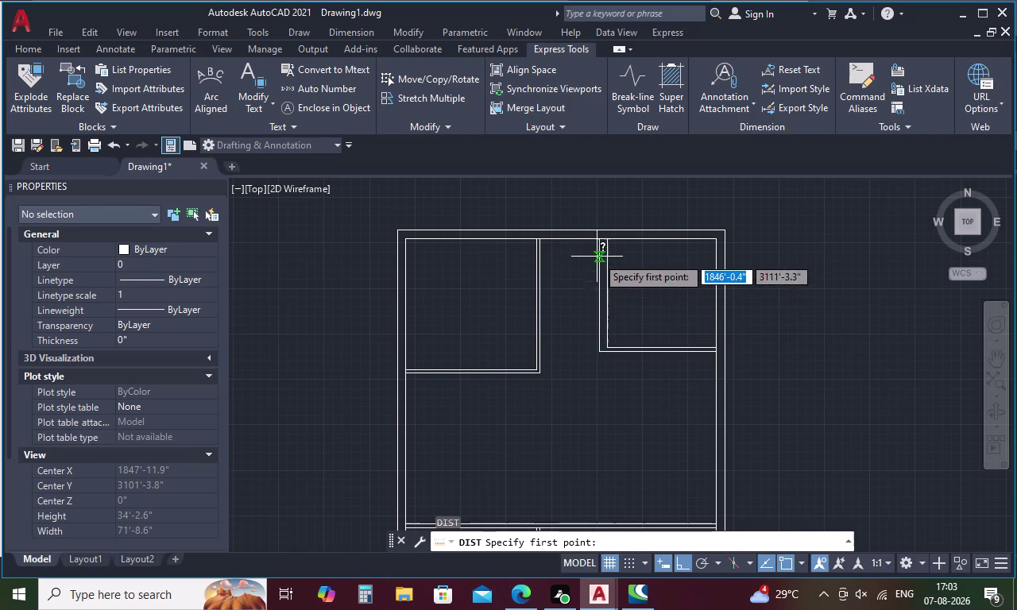
click(602, 240)
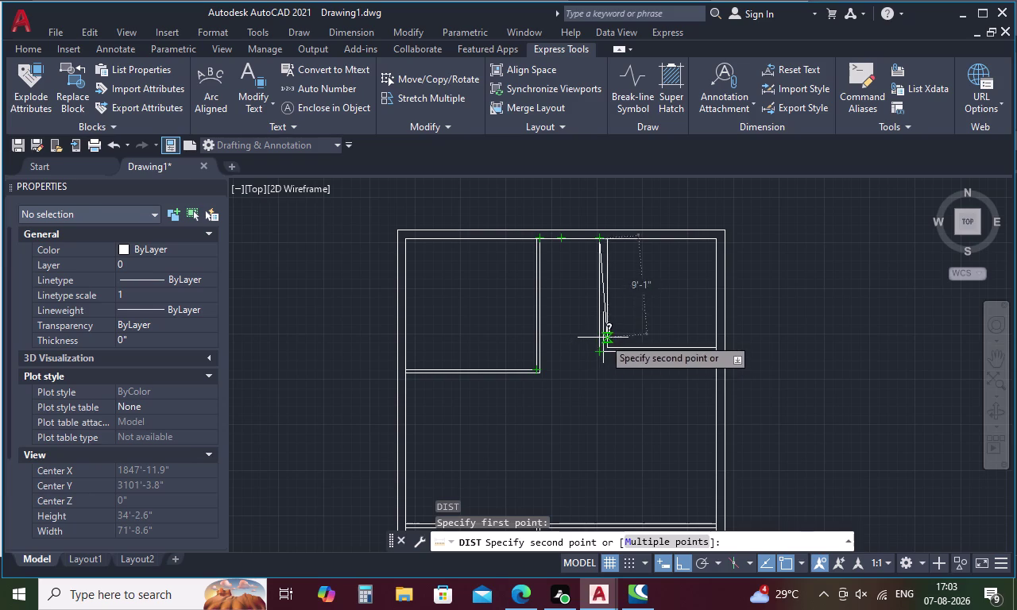
key(Escape)
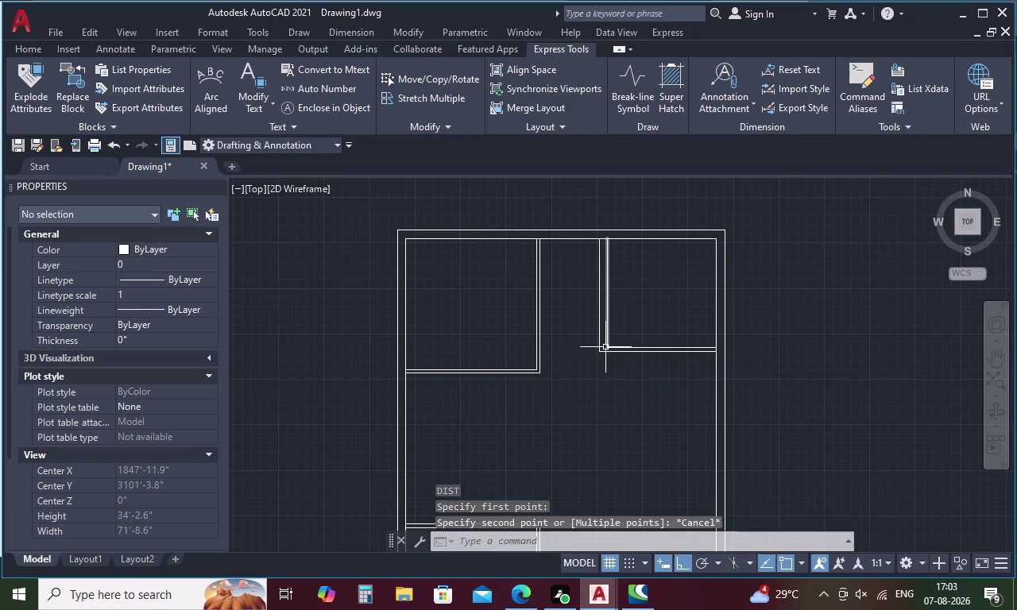
Lasso and delete the interior partitions and one leftover line.
scroll(up, 3)
scroll(down, 3)
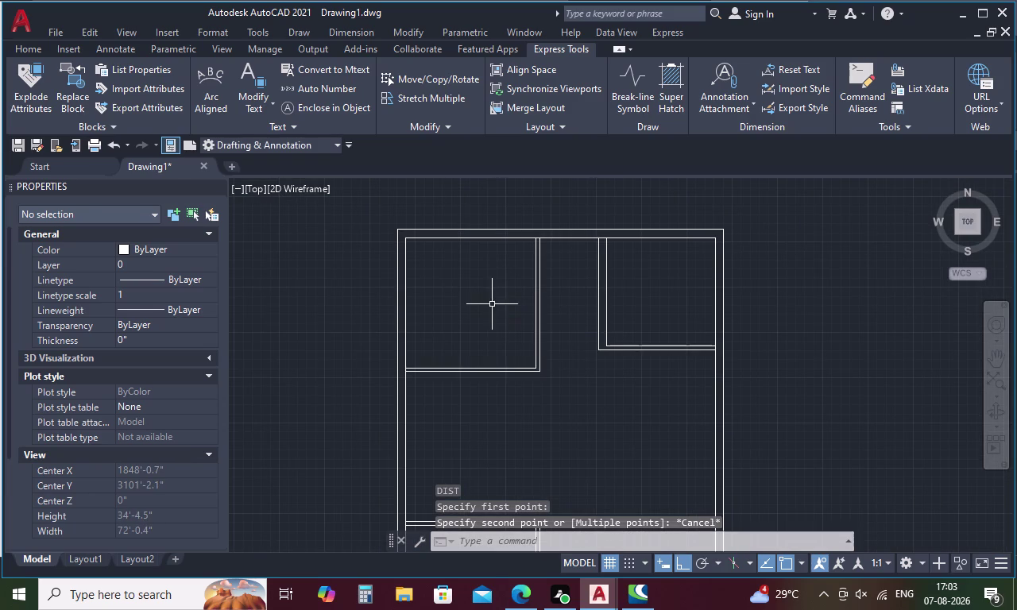
drag(491, 304, 500, 385)
key(Escape)
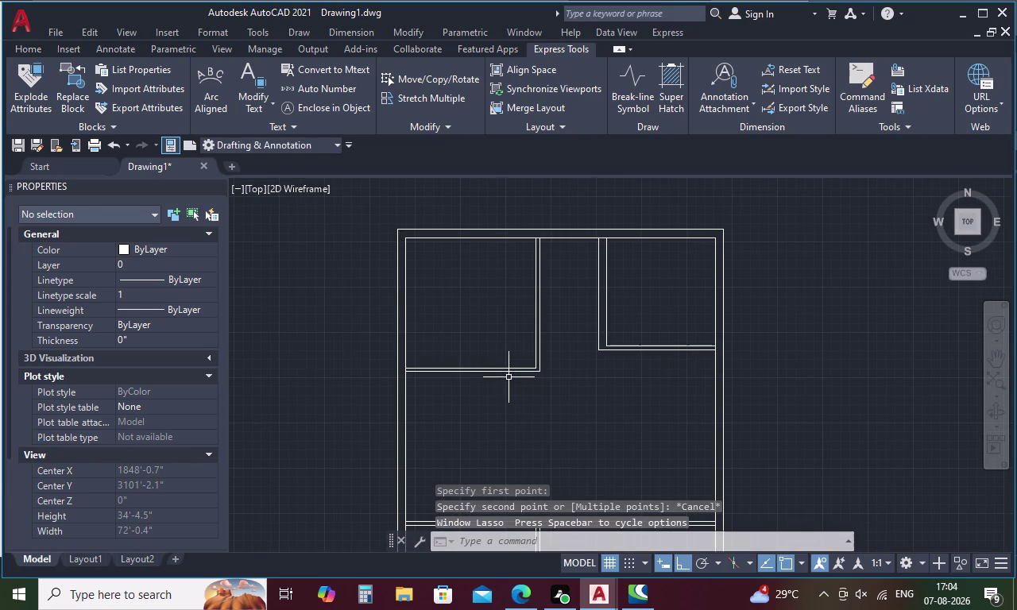
drag(497, 308, 643, 388)
drag(672, 321, 666, 321)
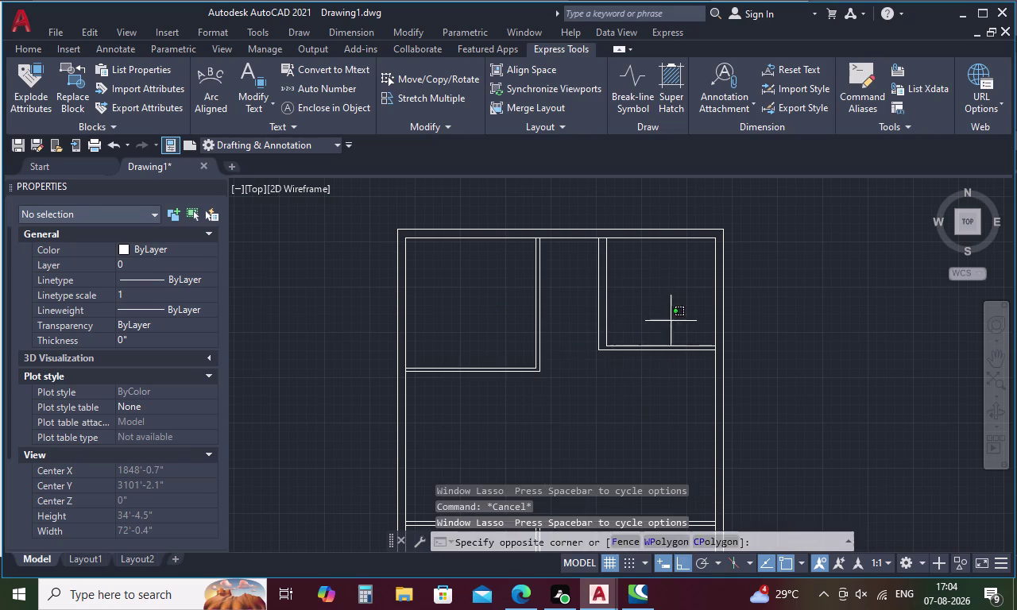
drag(666, 321, 531, 413)
key(Delete)
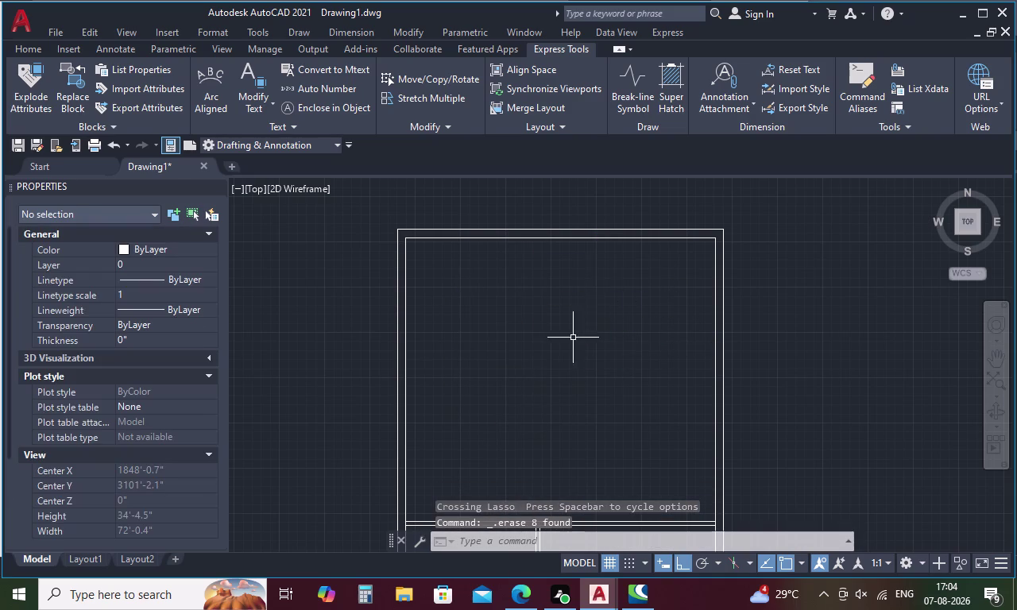
click(605, 237)
key(Delete)
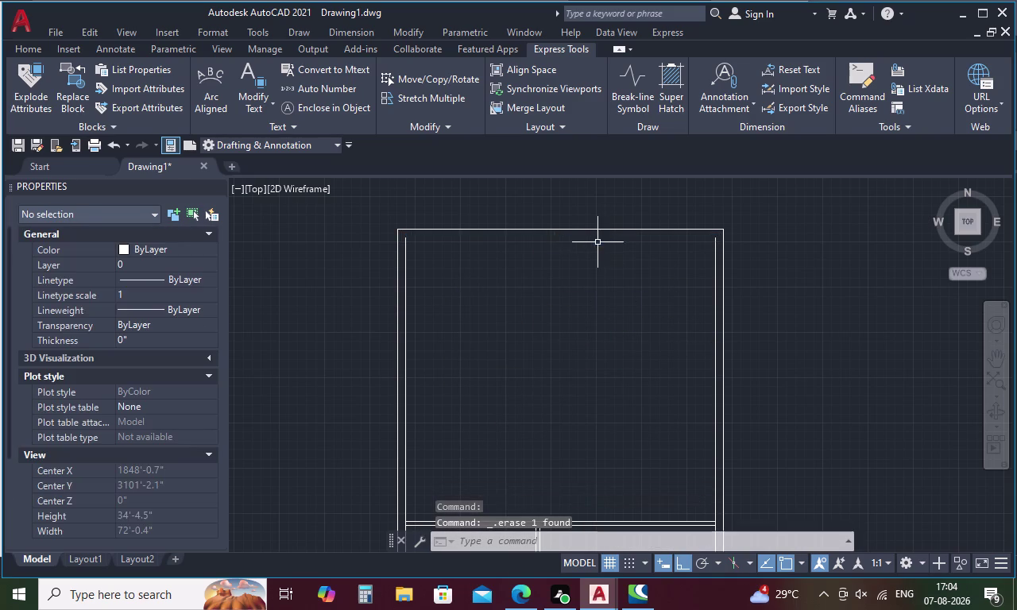
Delete the short lower-middle lines and the horizontal line.
scroll(down, 3)
drag(577, 332, 546, 360)
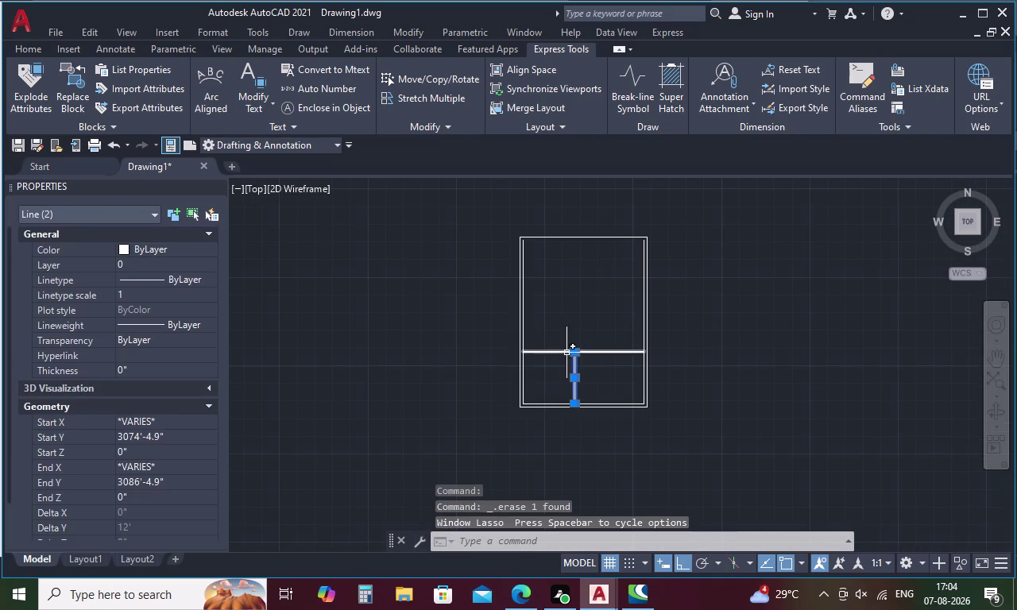
drag(617, 339, 543, 382)
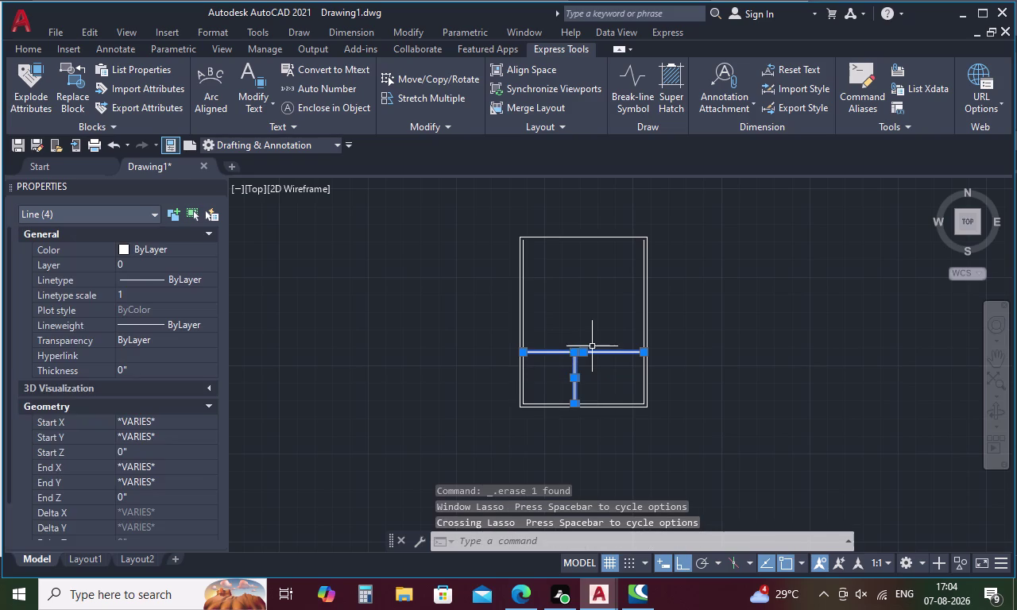
key(Delete)
Delete the inner left, bottom and right wall lines.
scroll(up, 3)
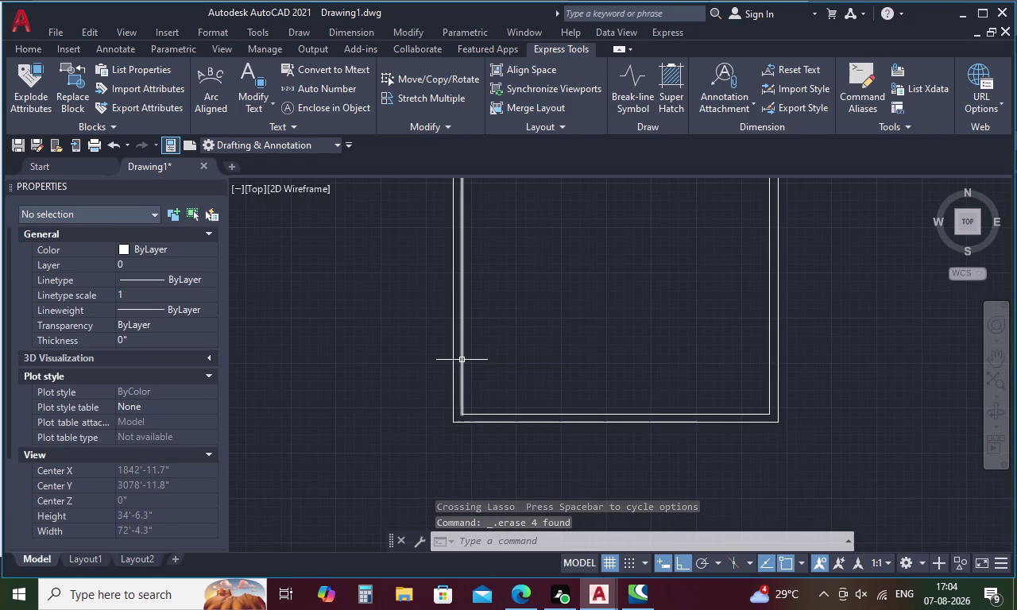
click(461, 360)
click(516, 415)
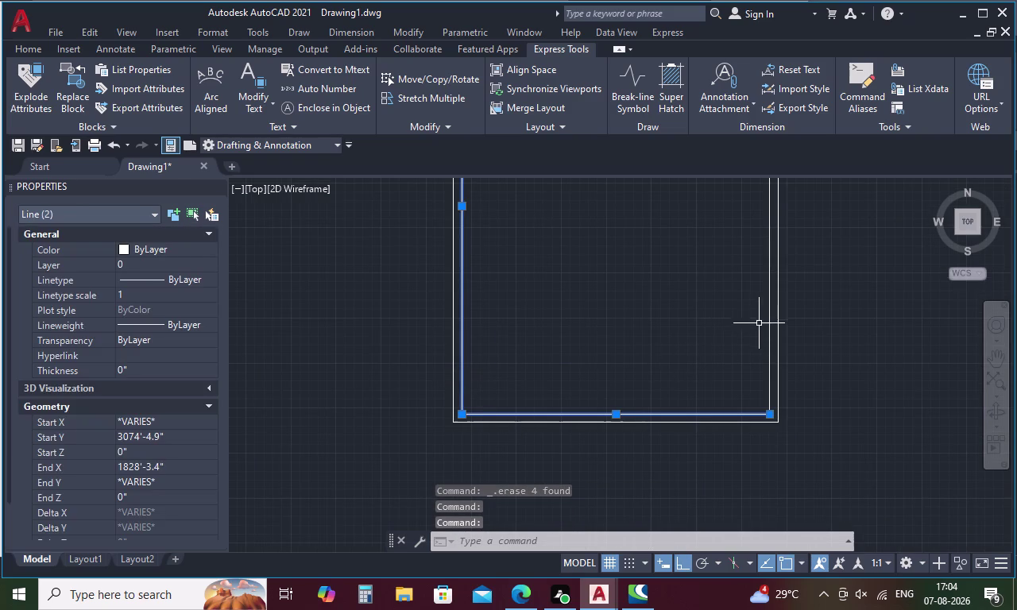
click(769, 318)
key(Delete)
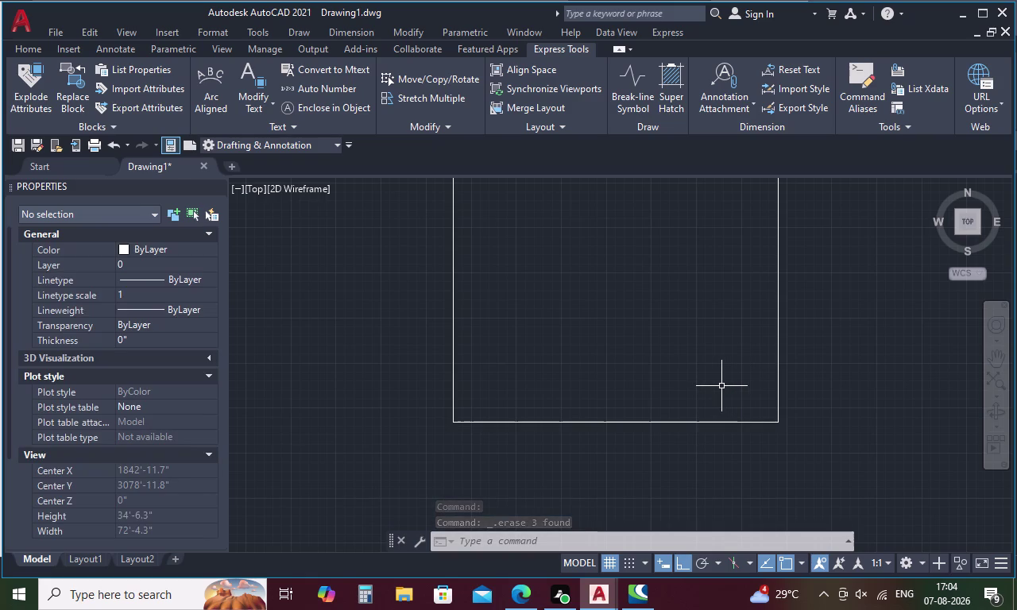
key(Escape)
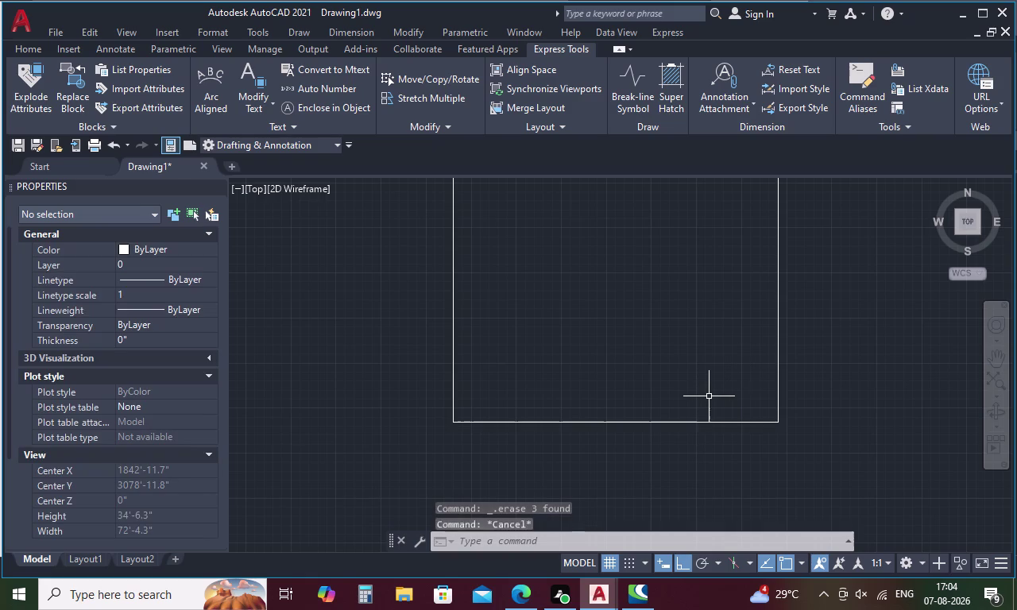
Offset the right and left outline edges 10 inches inward.
text(O)
key(space)
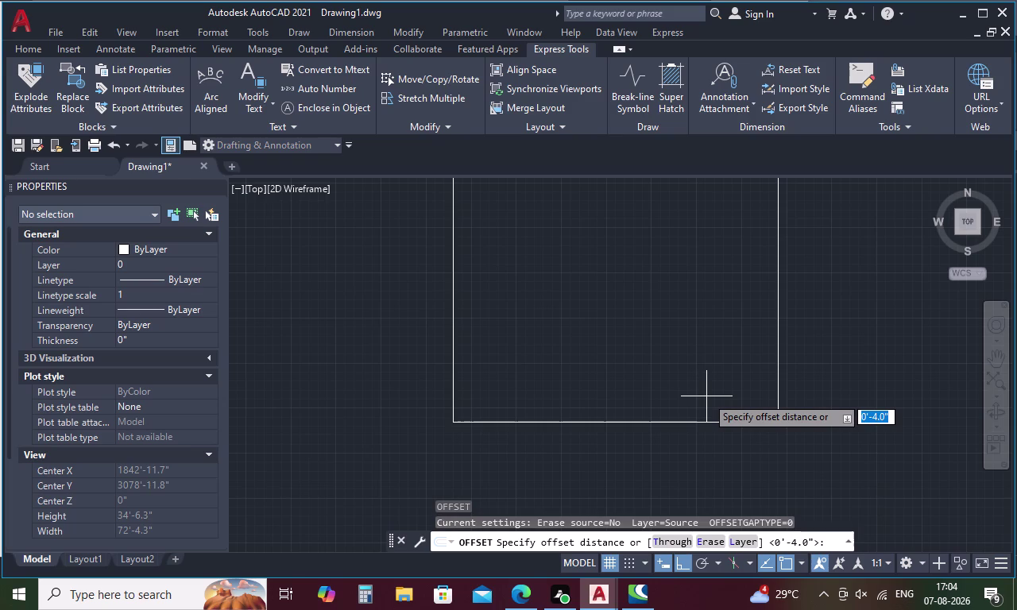
text(10)
key(Return)
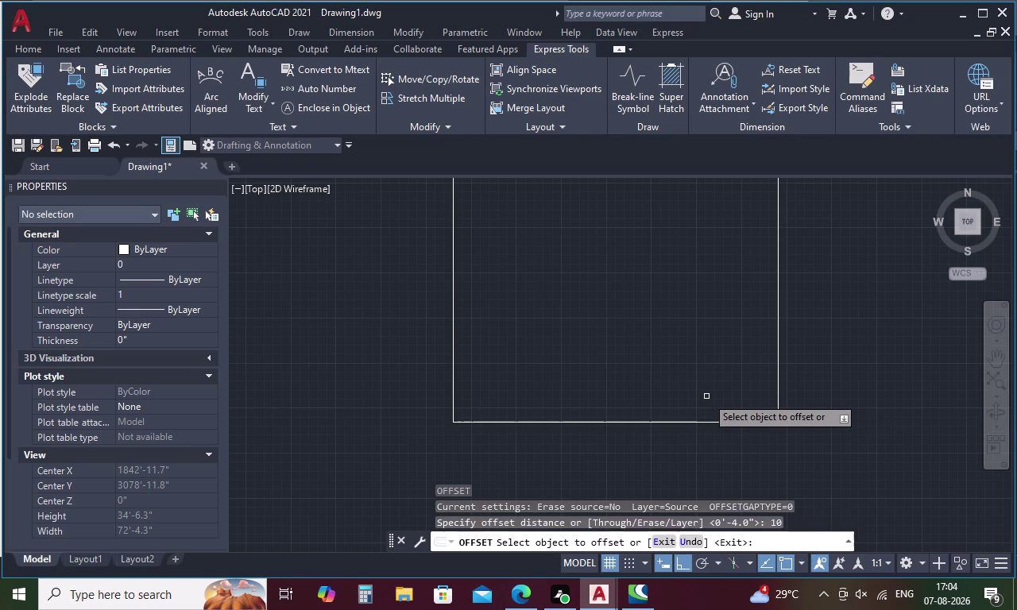
click(777, 317)
click(737, 320)
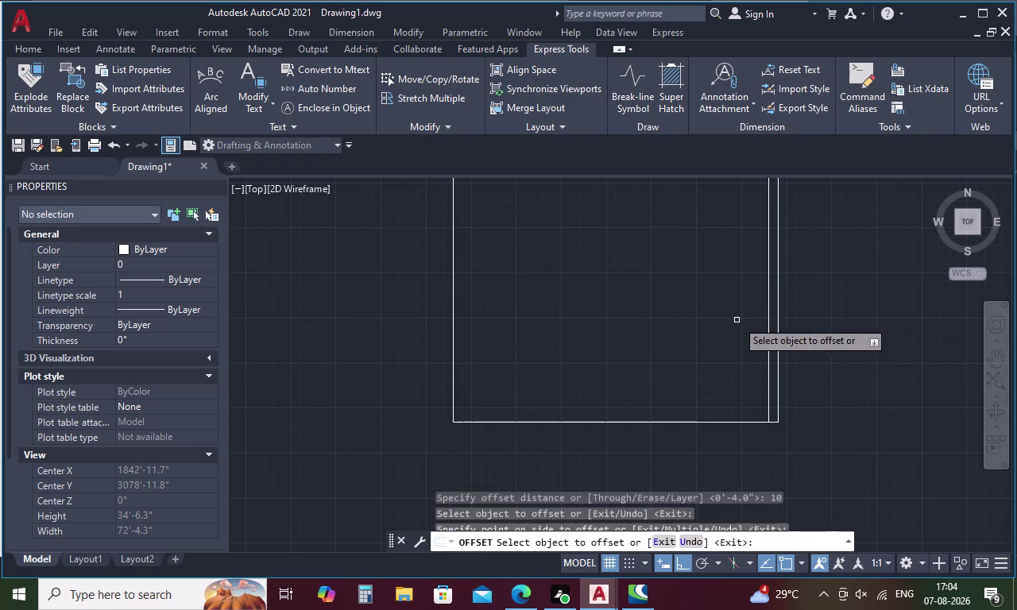
click(454, 329)
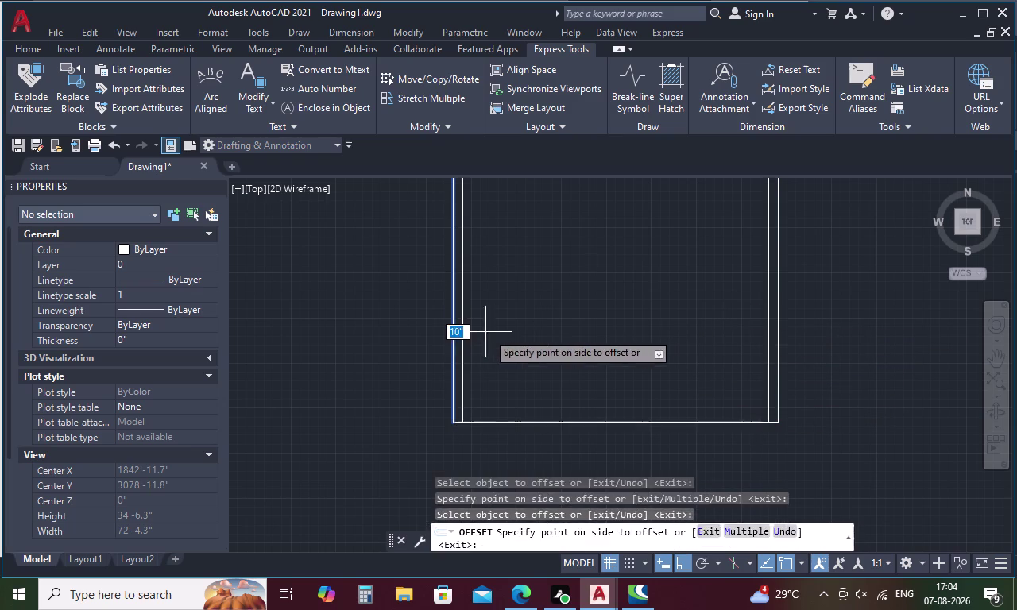
click(495, 332)
Offset the bottom and top outline edges 10 inches inward.
click(556, 424)
click(559, 378)
scroll(down, 3)
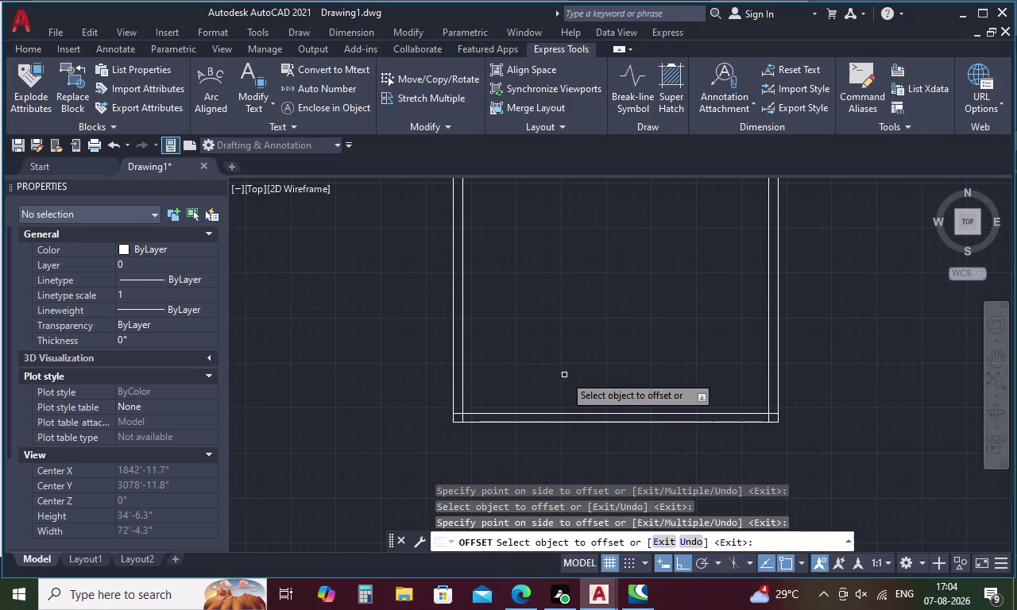
scroll(down, 3)
middle_drag(564, 357, 552, 467)
click(581, 335)
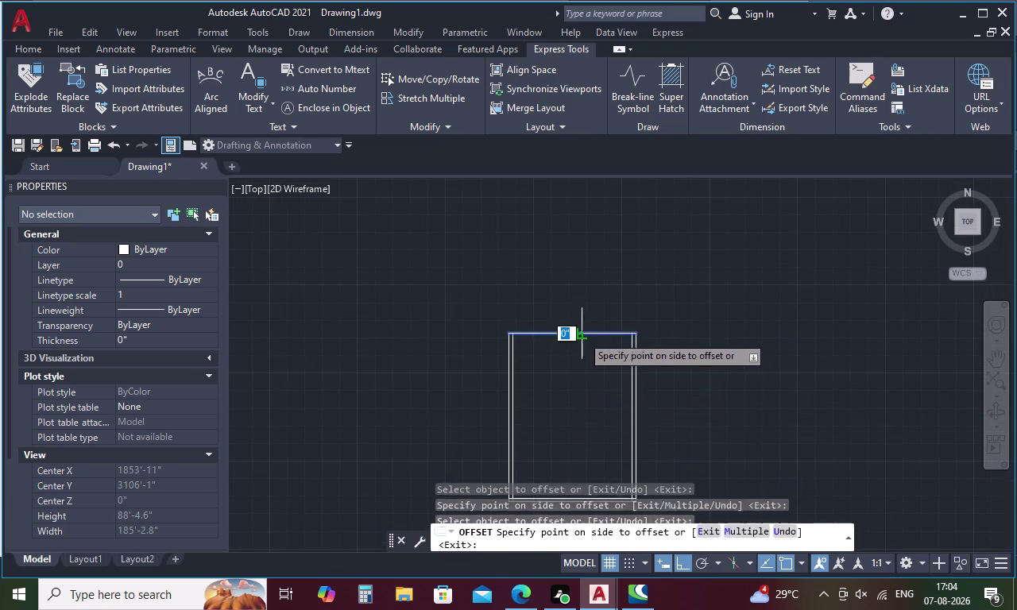
click(579, 371)
key(Escape)
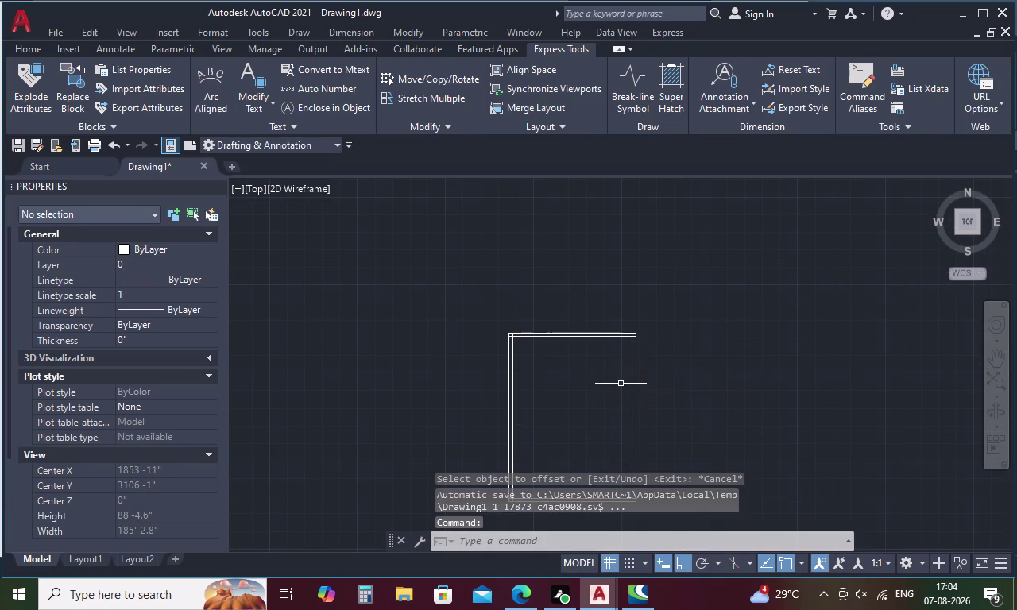
text(TR)
key(space)
scroll(up, 3)
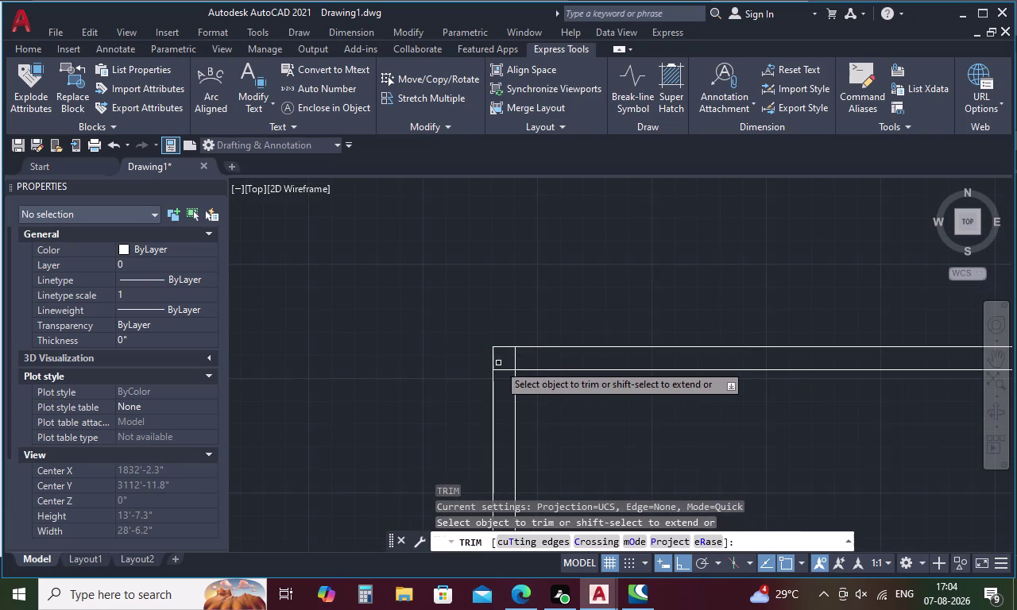
Fence-trim the overshooting wall line ends at the first corner and the top corner.
drag(524, 359, 505, 372)
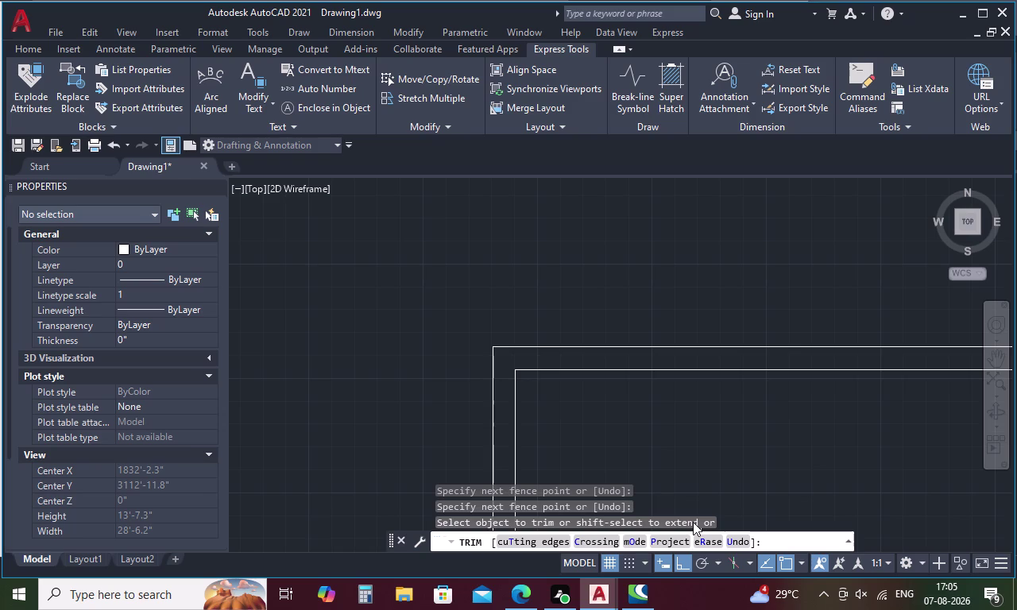
scroll(down, 3)
middle_drag(645, 392, 363, 203)
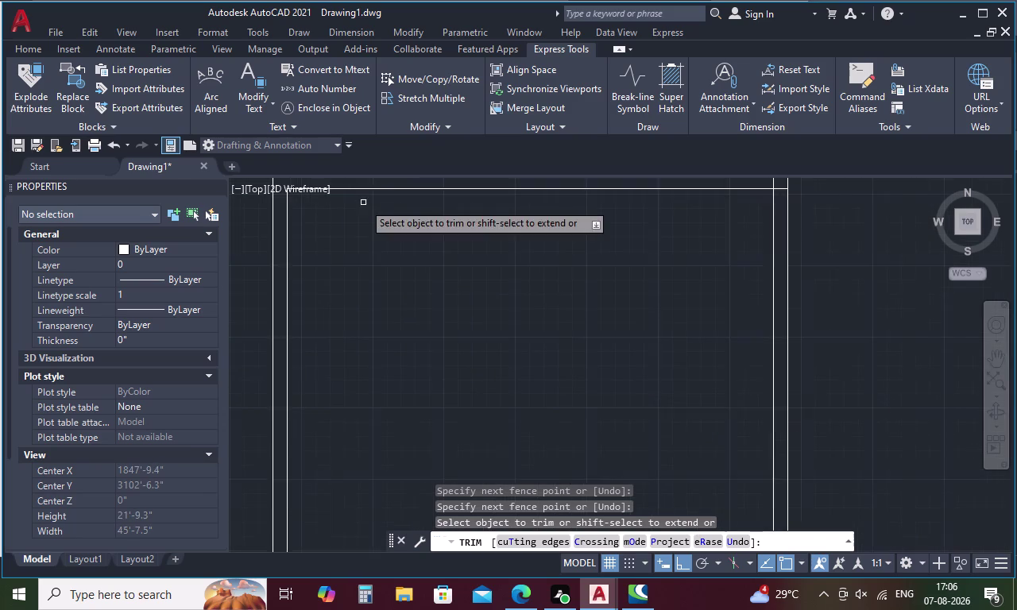
scroll(down, 3)
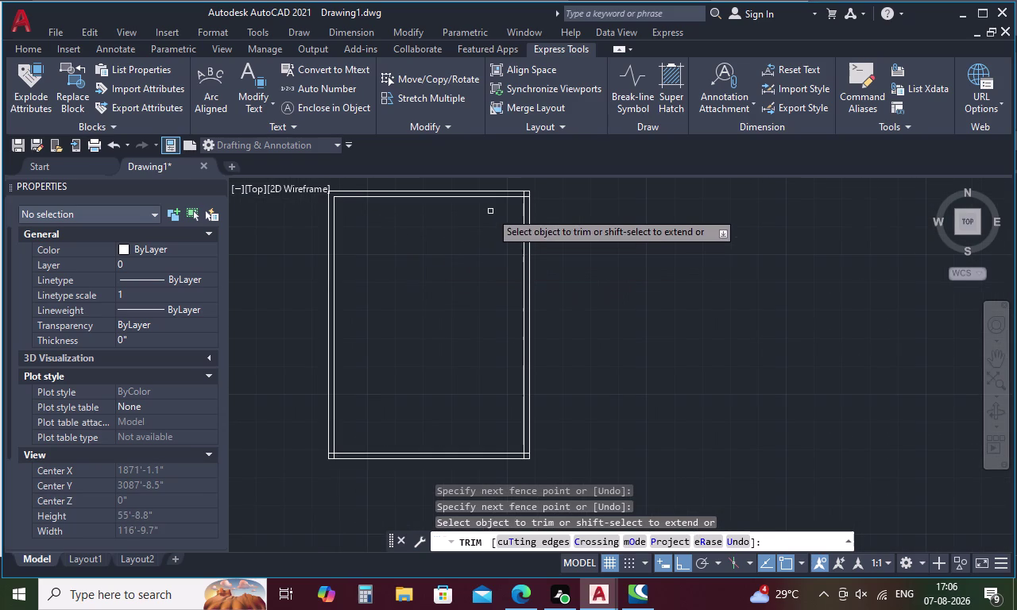
scroll(up, 3)
drag(463, 213, 484, 229)
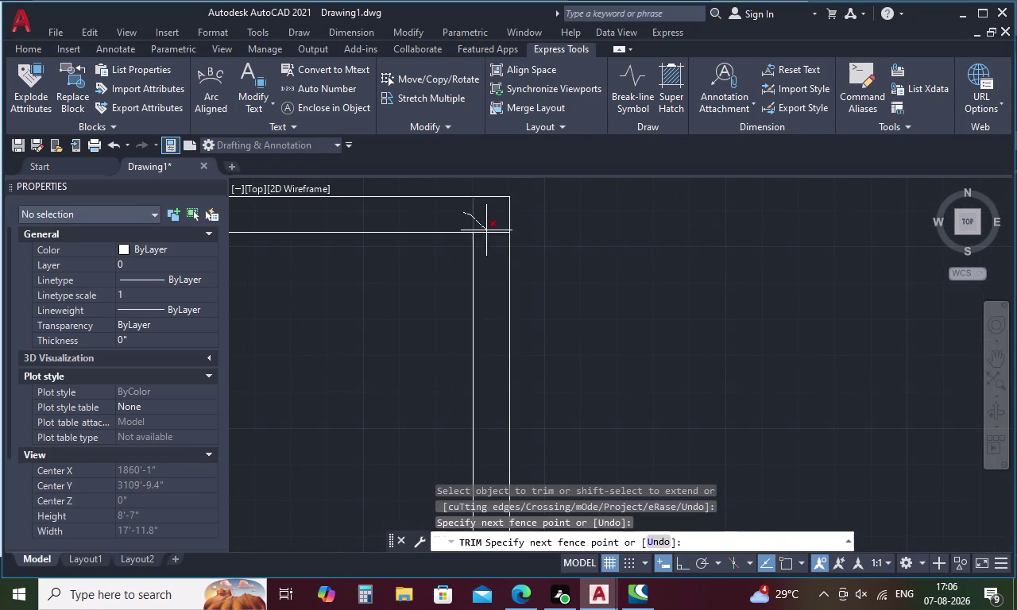
drag(485, 229, 494, 254)
Fence-trim the bottom-right and bottom-left corners, then view the whole plan.
scroll(down, 3)
middle_drag(435, 351, 494, 161)
scroll(down, 3)
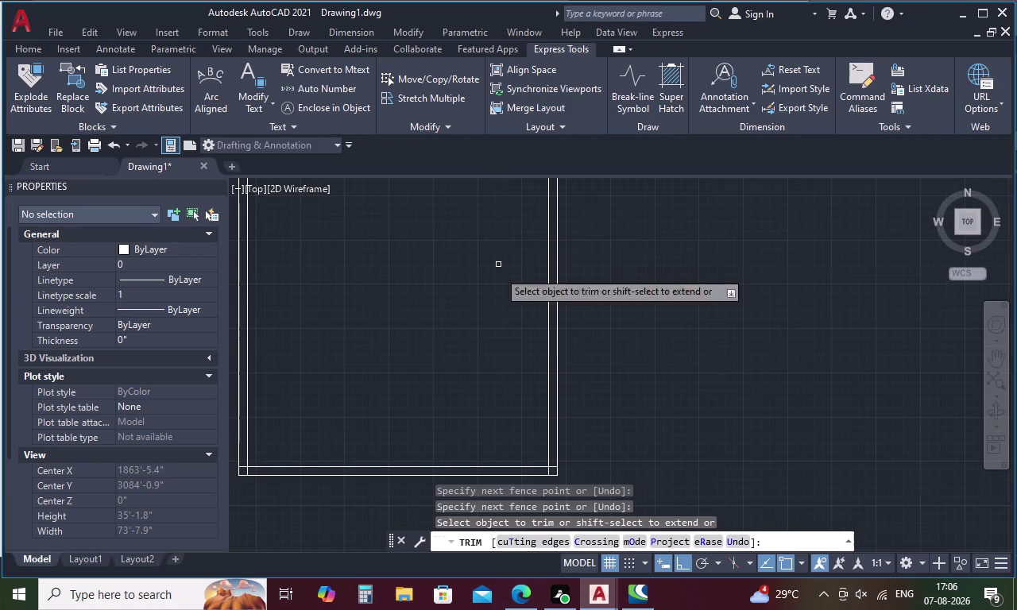
scroll(down, 3)
scroll(up, 3)
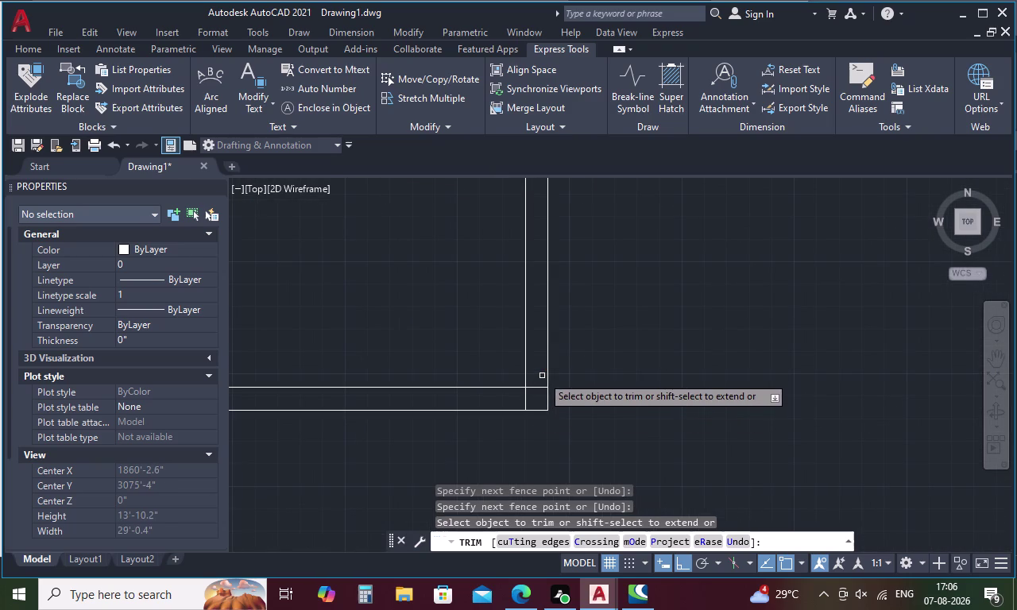
drag(535, 378, 522, 398)
scroll(down, 3)
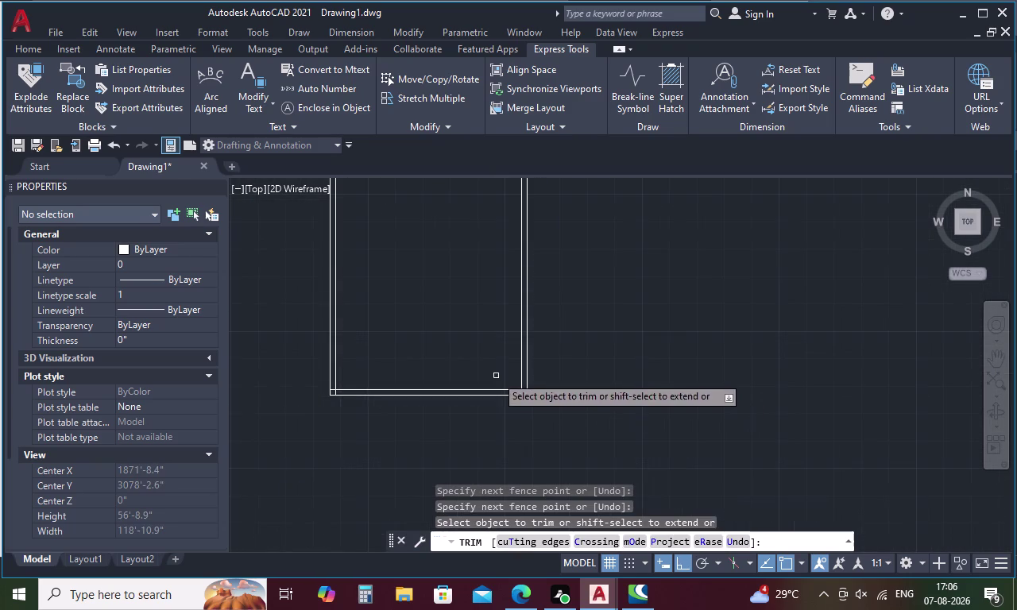
middle_drag(496, 376, 622, 375)
scroll(up, 3)
drag(473, 409, 516, 453)
key(Escape)
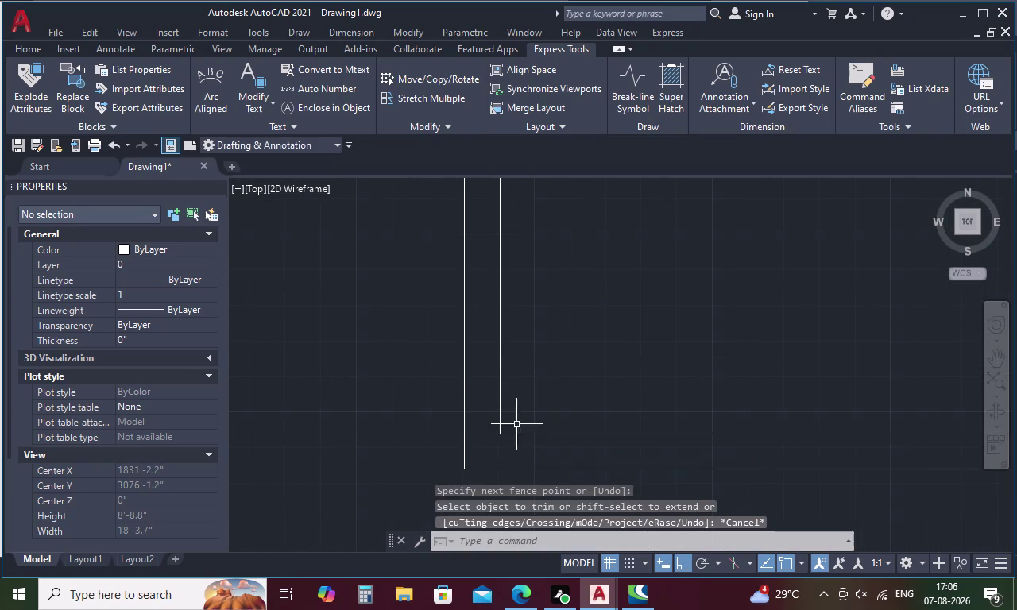
scroll(down, 3)
middle_drag(576, 301, 462, 417)
Offset the left inner wall 12' right to form a vertical partition.
key(Escape)
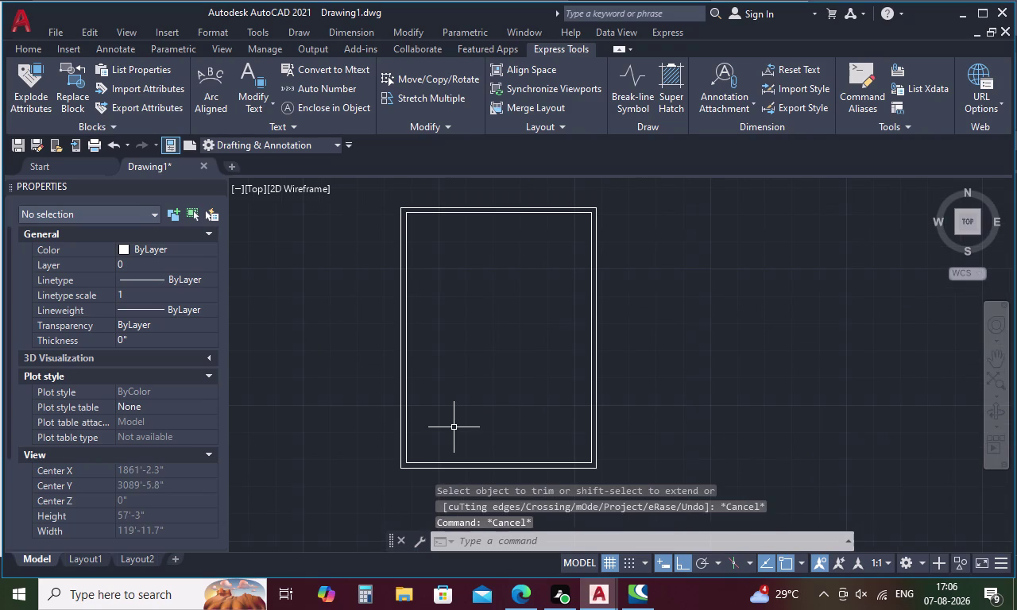
key(o)
key(space)
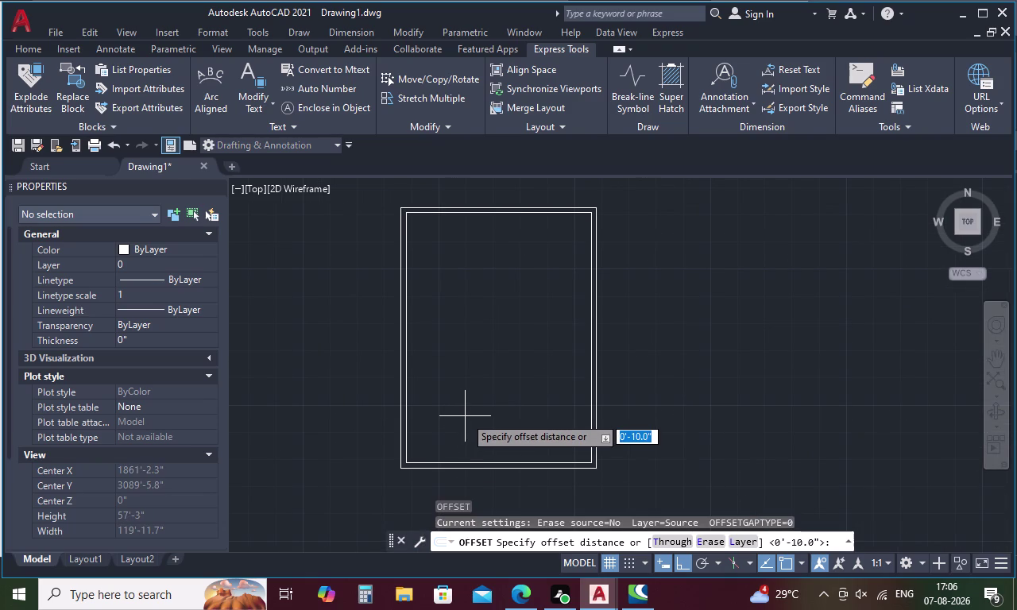
text(12)
text(')
key(space)
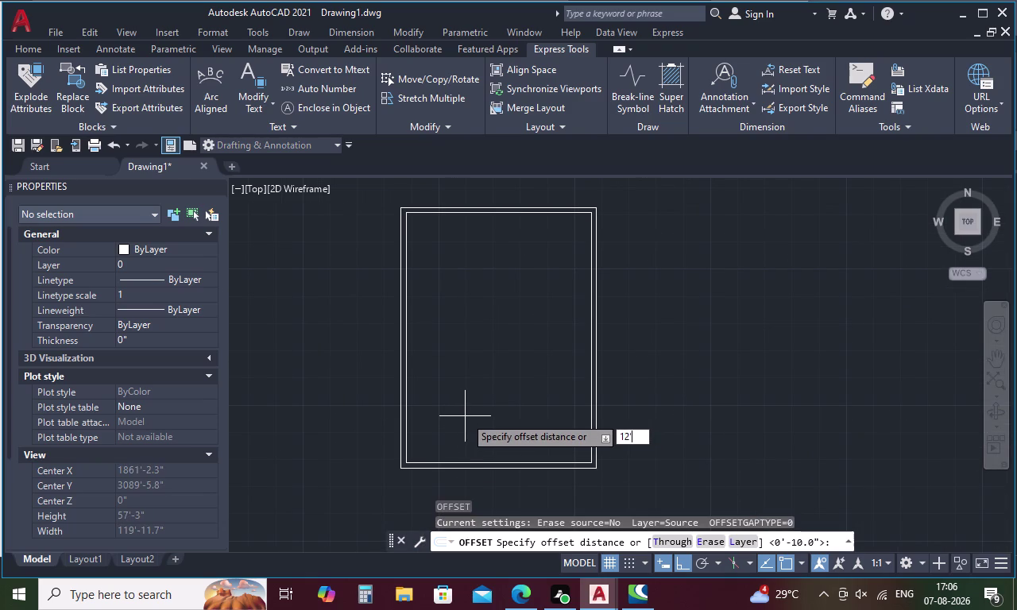
click(406, 366)
click(500, 365)
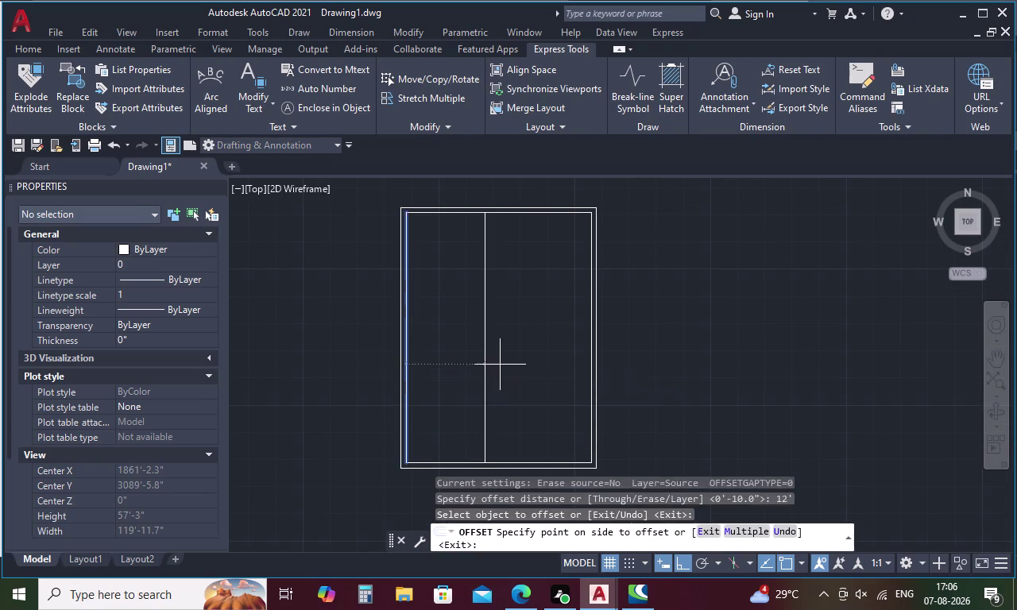
Try offset distances of 5 and 12 inches, then abandon them.
key(space)
key(space)
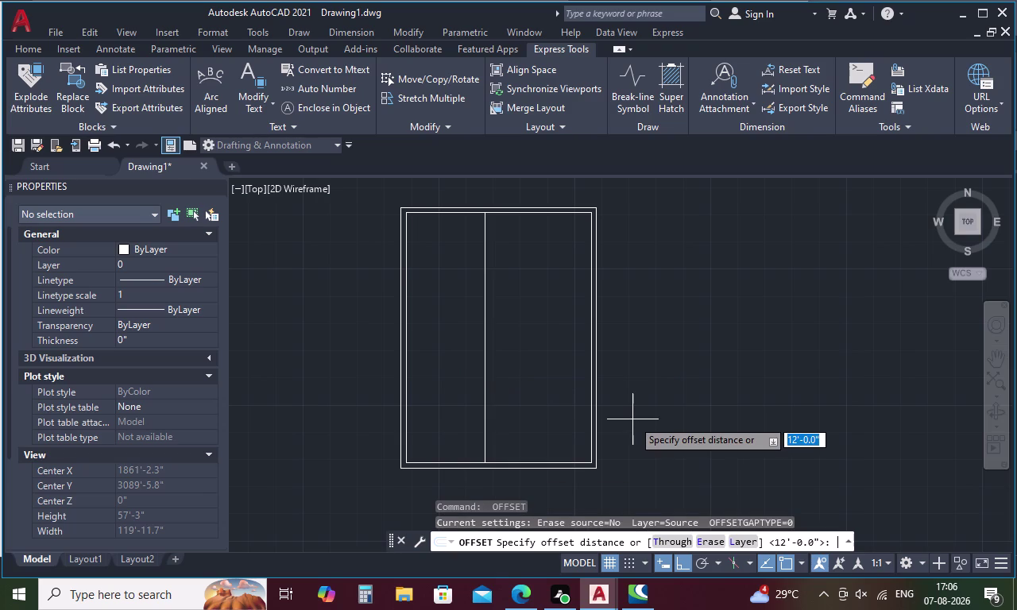
text(5)
key(space)
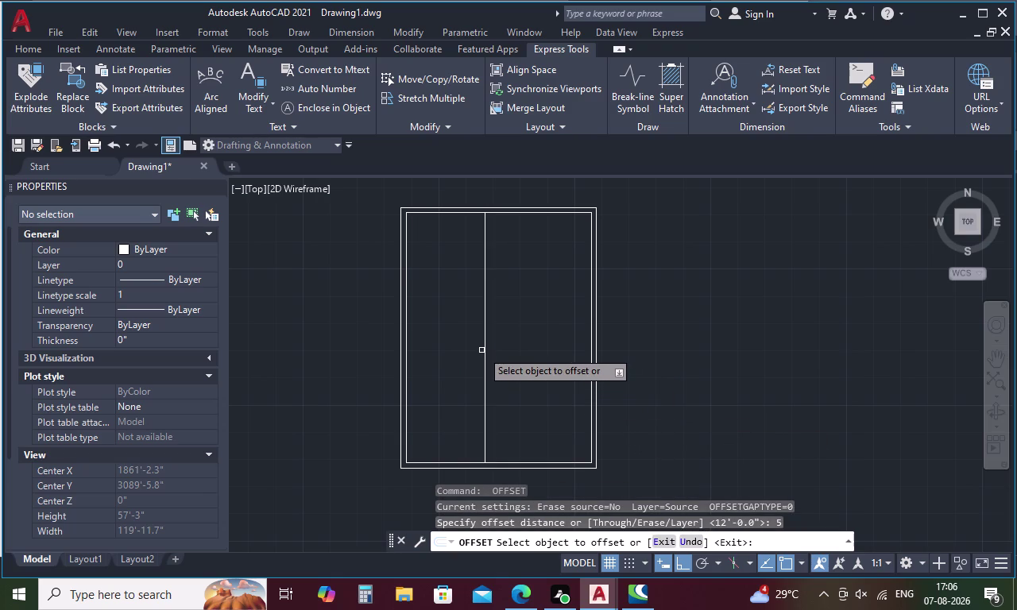
key(Escape)
text(O)
key(space)
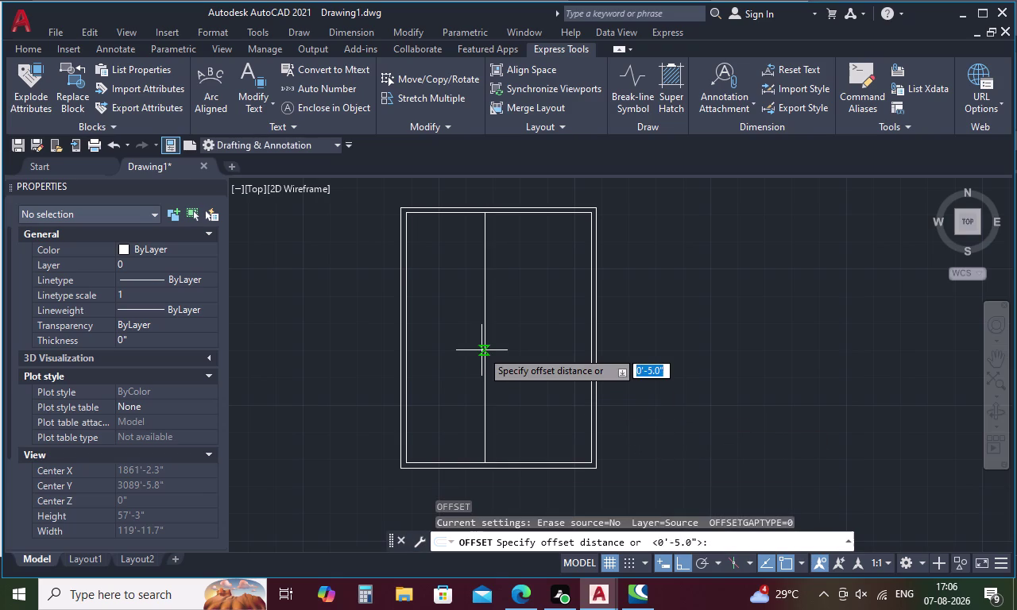
text(12)
key(space)
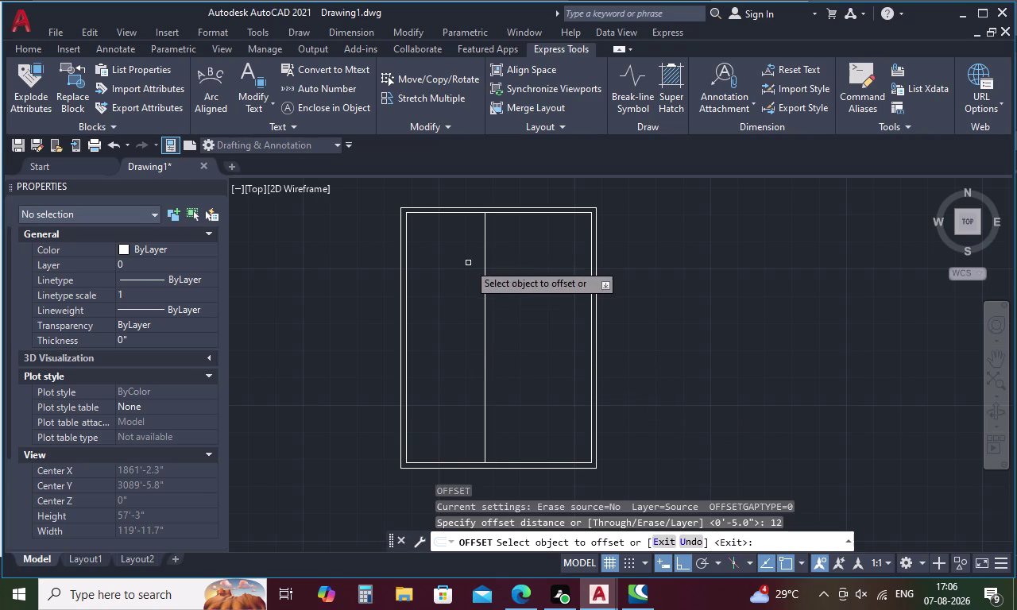
key(Escape)
Offset the top and bottom inner walls 12' inward as horizontal partitions.
key(o)
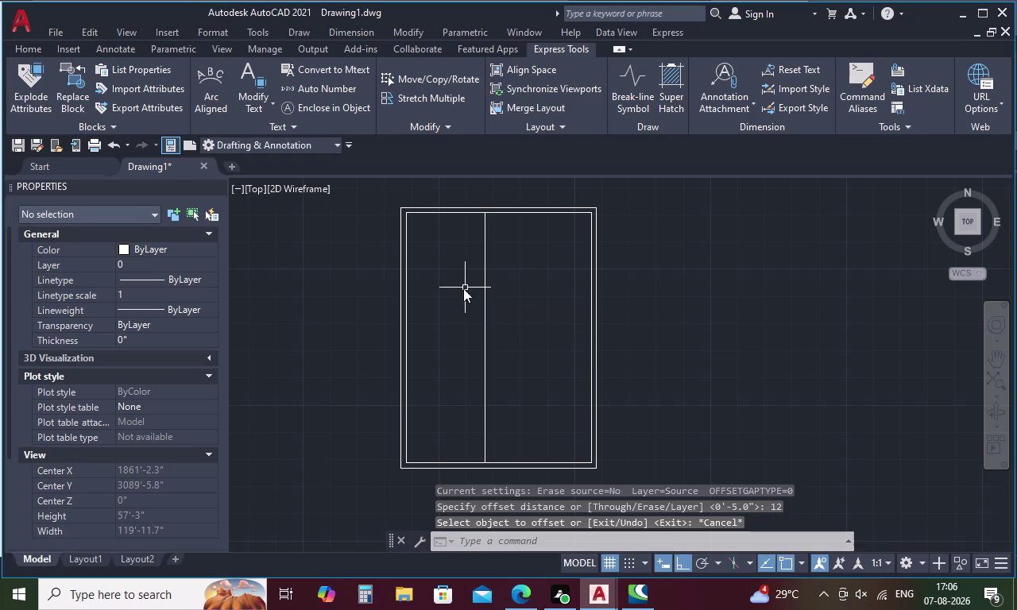
key(space)
key(1)
key(2)
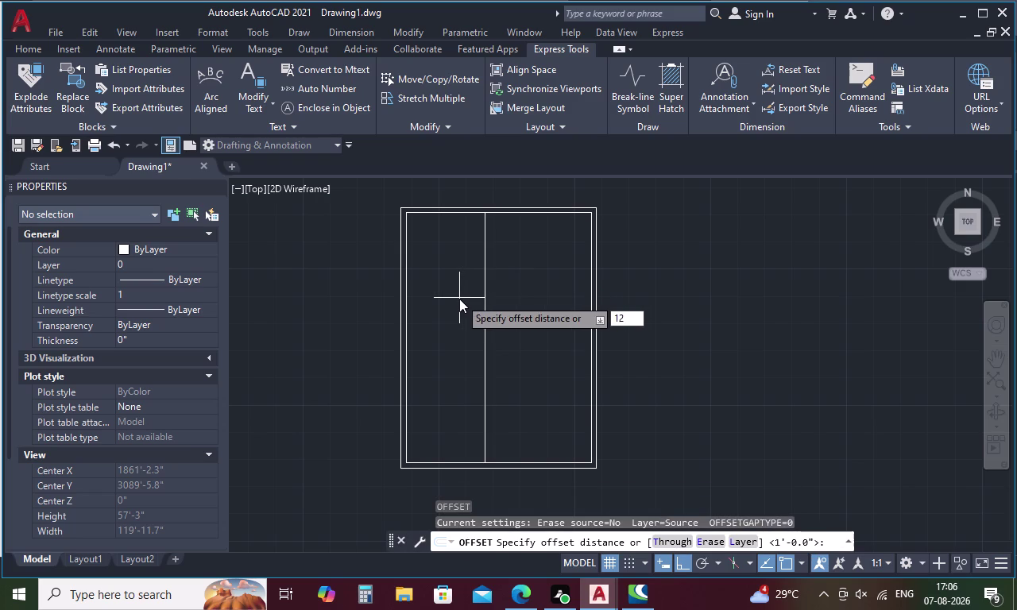
text(')
key(space)
click(460, 212)
click(464, 252)
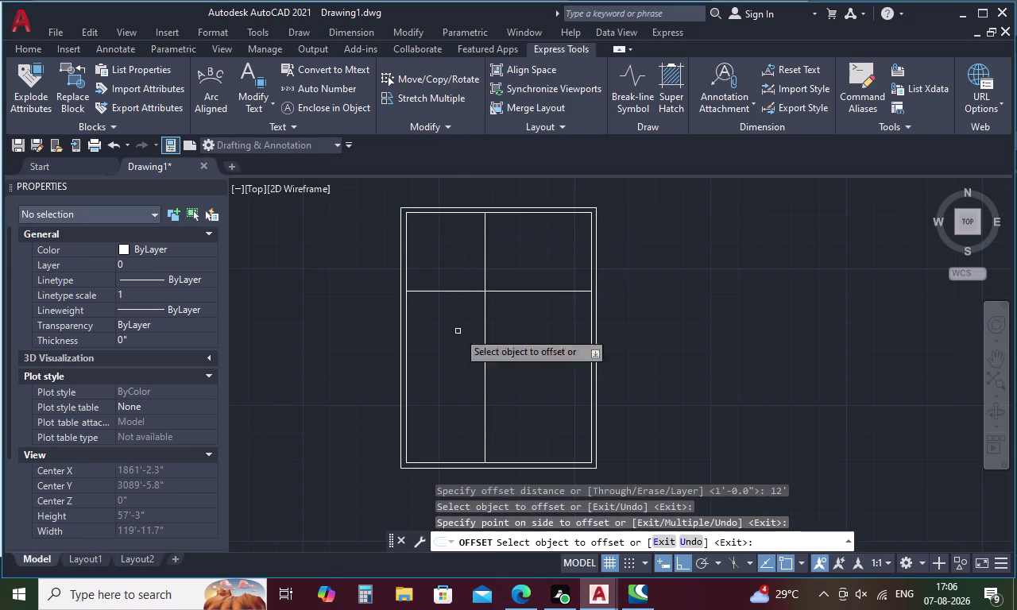
click(461, 461)
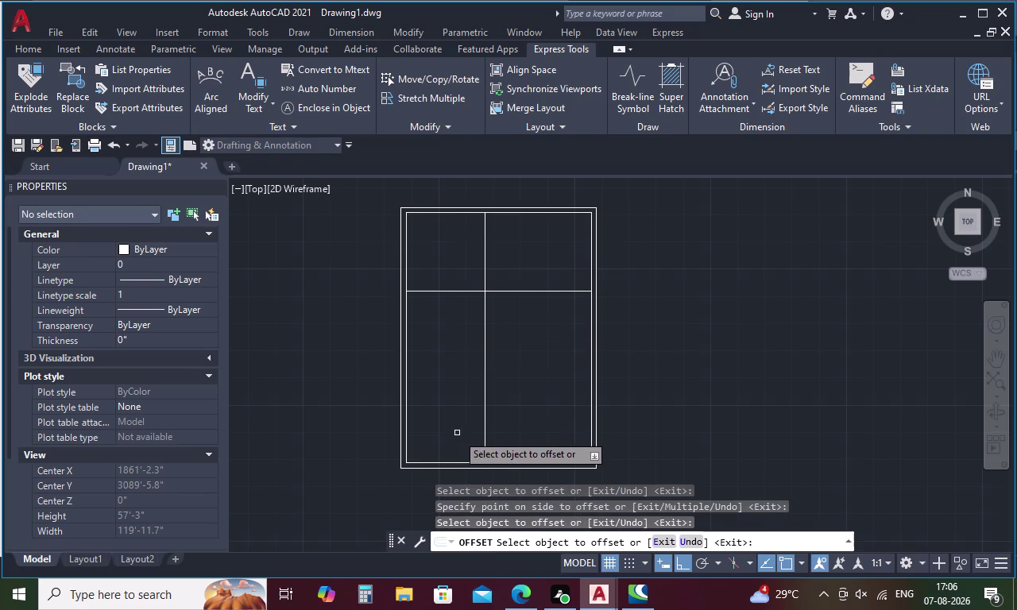
click(469, 464)
click(449, 386)
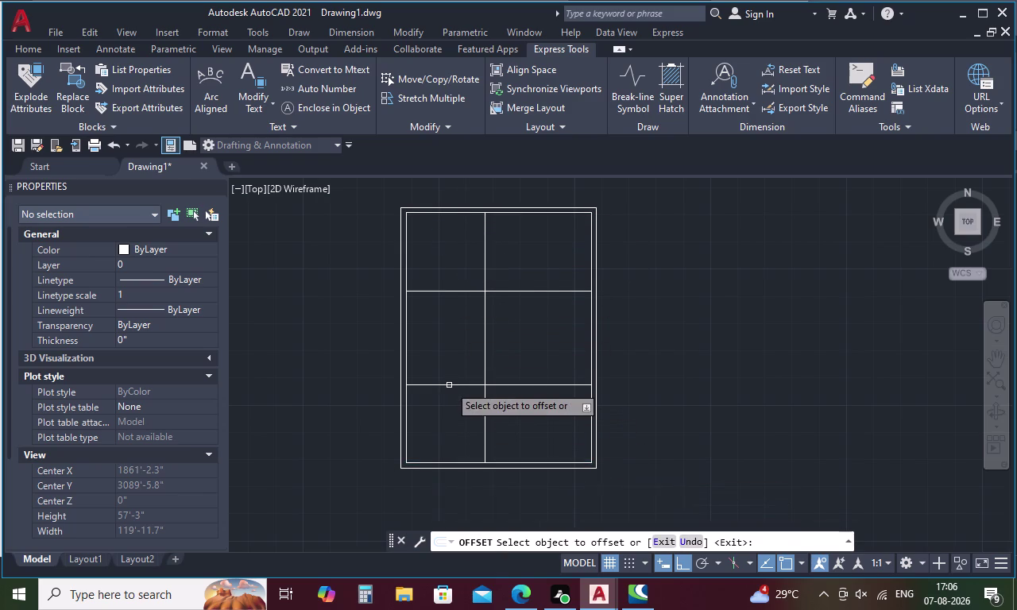
key(Escape)
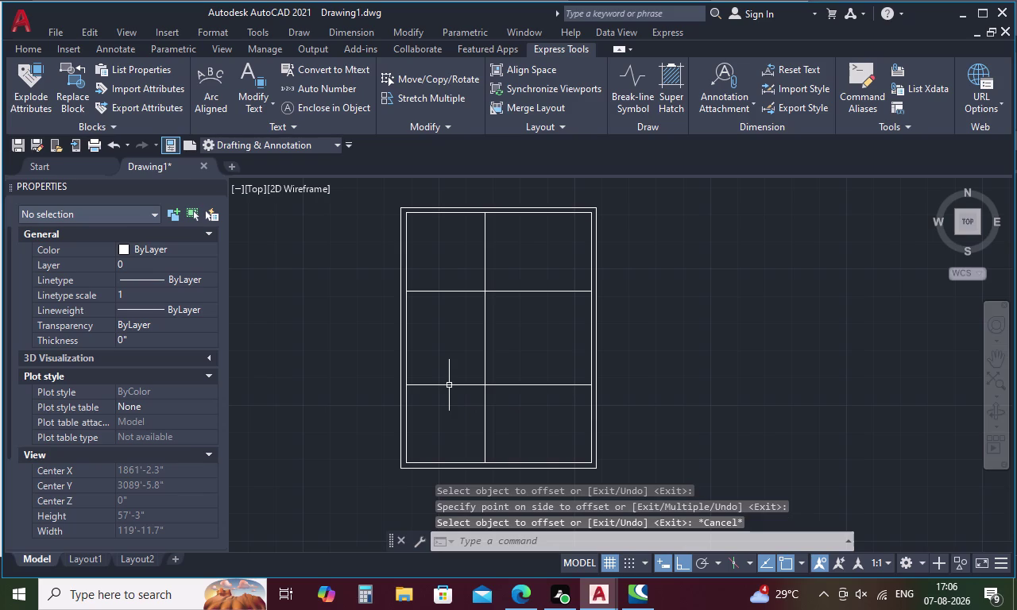
Trim away the unwanted partition segments of the left rooms.
key(t)
text(R)
key(space)
drag(462, 353, 480, 352)
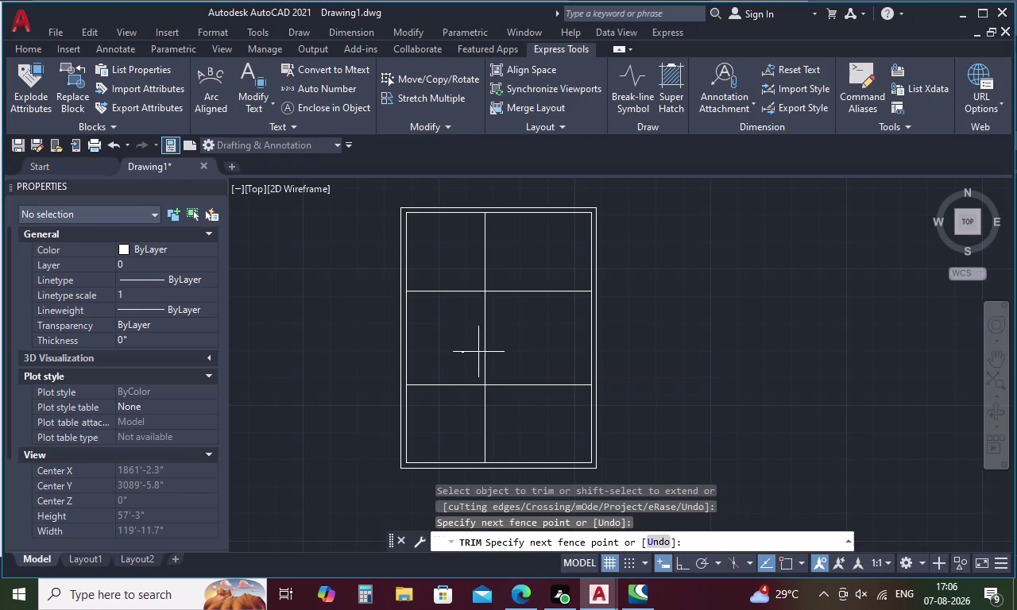
drag(480, 352, 535, 418)
drag(530, 281, 520, 303)
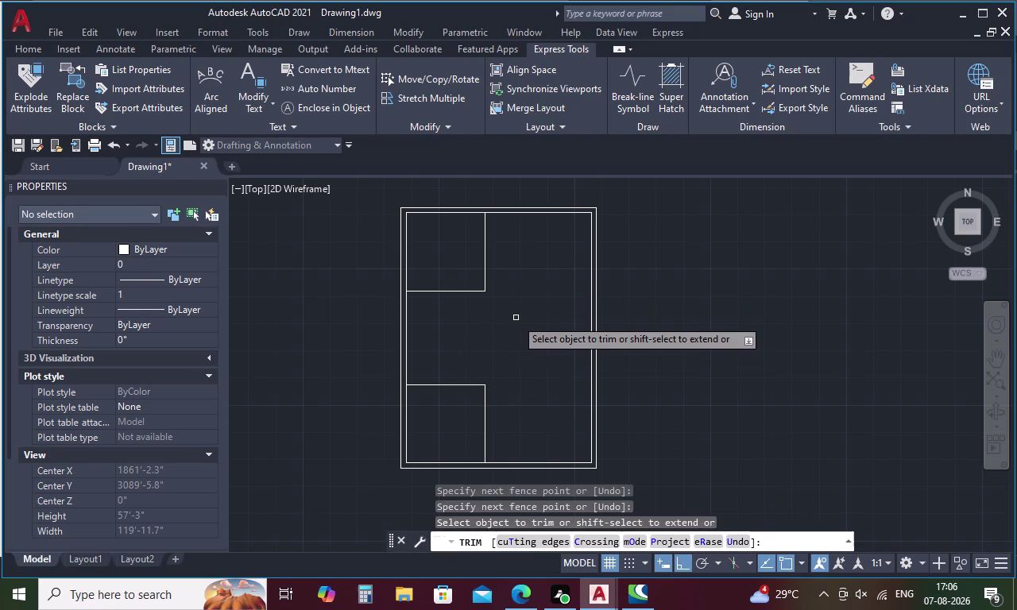
key(Escape)
Offset the four vertical and horizontal partition lines 5 inches outward.
text(O)
key(space)
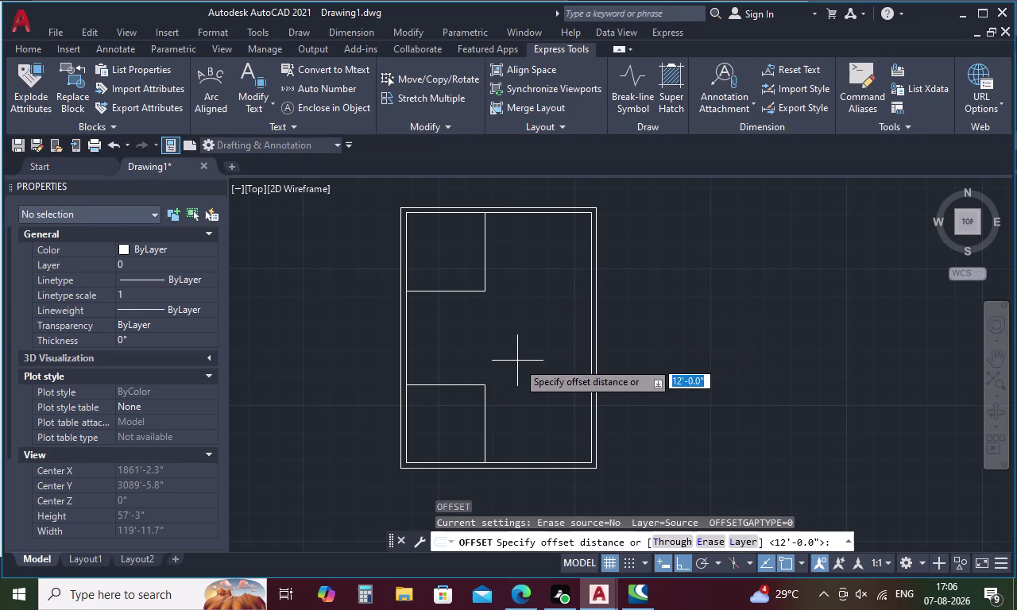
text(5)
key(space)
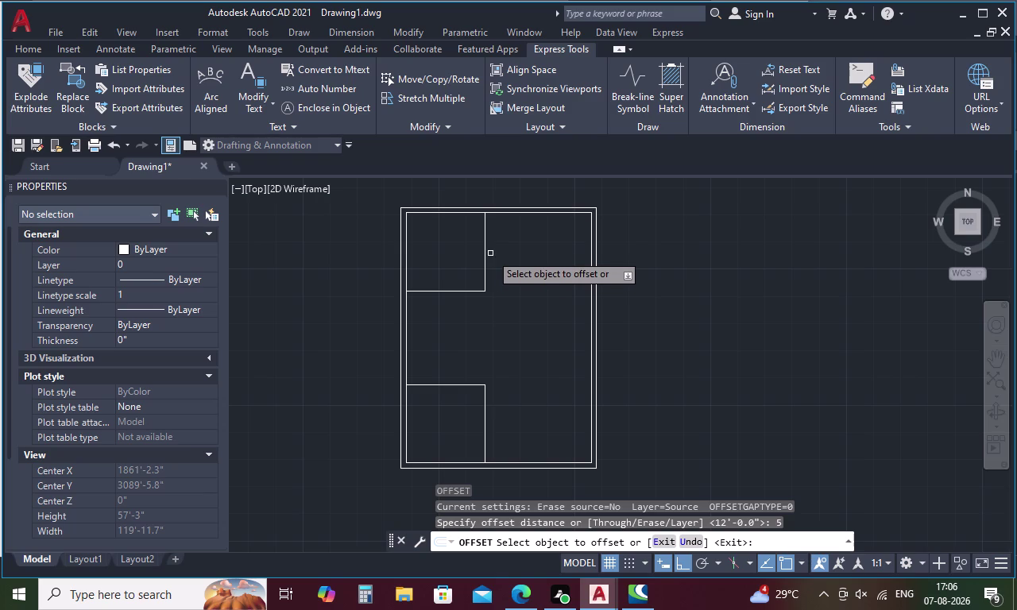
click(484, 238)
click(500, 236)
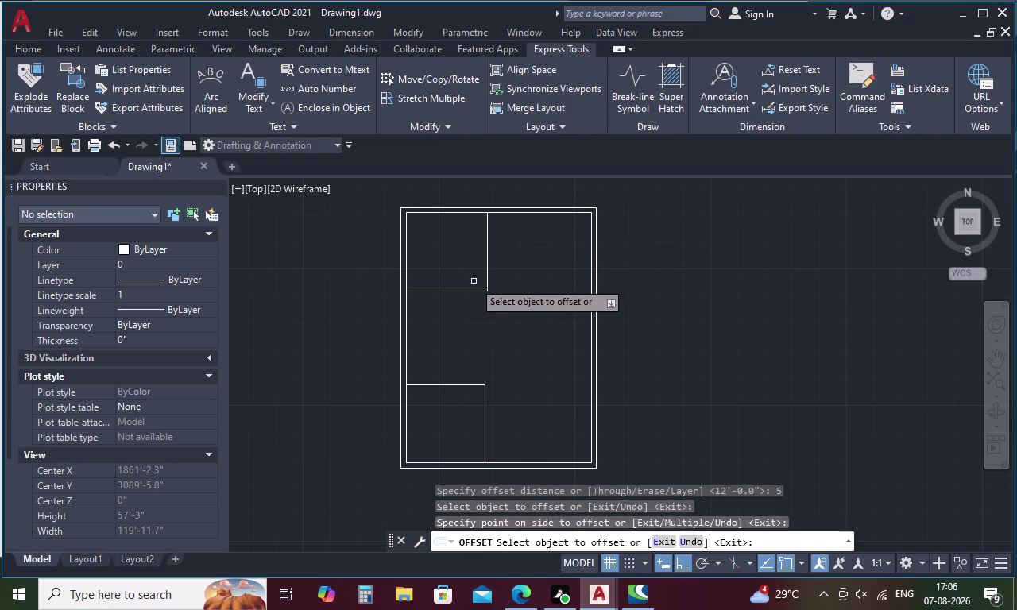
click(471, 292)
click(472, 323)
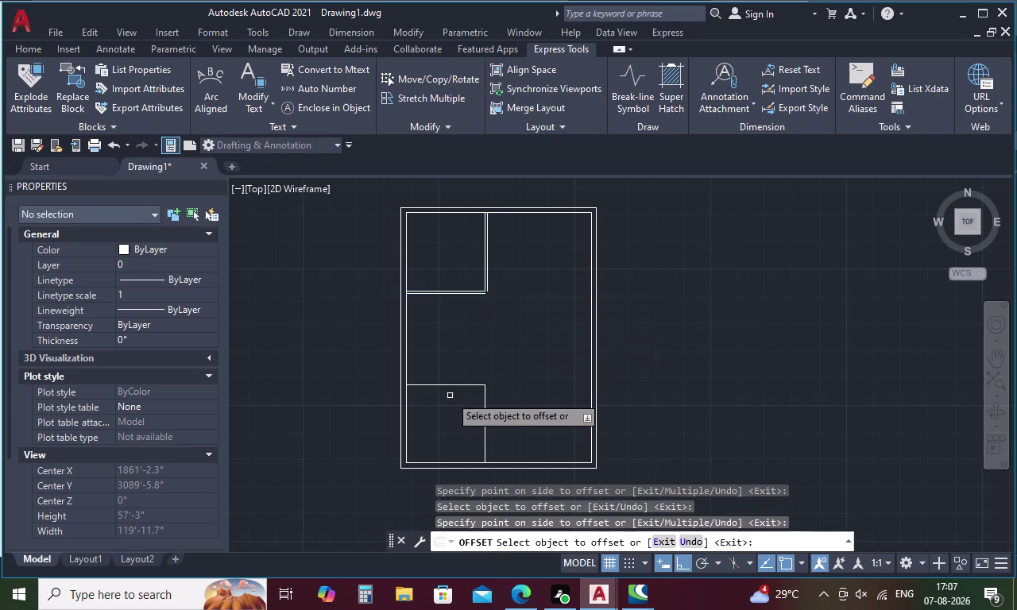
click(452, 387)
click(454, 354)
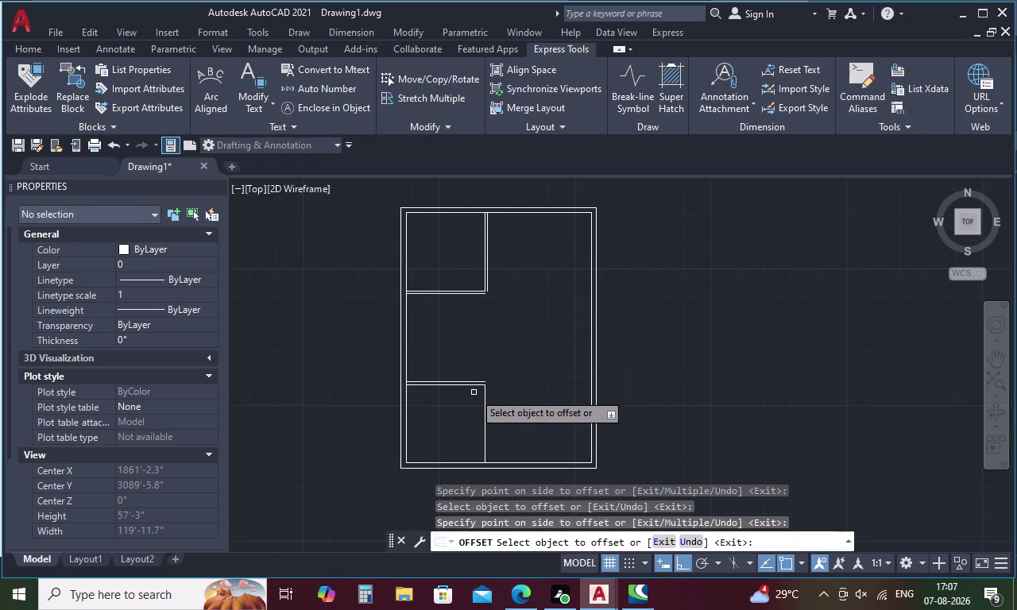
click(485, 406)
click(495, 406)
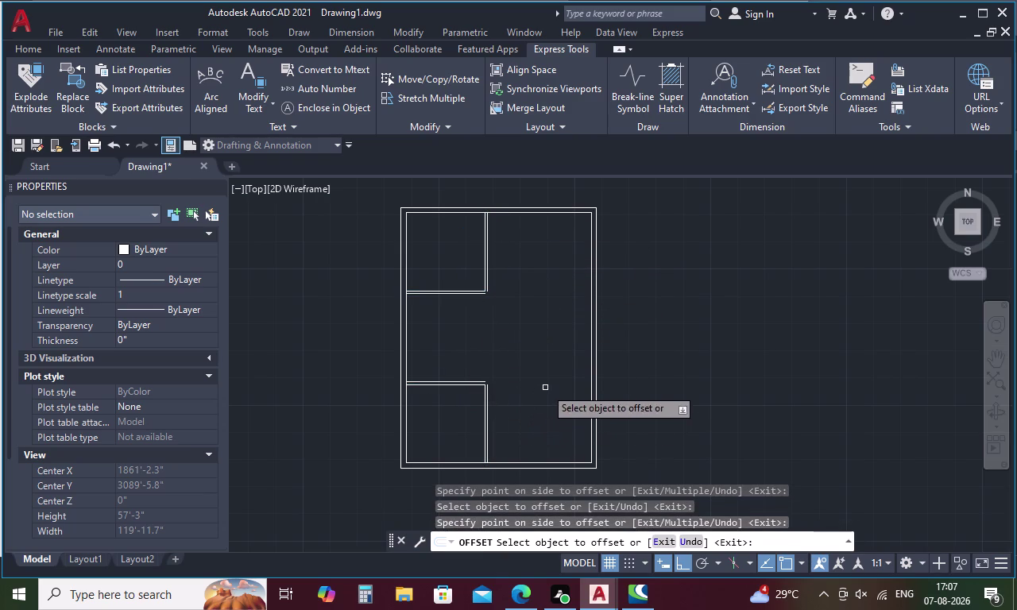
key(Escape)
Fillet the upper and lower partition corners closed.
key(f)
key(space)
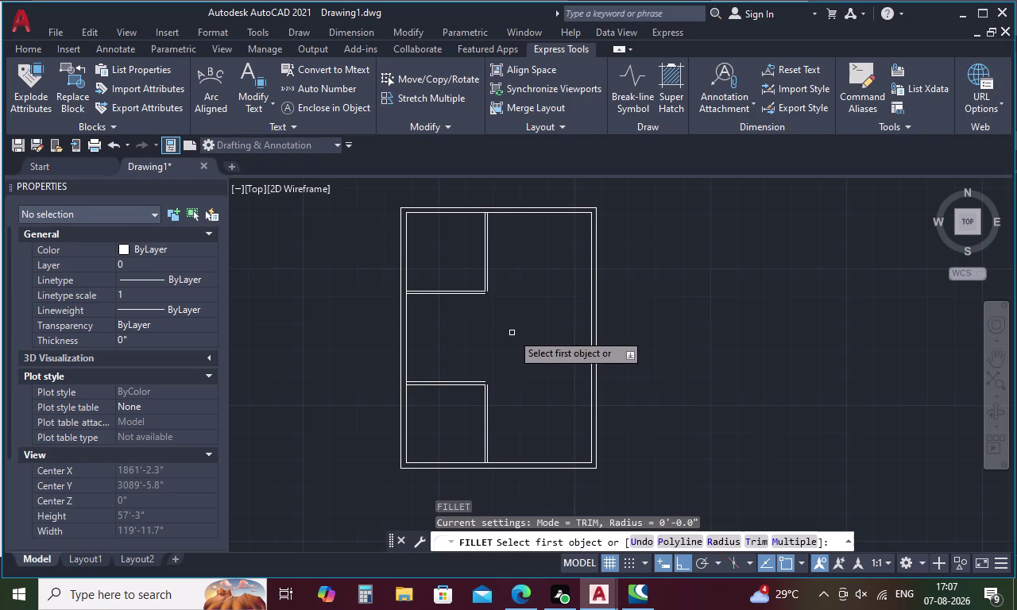
scroll(up, 3)
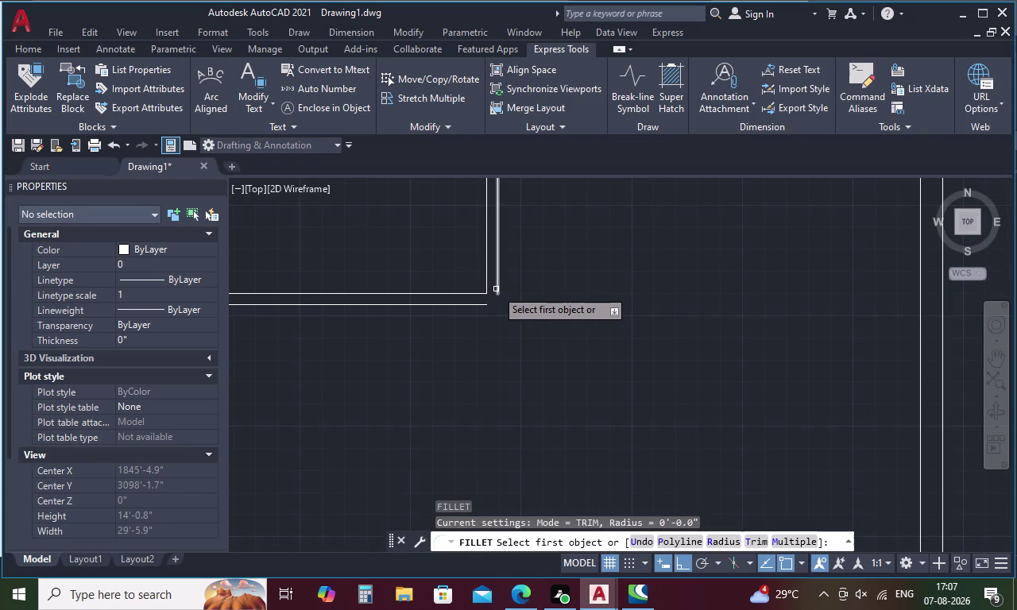
click(496, 289)
click(480, 306)
scroll(down, 3)
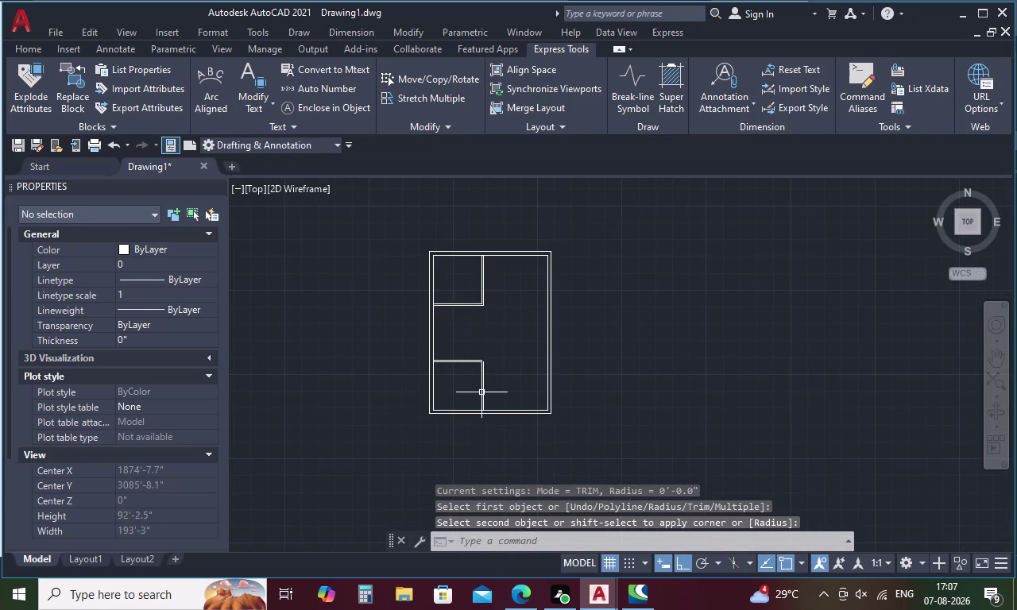
scroll(up, 3)
key(space)
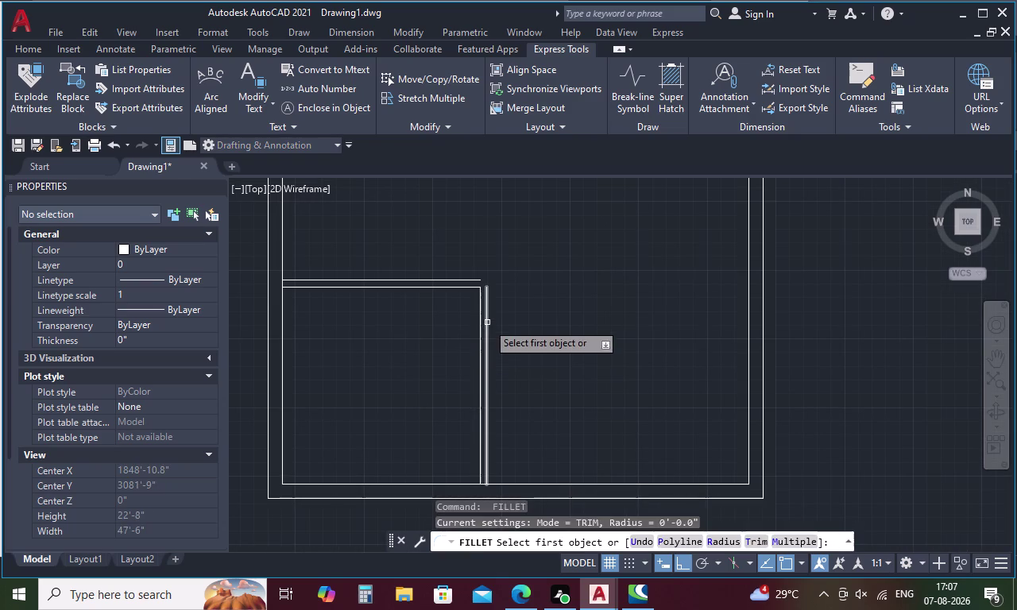
click(487, 322)
click(475, 280)
scroll(down, 3)
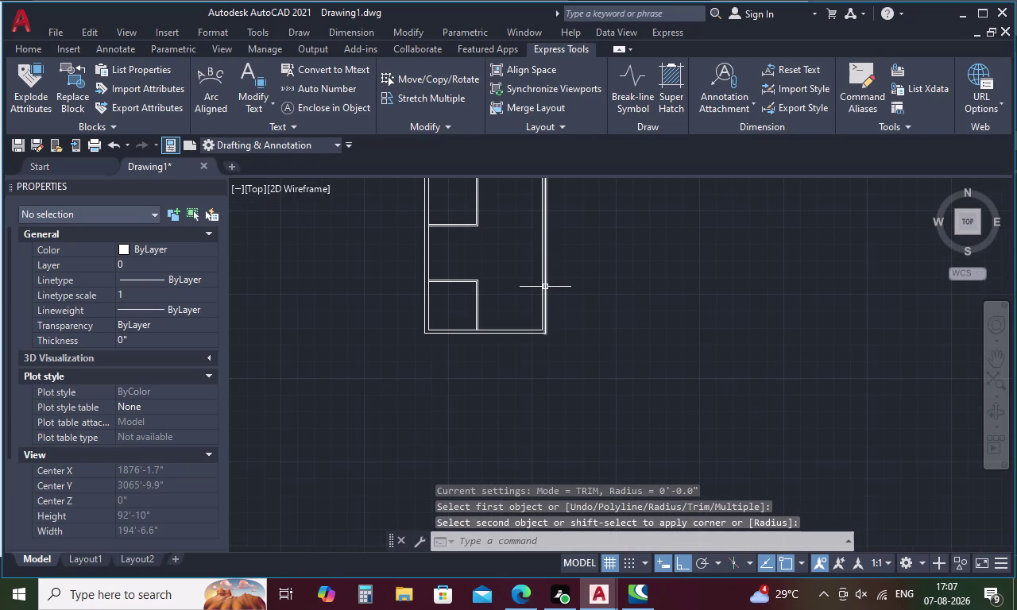
key(Escape)
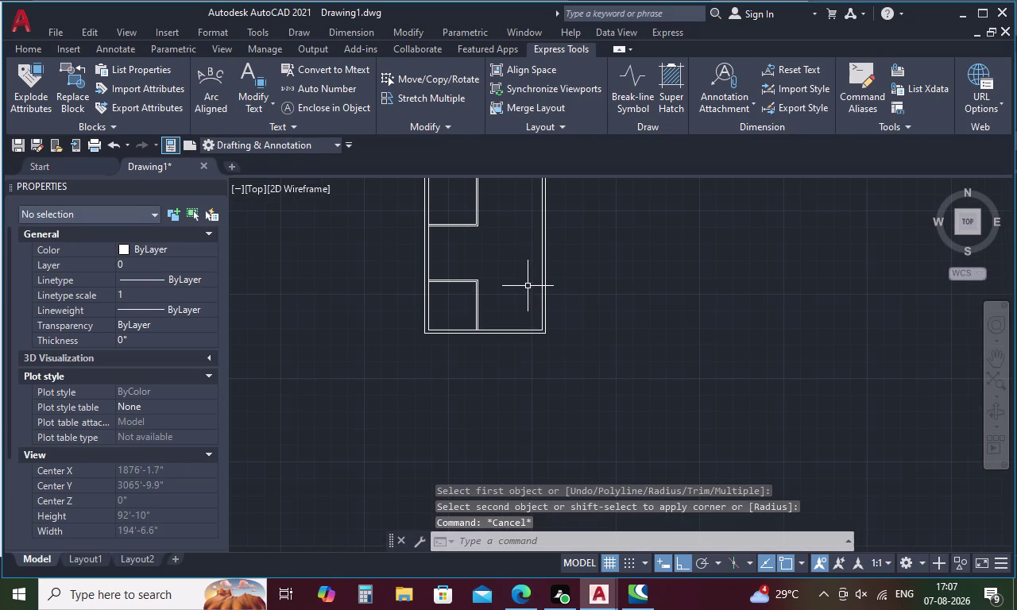
Extend the lower partition line to the east wall.
text(O)
key(space)
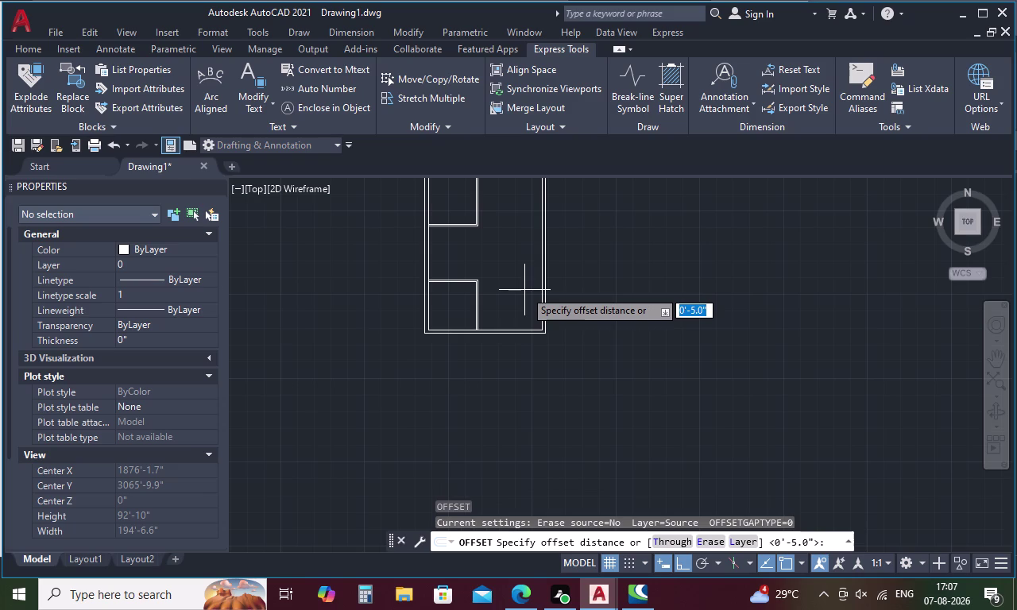
key(Escape)
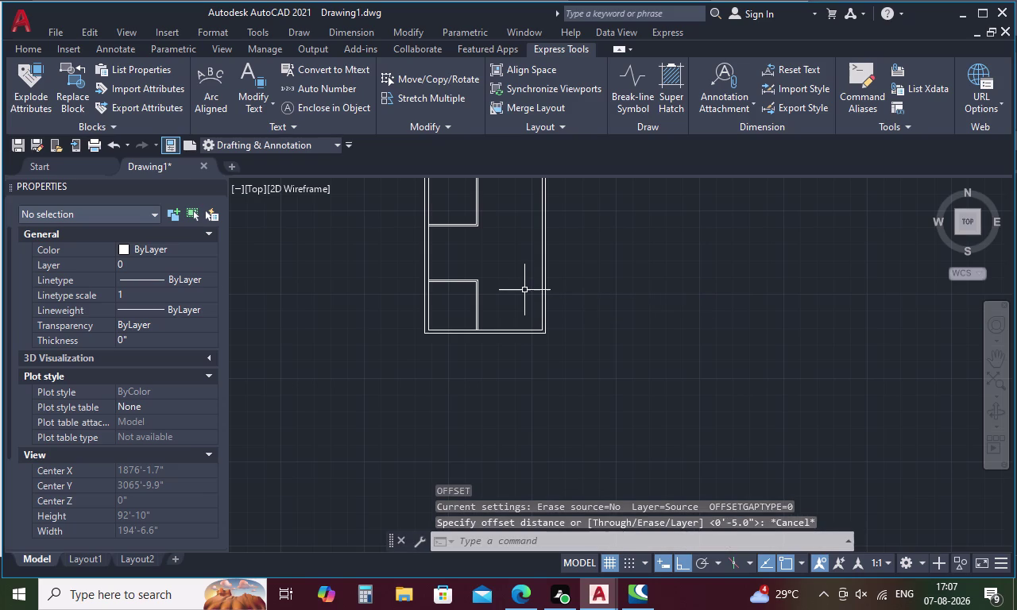
key(Escape)
text(EX)
key(space)
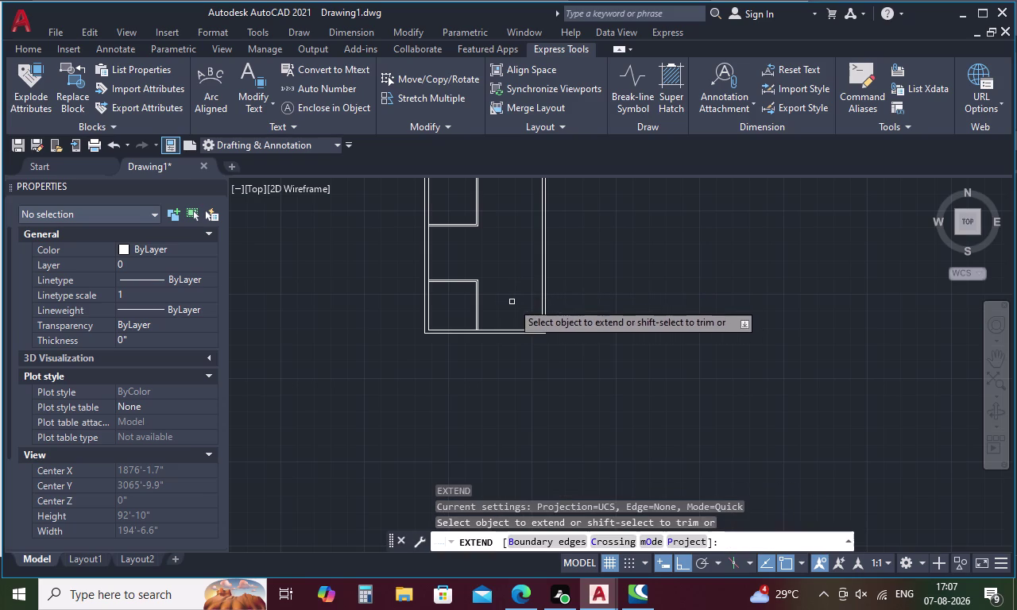
scroll(up, 3)
click(476, 276)
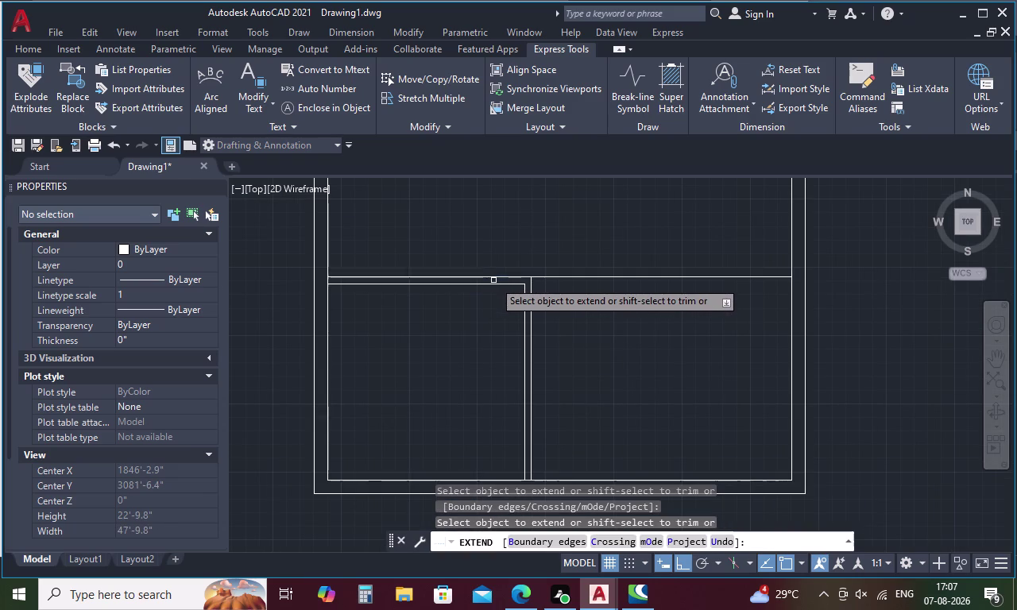
click(501, 284)
click(522, 286)
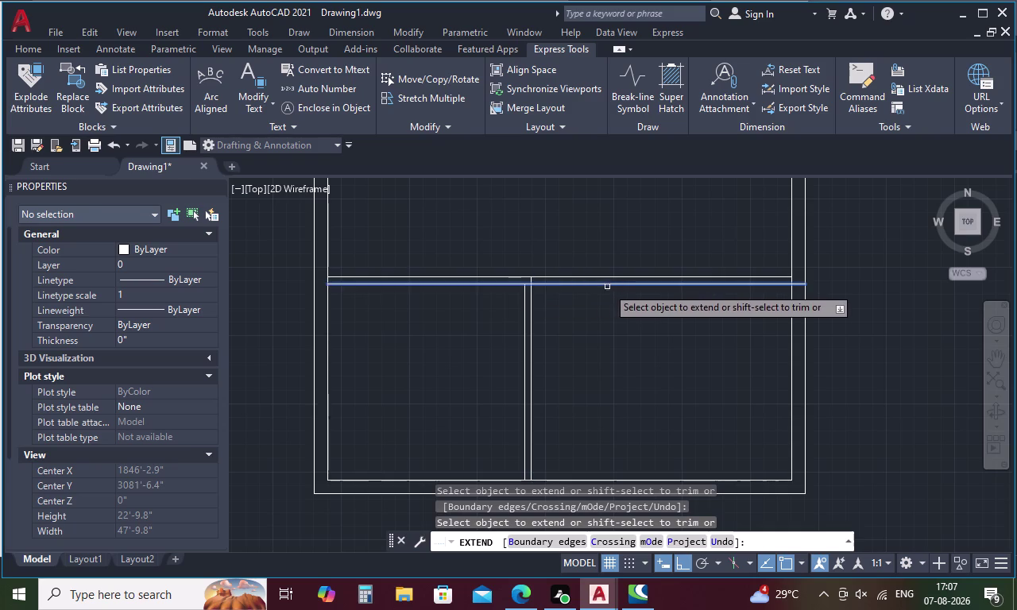
key(Escape)
Fence-trim the overlapping wall segment at the partition junction.
key(t)
text(R)
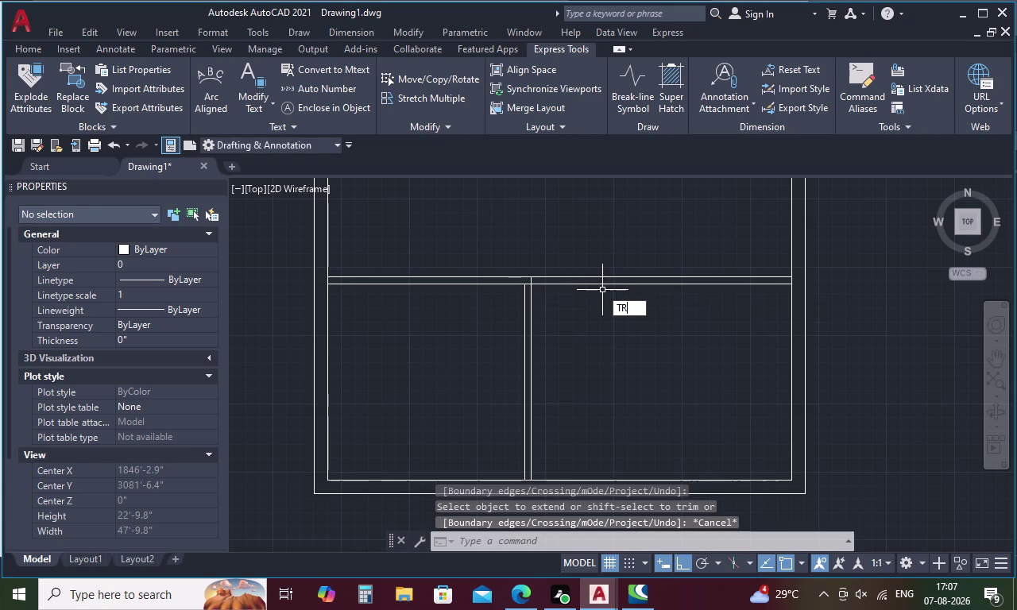
key(space)
scroll(up, 3)
drag(391, 257, 389, 268)
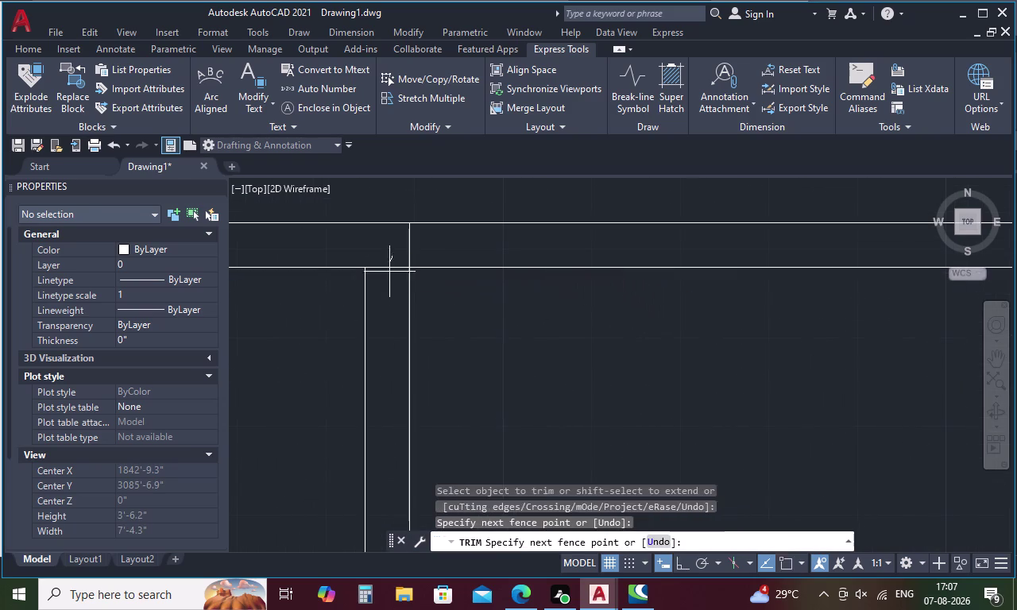
drag(389, 268, 390, 279)
key(Escape)
scroll(down, 3)
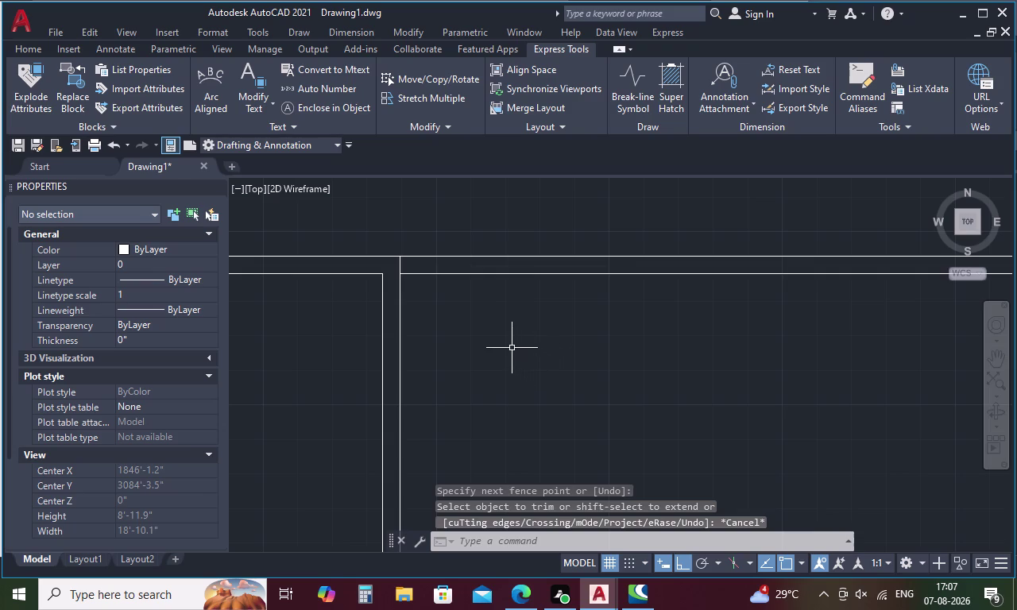
Offset the bottom wall's inner line 8 feet upward.
text(O)
key(space)
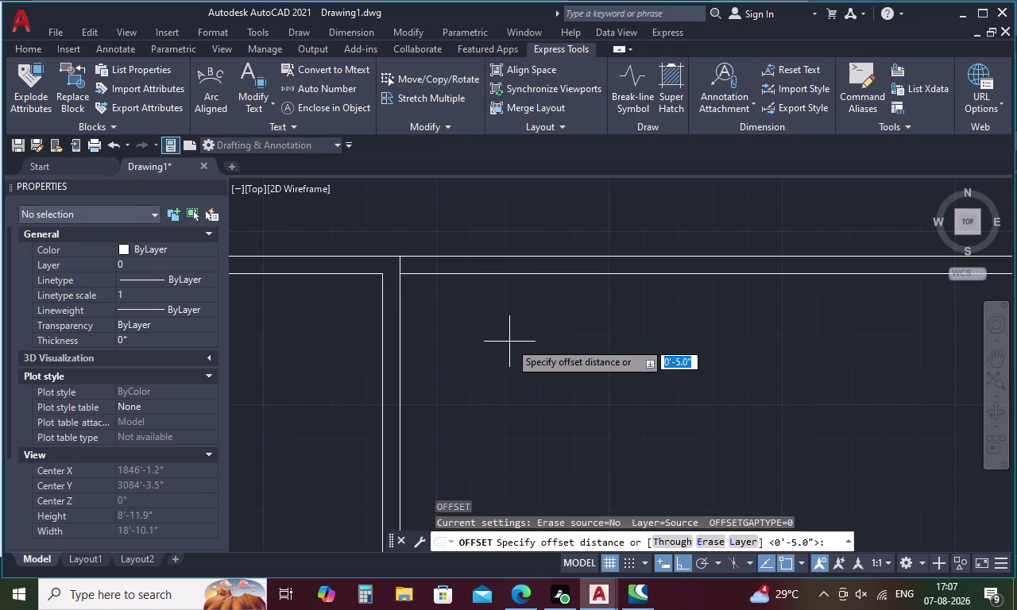
scroll(down, 3)
middle_drag(510, 346, 488, 313)
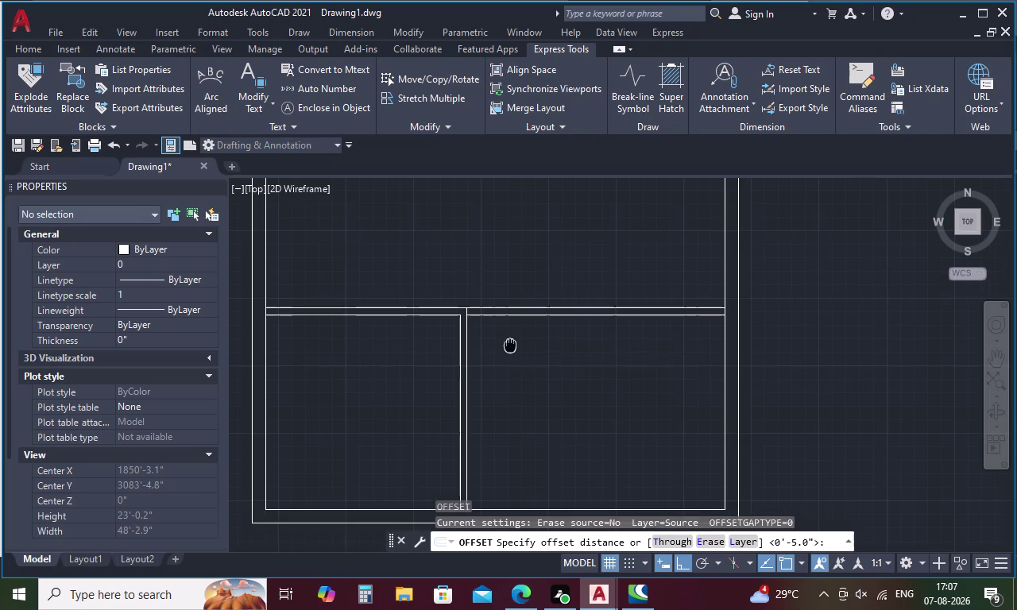
middle_drag(488, 312, 469, 271)
scroll(down, 3)
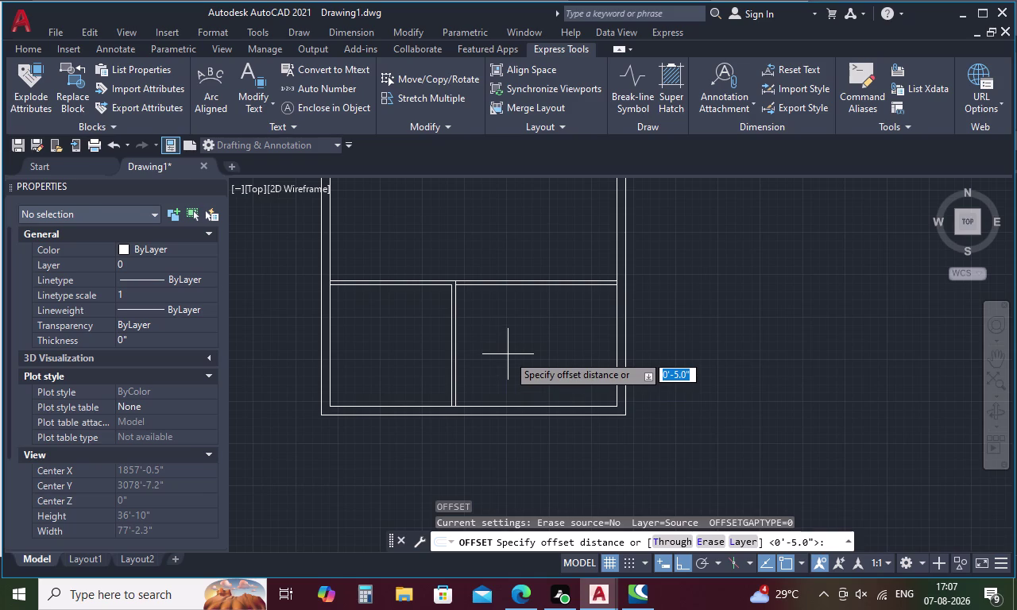
text(8')
key(space)
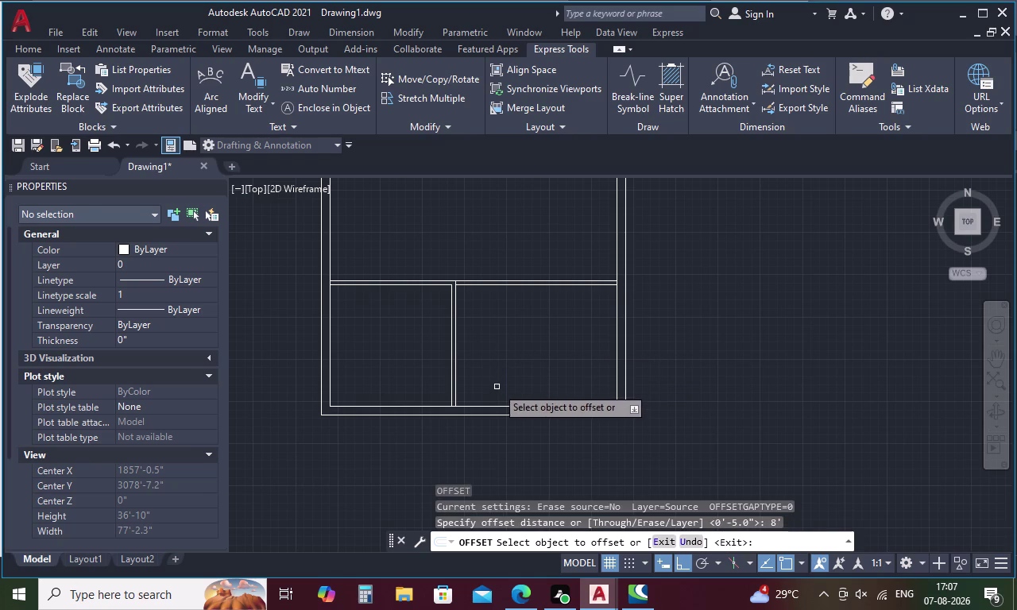
click(492, 408)
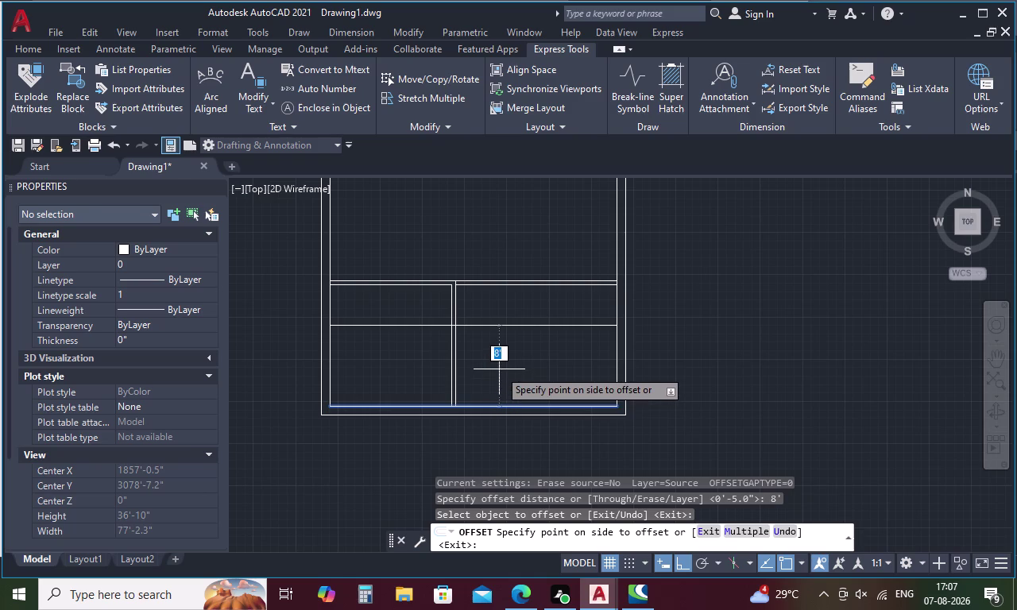
key(Escape)
key(space)
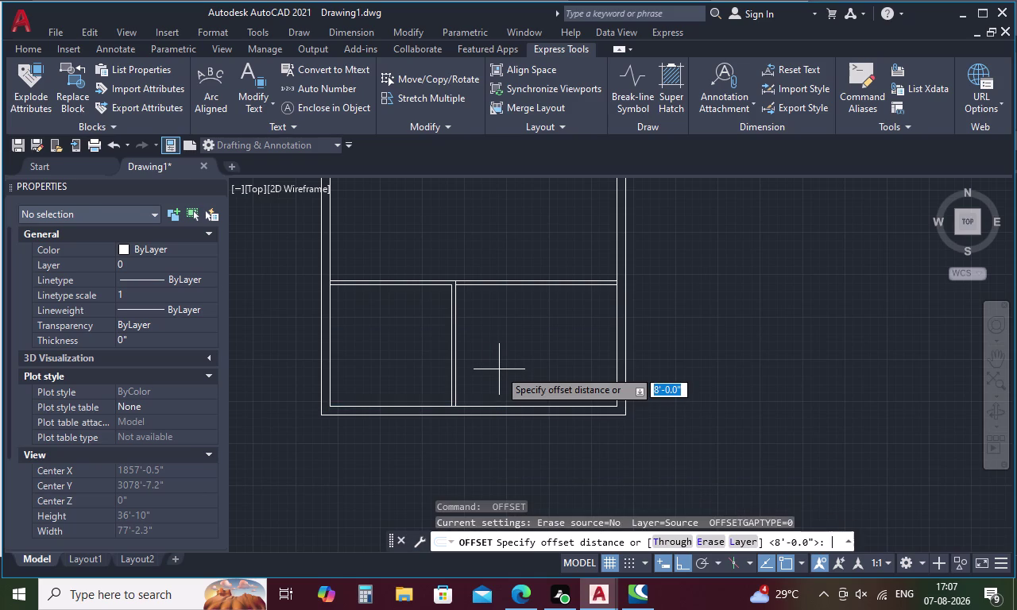
key(space)
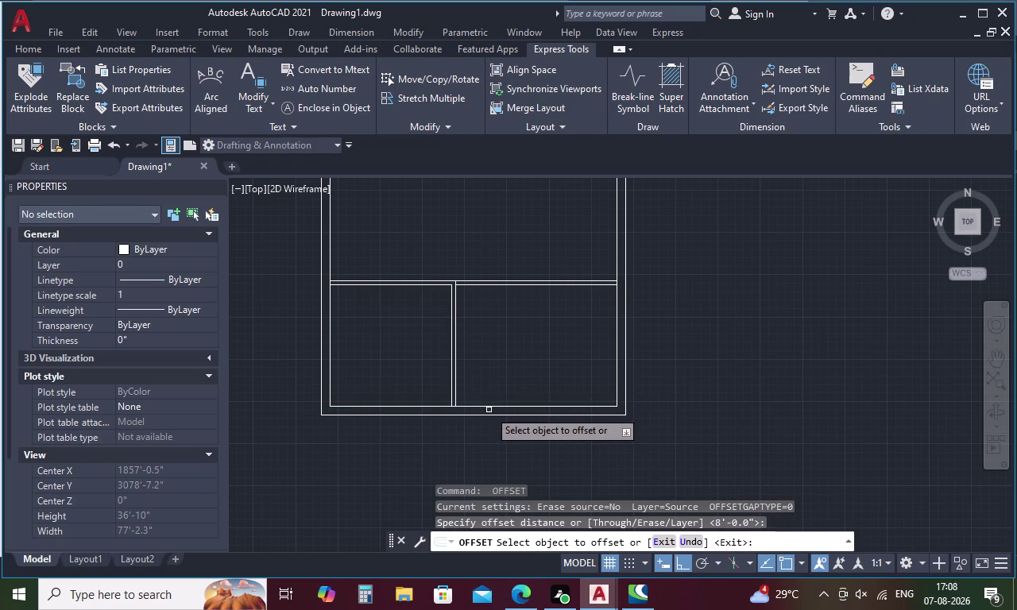
click(488, 414)
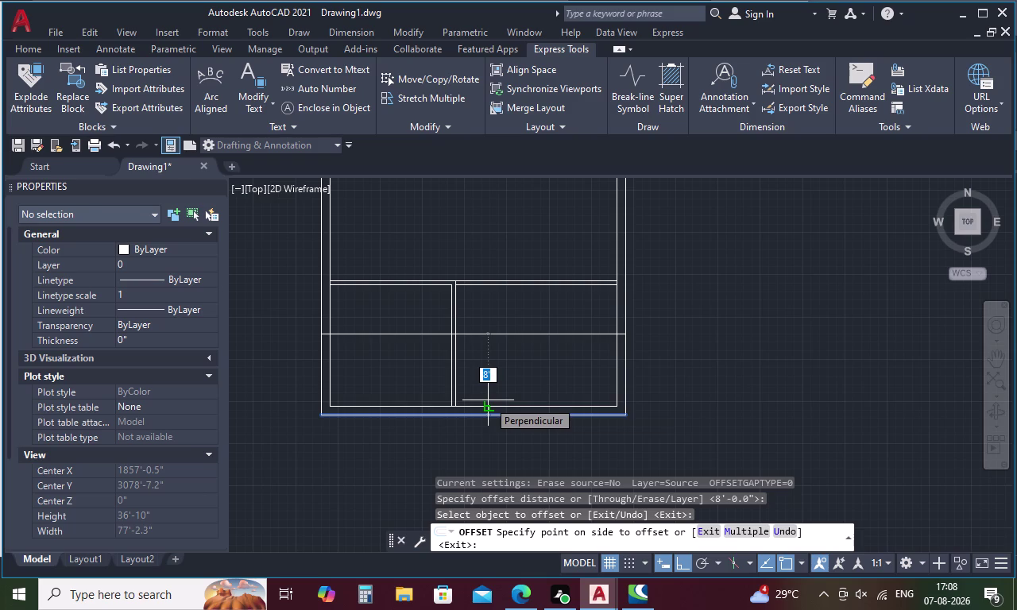
click(490, 389)
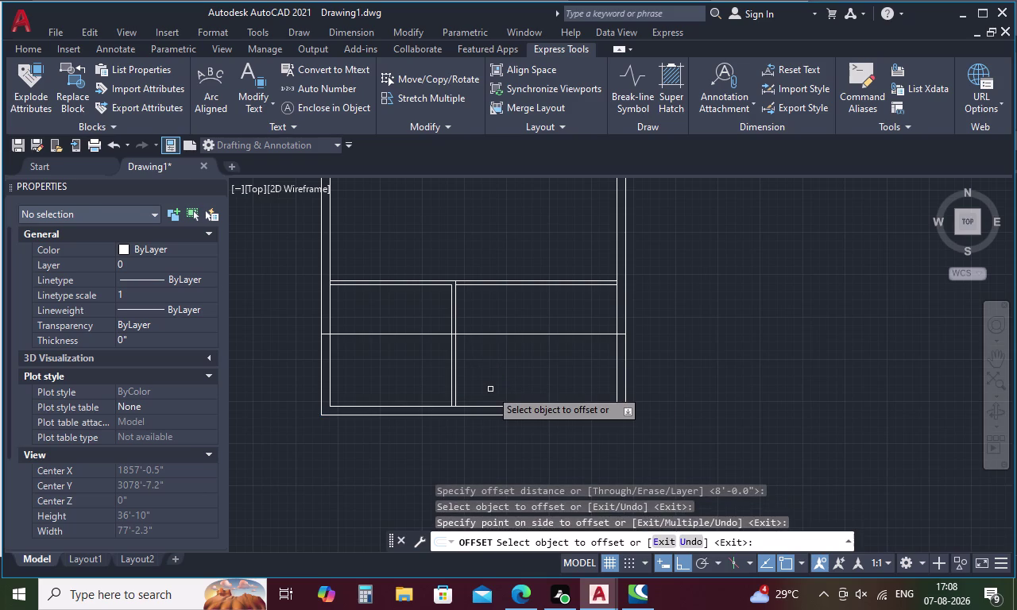
Offset the vertical interior partition 6 feet to its right.
key(space)
key(space)
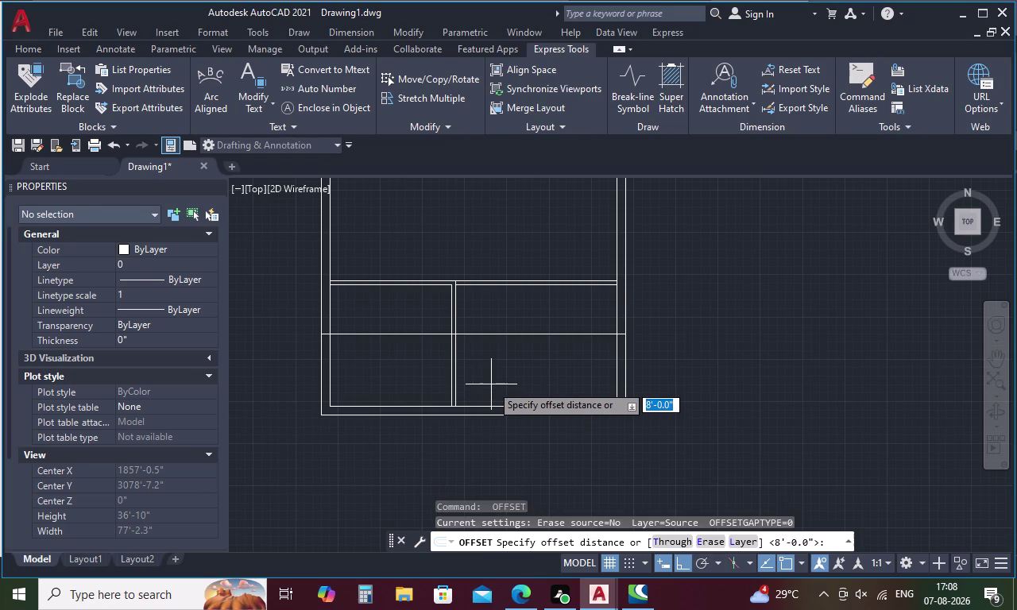
key(6)
key(apostrophe)
key(space)
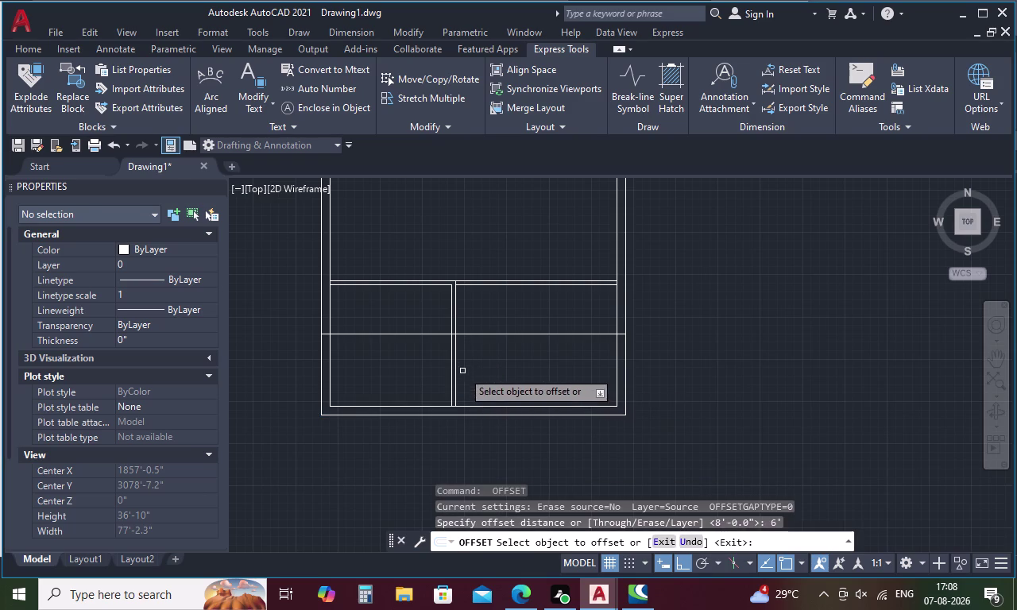
click(455, 361)
click(491, 371)
key(Escape)
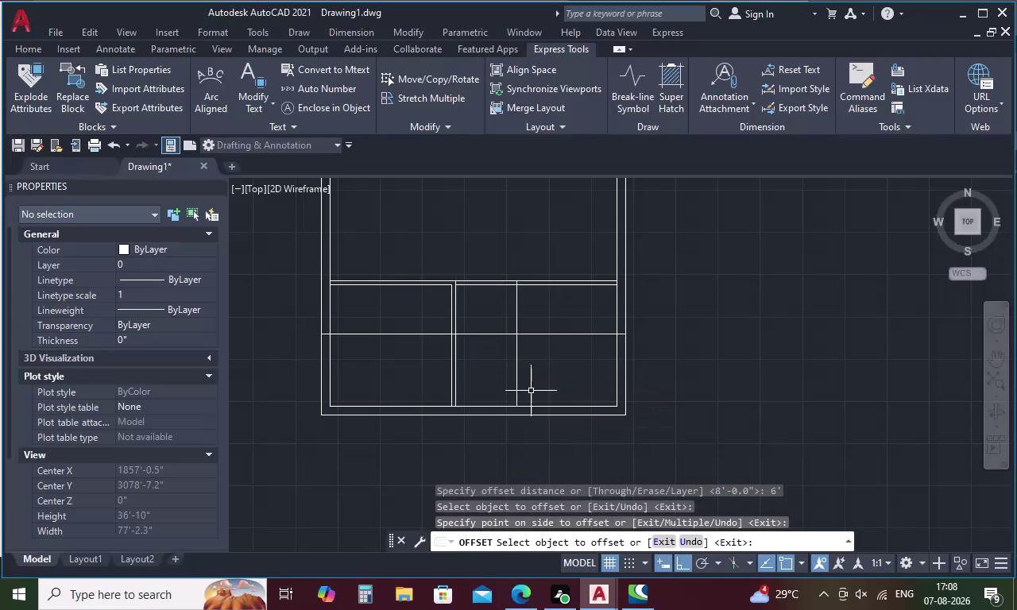
Trim the excess partition segments in the lower rooms.
text(TR)
key(space)
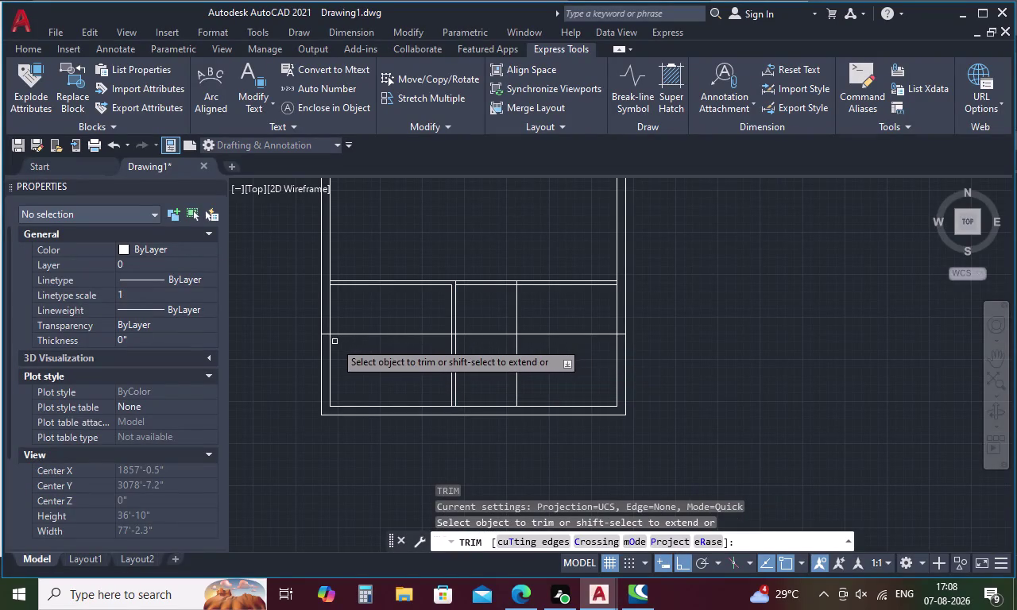
click(325, 334)
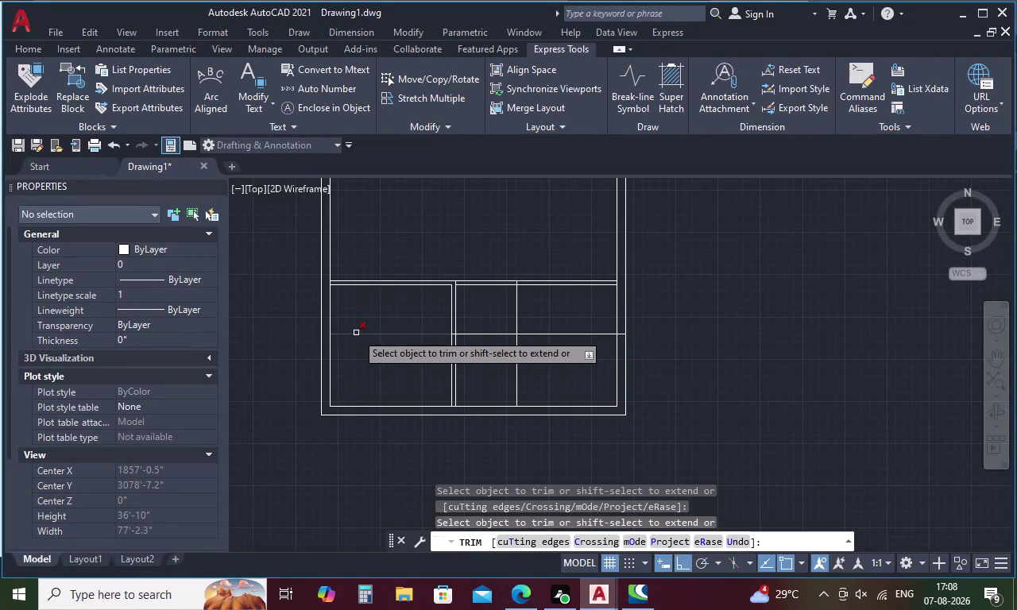
click(356, 333)
scroll(up, 3)
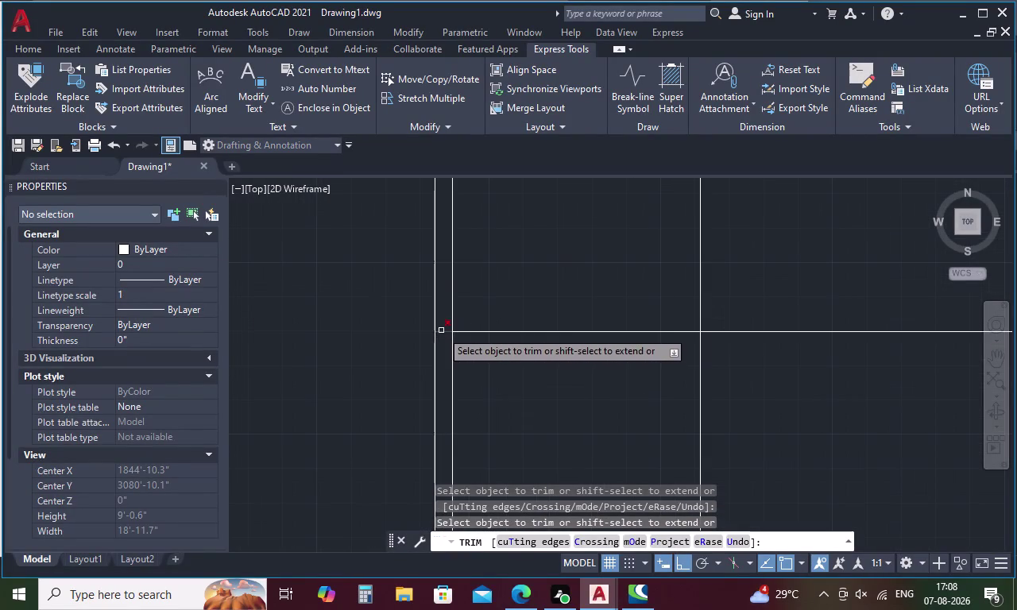
click(441, 331)
drag(685, 269, 761, 344)
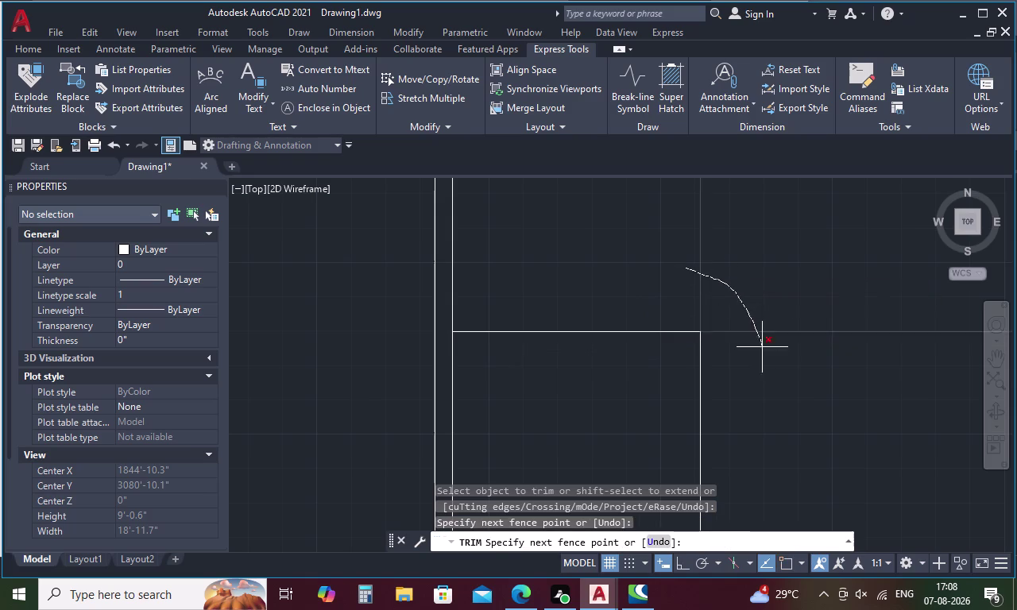
drag(761, 344, 767, 365)
scroll(down, 3)
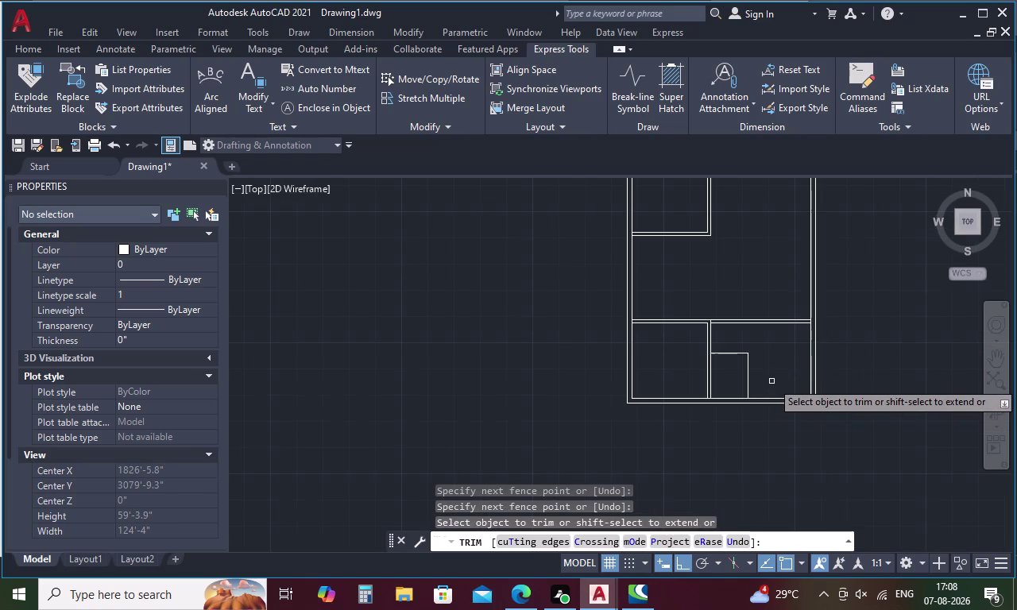
scroll(up, 3)
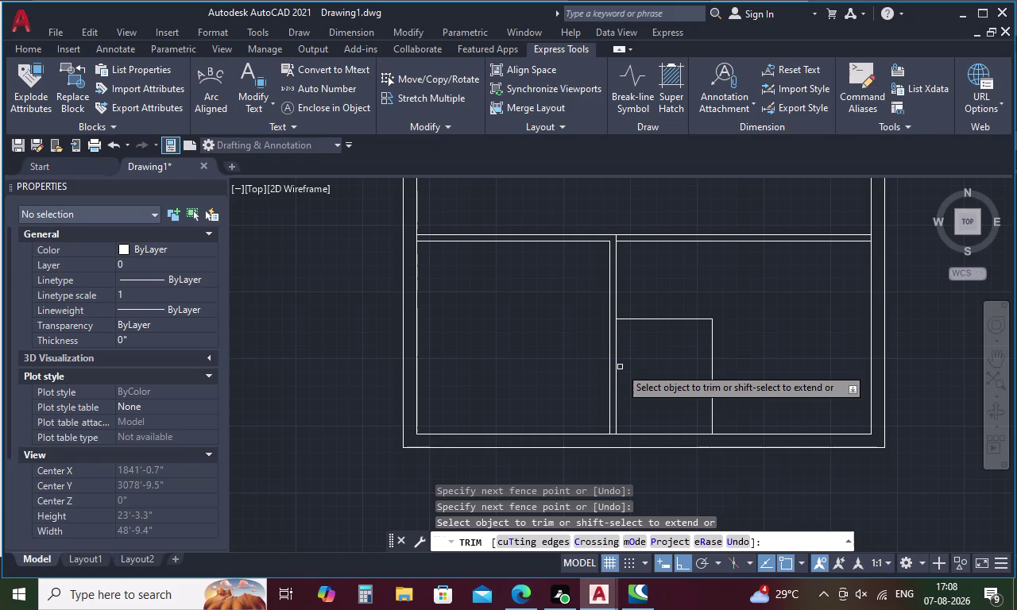
key(Escape)
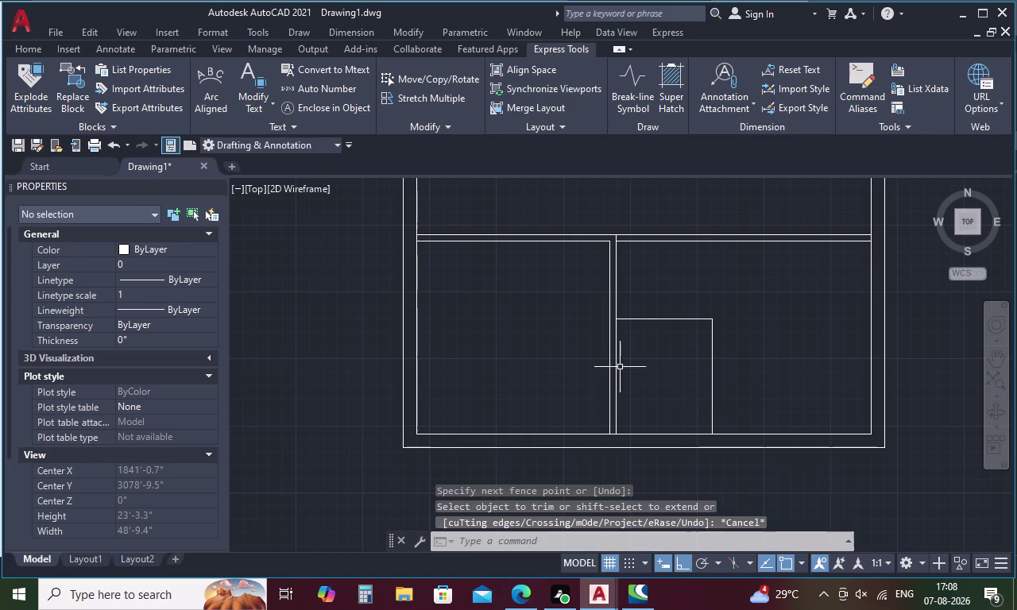
Select and delete the two leftover short wall lines.
drag(661, 304, 758, 383)
drag(753, 378, 673, 323)
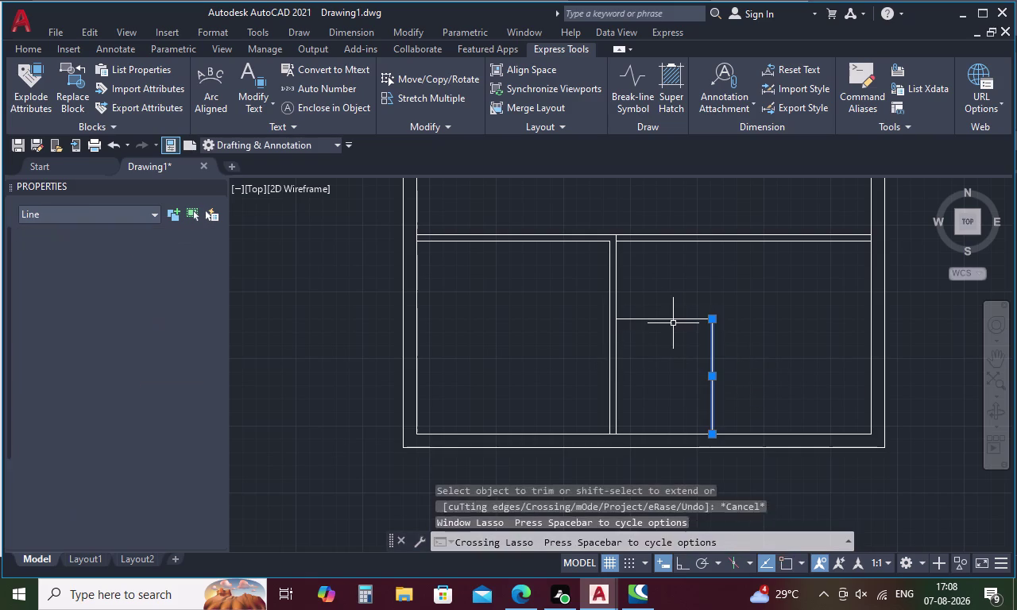
drag(676, 292, 668, 365)
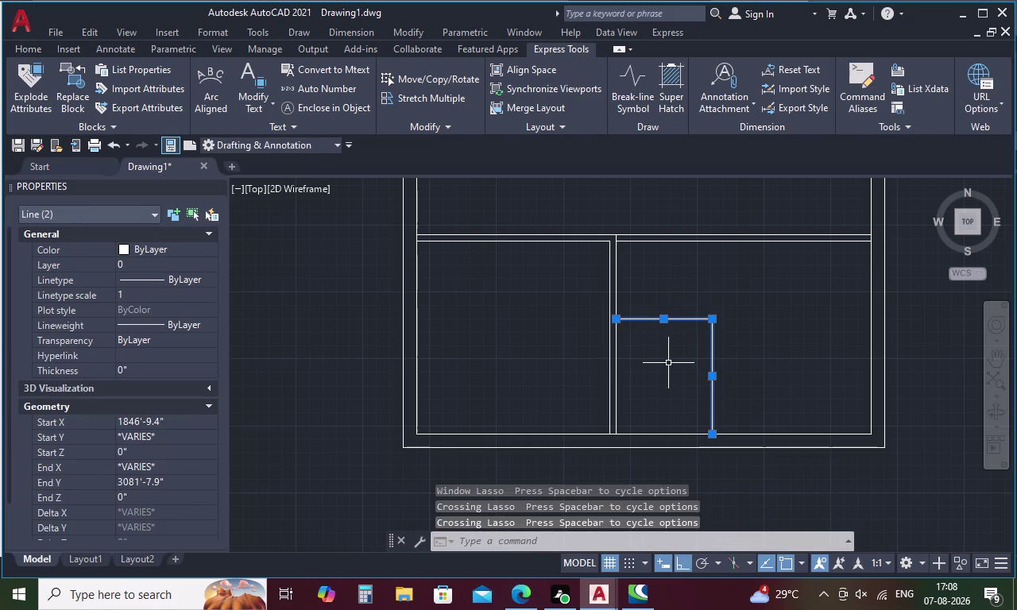
key(Delete)
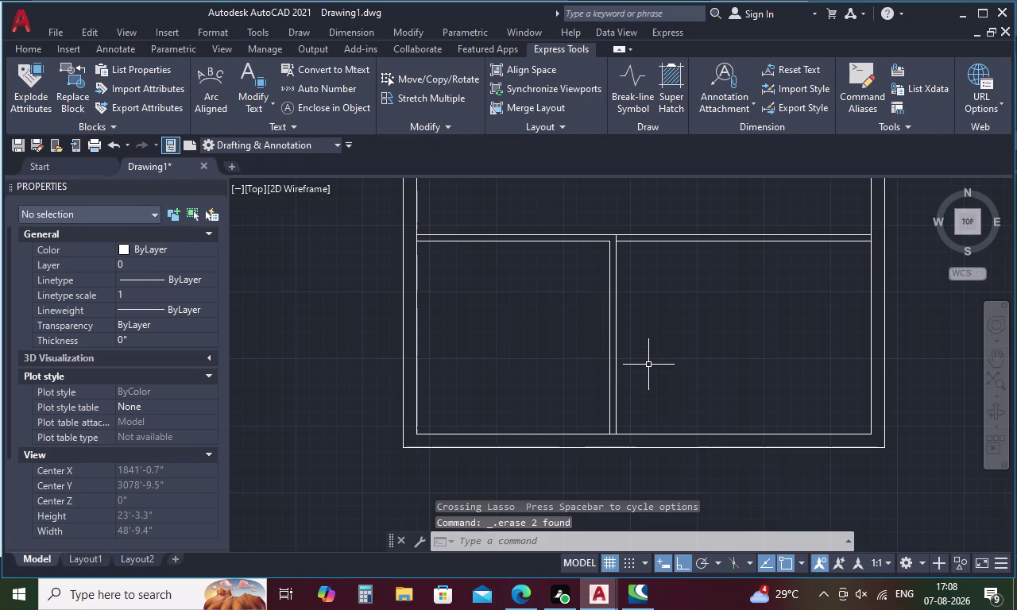
Offset the vertical interior wall 8 feet to the right.
key(o)
key(space)
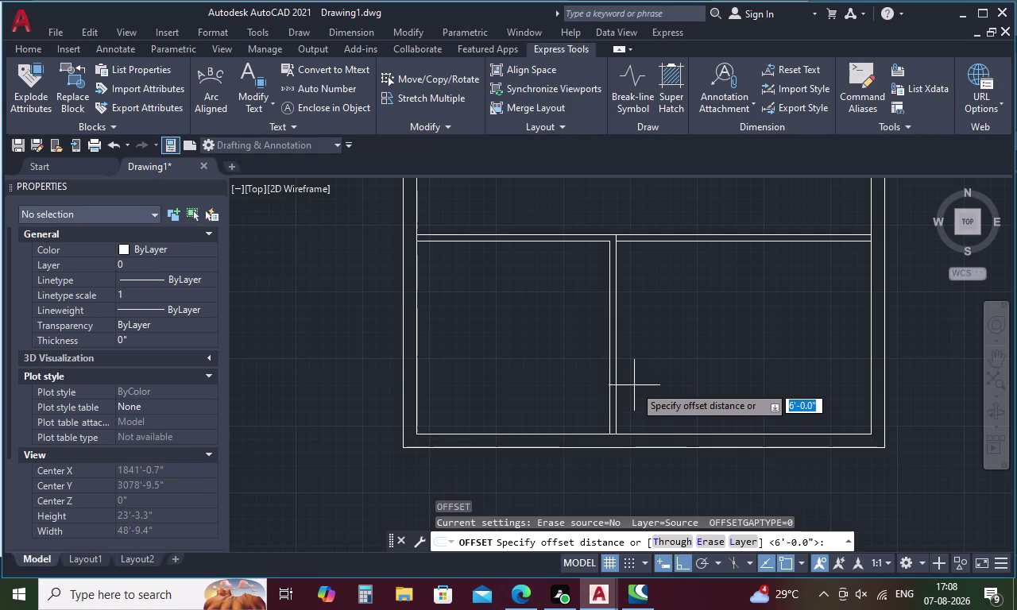
text(8')
key(Return)
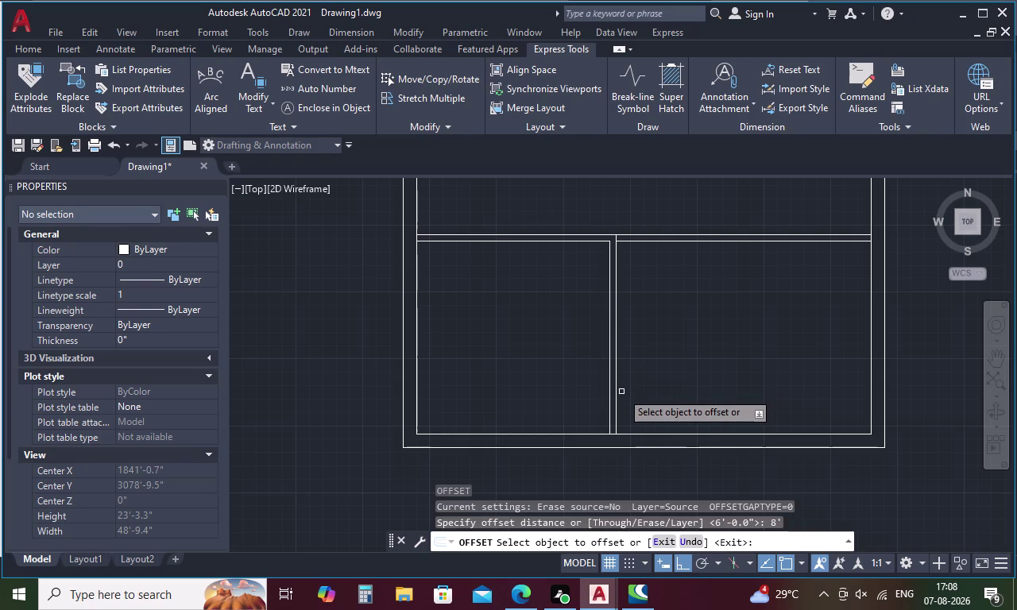
click(616, 401)
click(684, 413)
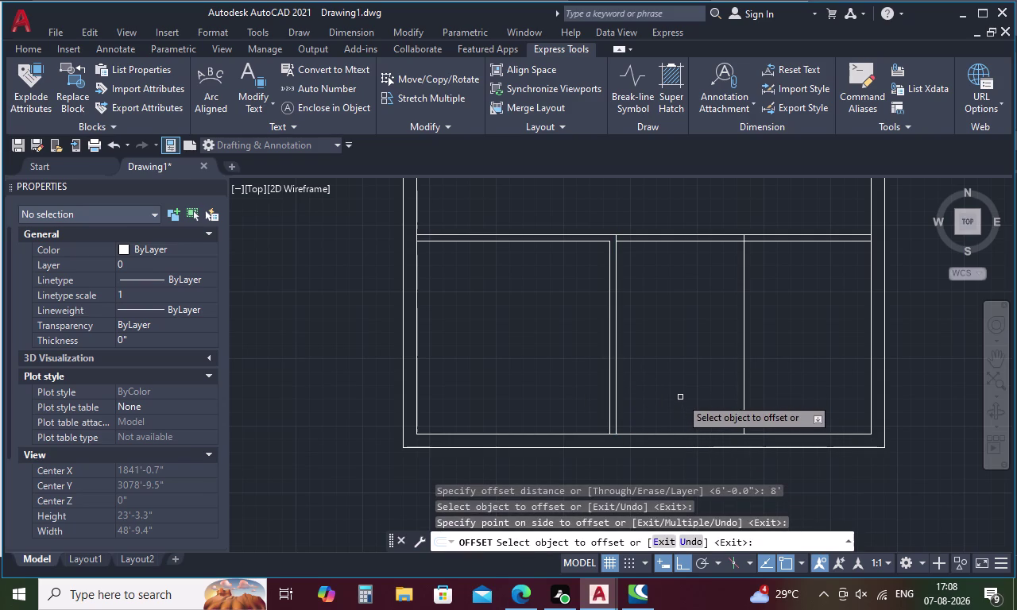
key(Escape)
Offset the bottom wall's inner line 6 feet upward.
key(space)
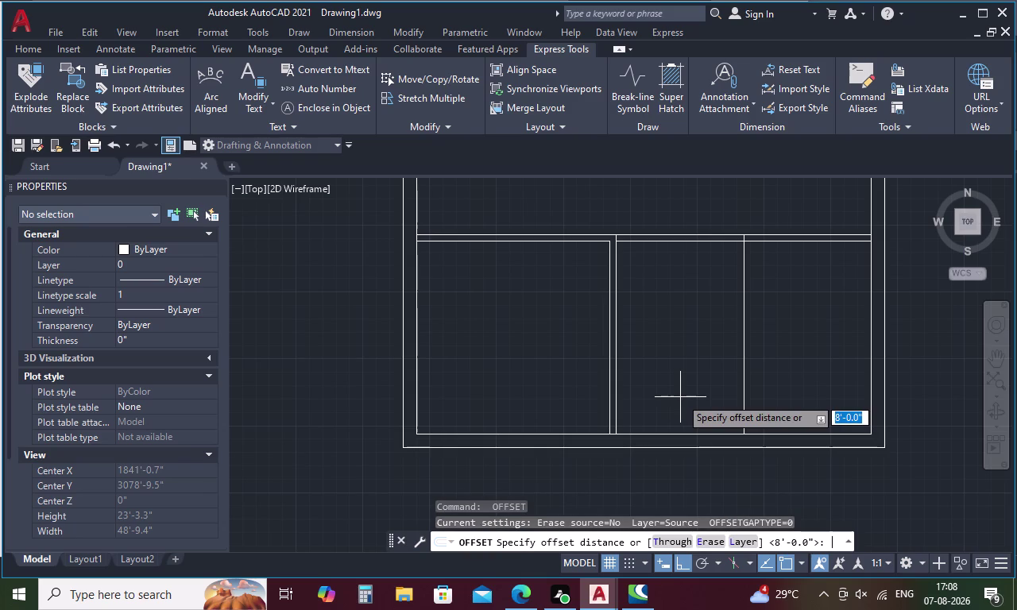
key(6)
text(')
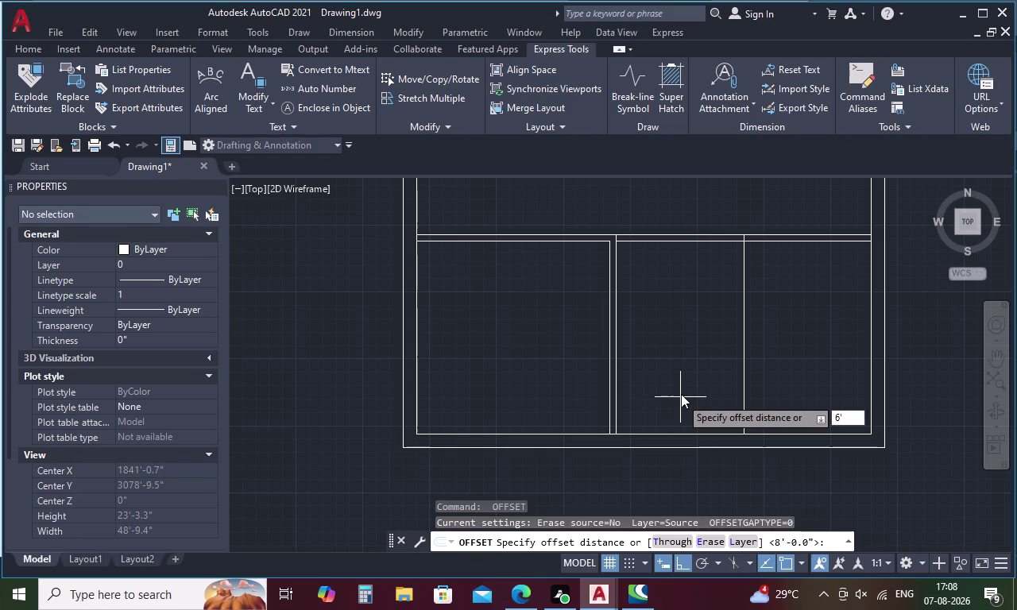
key(space)
click(678, 434)
click(679, 393)
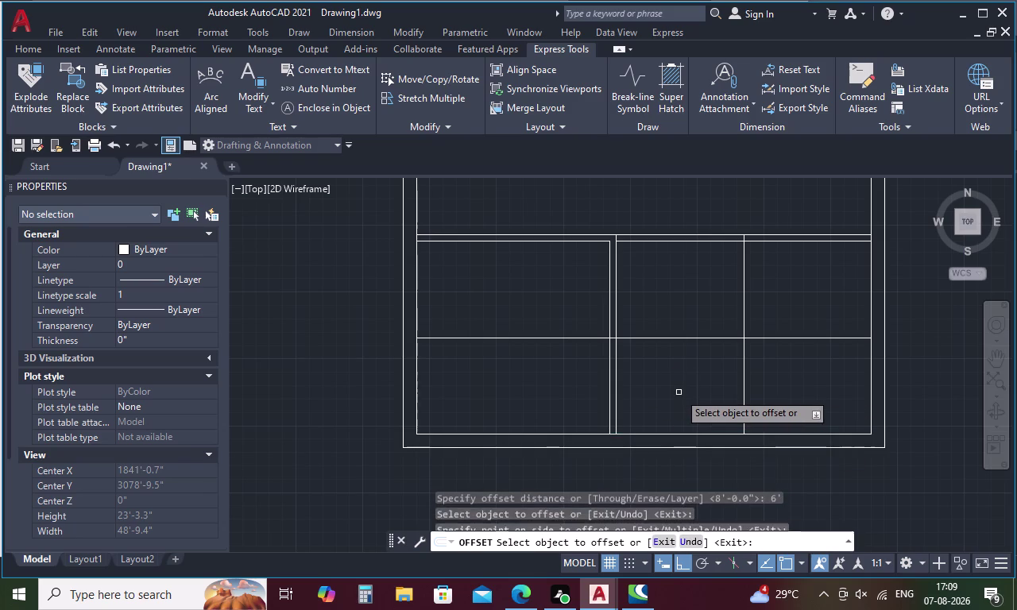
key(Escape)
Trim the overhanging ends of the new 8-foot and 6-foot partition lines.
text(TR)
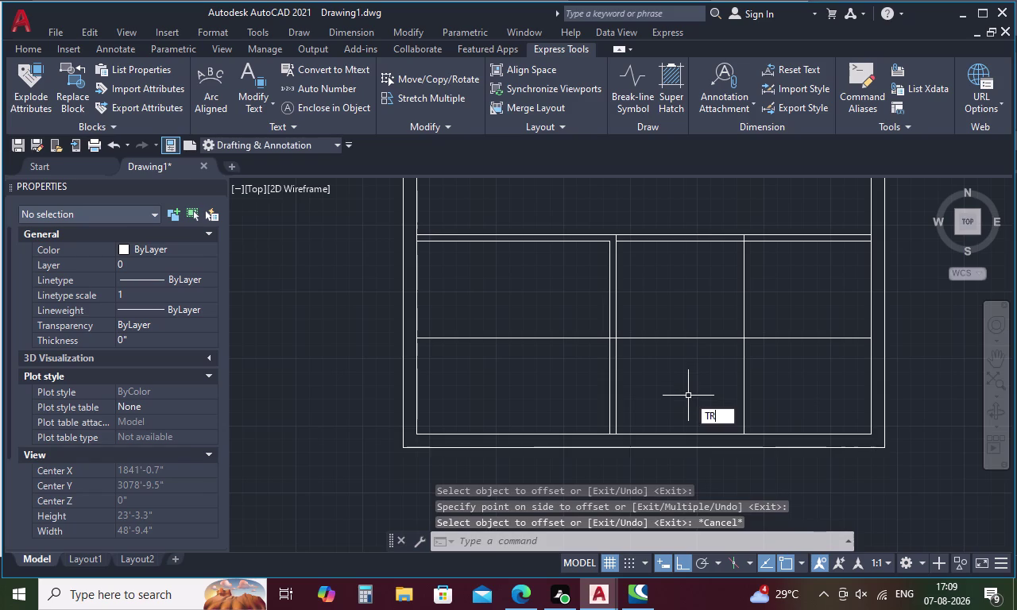
key(space)
drag(721, 302, 805, 354)
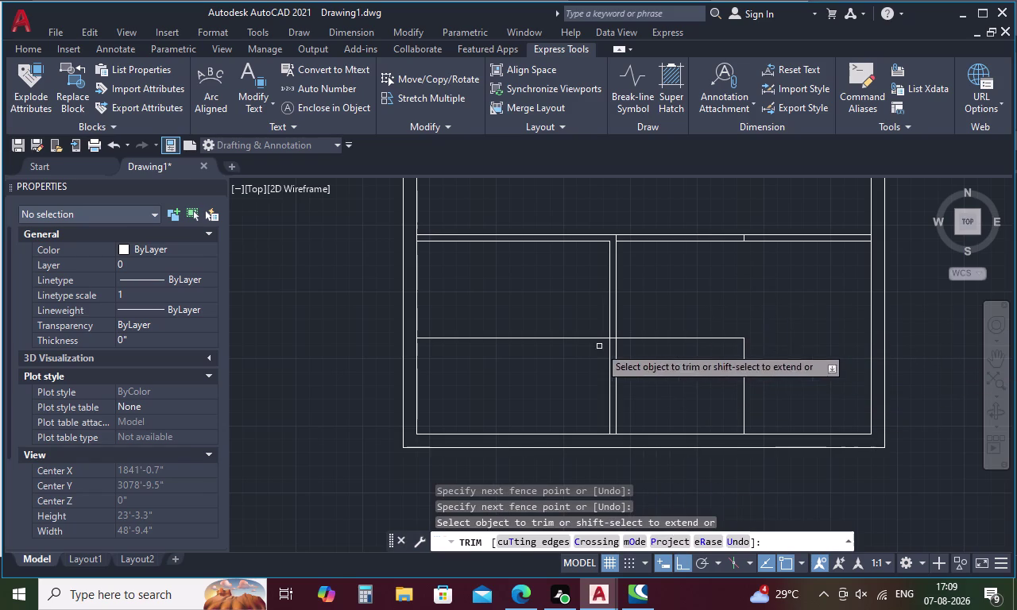
drag(545, 309, 540, 361)
scroll(up, 3)
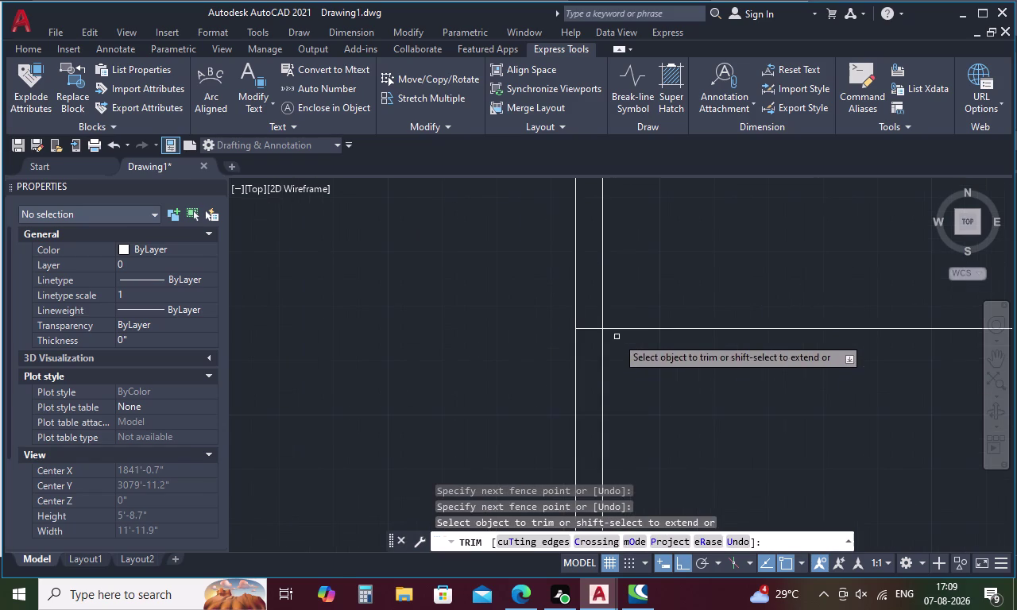
drag(592, 319, 588, 344)
scroll(down, 3)
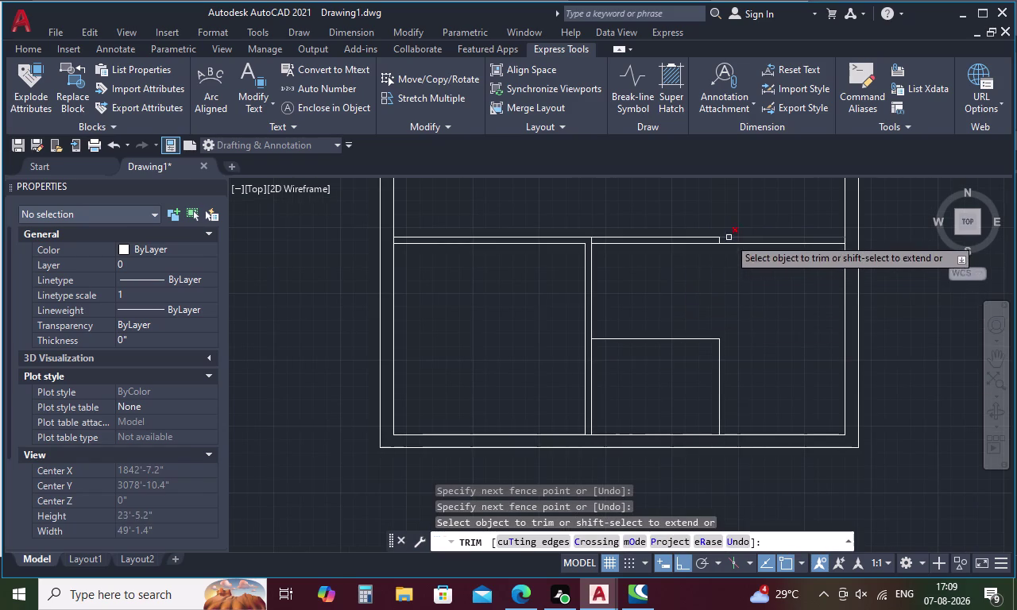
scroll(up, 3)
drag(703, 258, 655, 258)
scroll(down, 3)
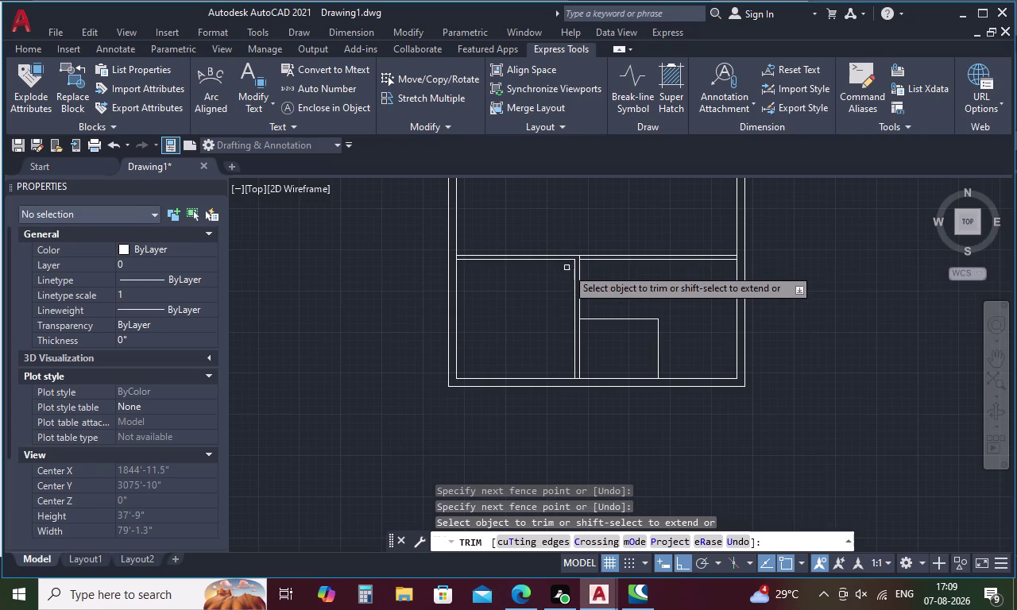
scroll(up, 3)
click(620, 280)
scroll(down, 3)
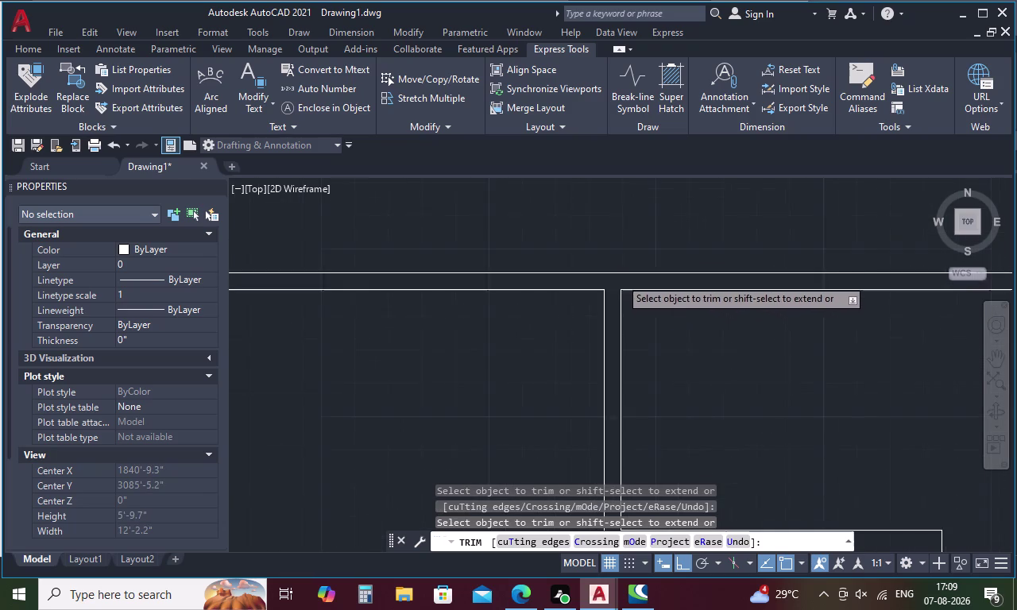
scroll(down, 3)
key(Escape)
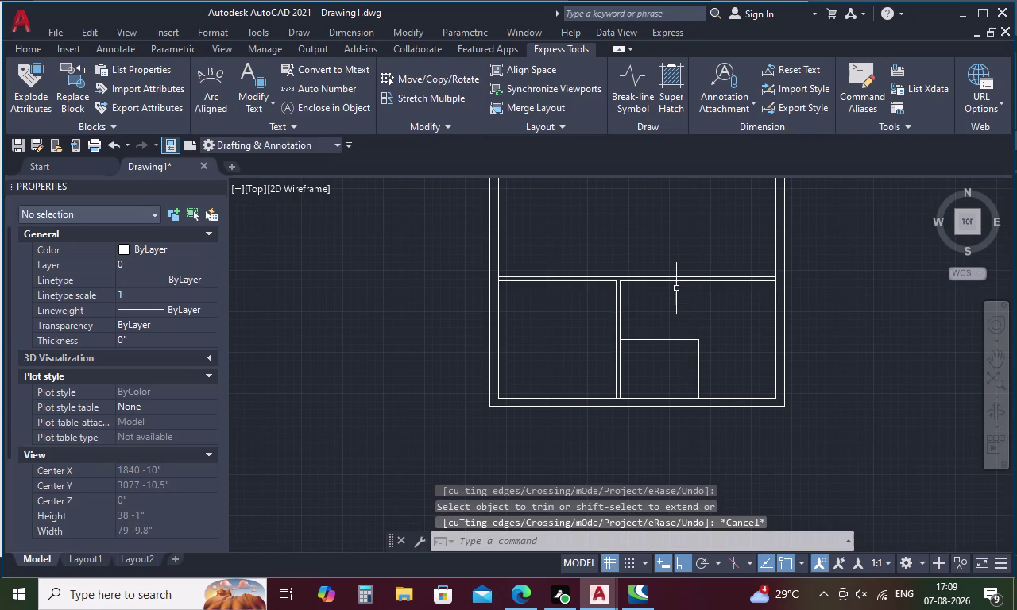
Offset the small room's top and right lines 10 inches outward.
text(O)
key(space)
text(10)
key(space)
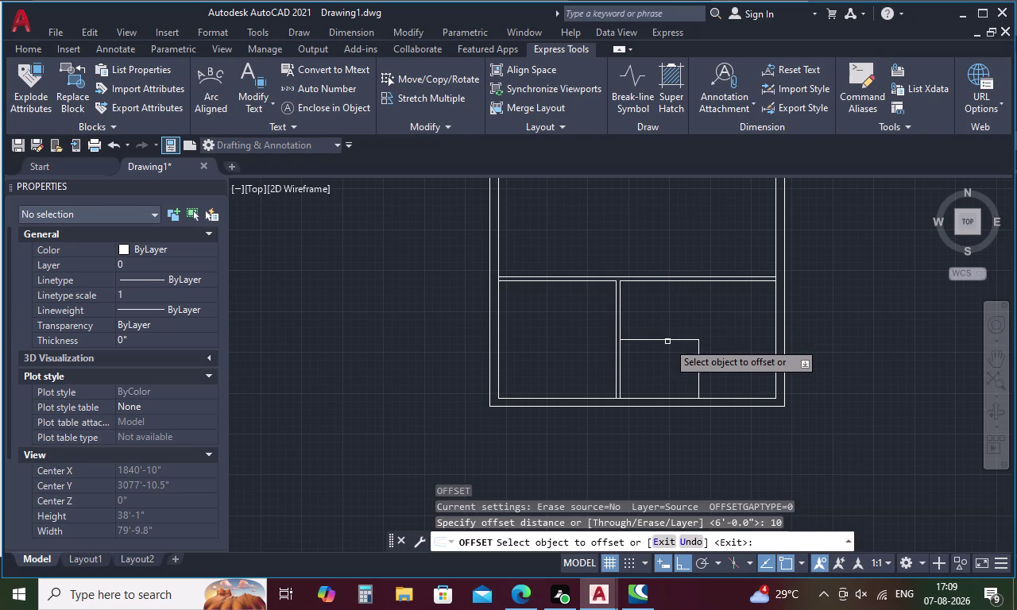
click(668, 340)
click(667, 320)
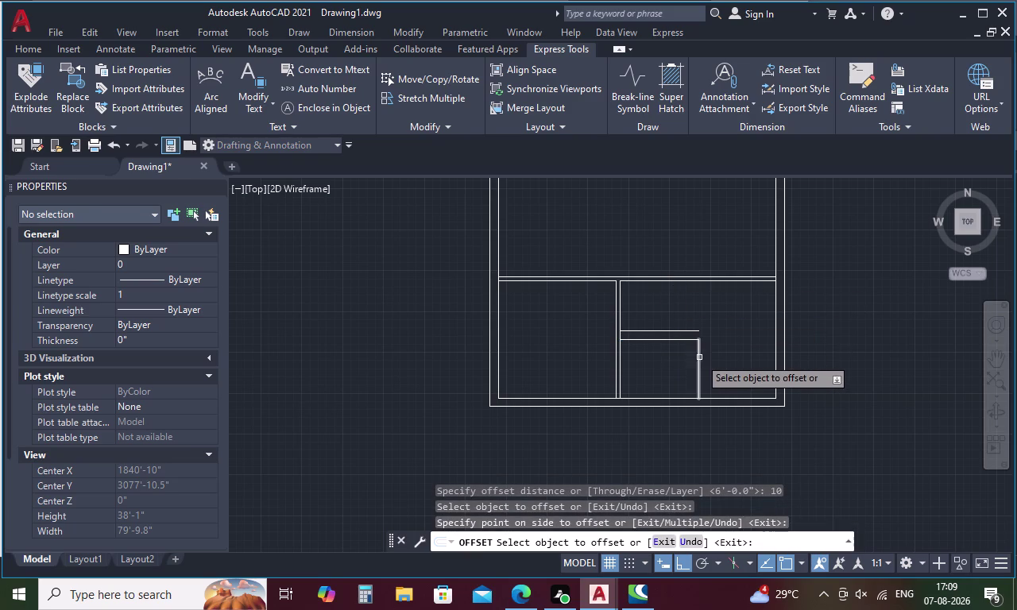
click(700, 363)
click(731, 361)
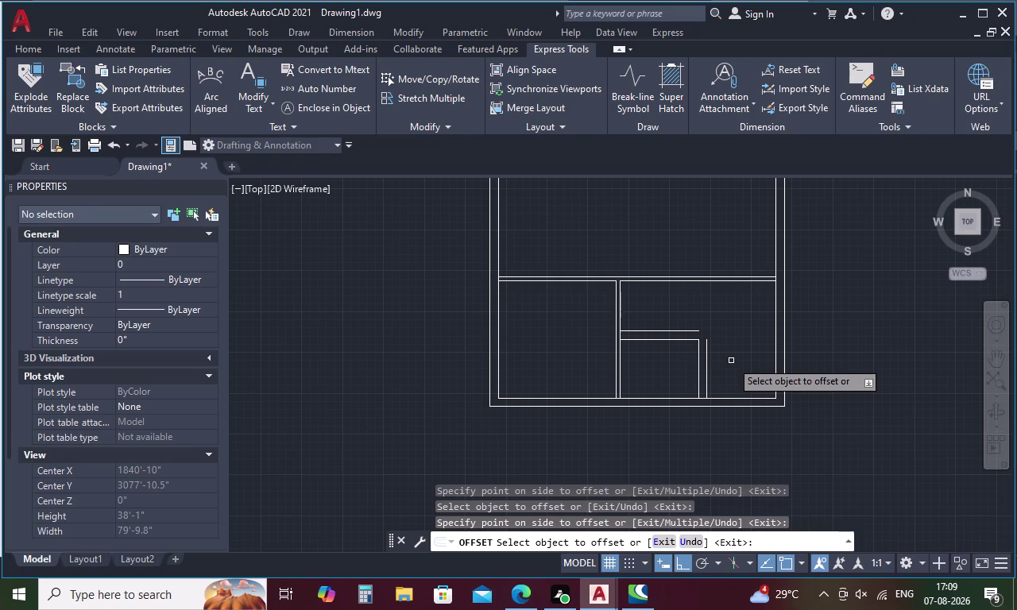
key(Escape)
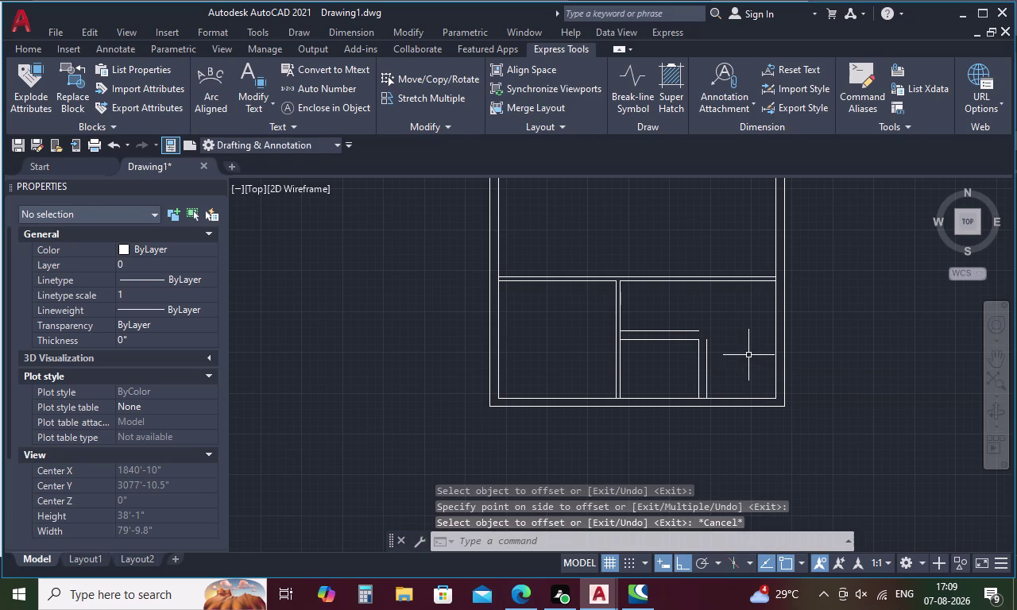
Fillet the upper partition line and vertical partition into a sharp corner.
text(F)
key(space)
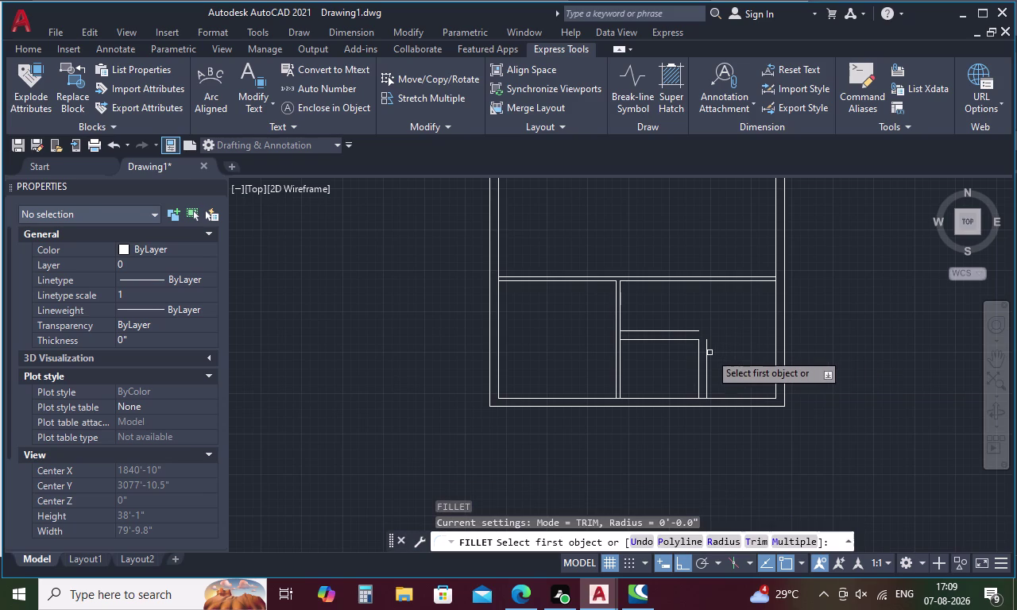
click(707, 357)
click(683, 333)
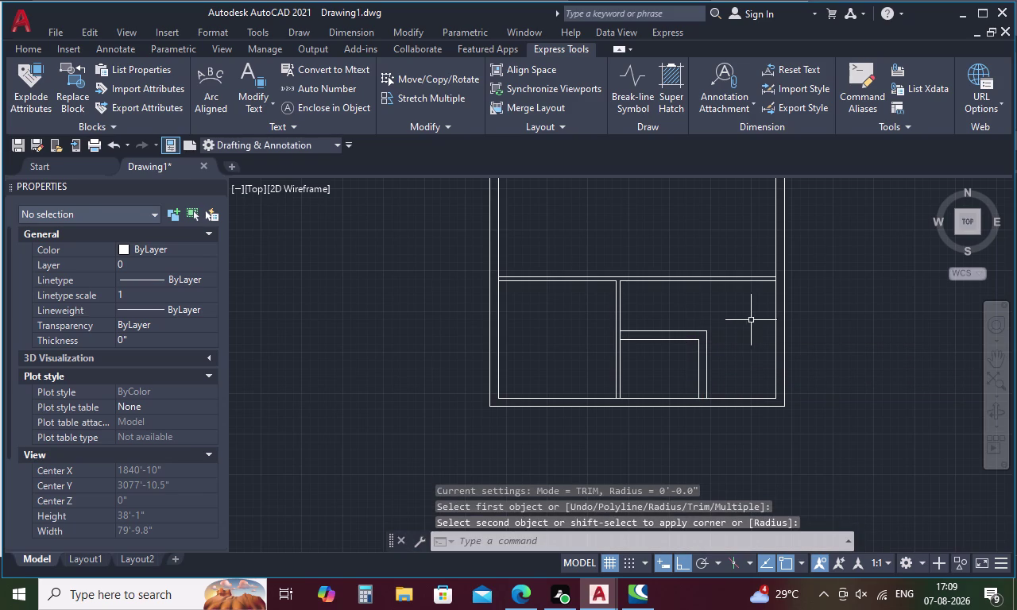
key(Escape)
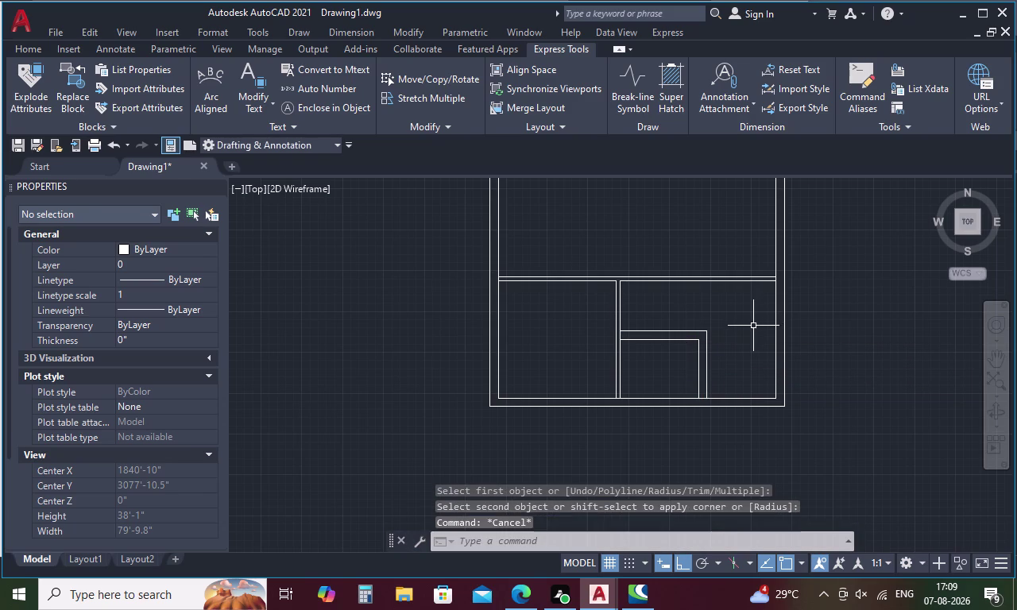
Draw a vertical line from the partition corner up to the partition above.
text(L)
key(space)
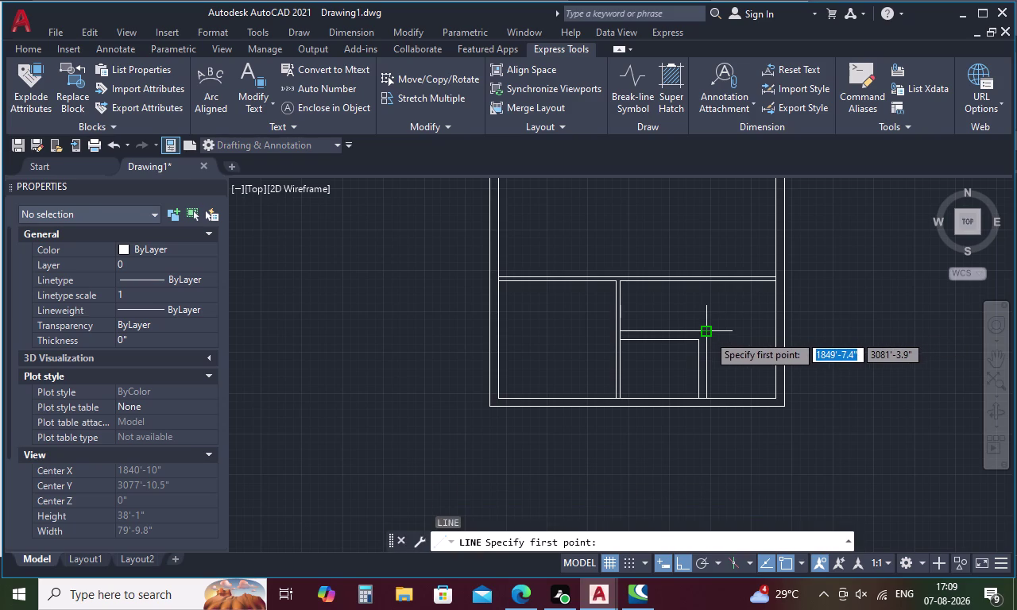
click(708, 335)
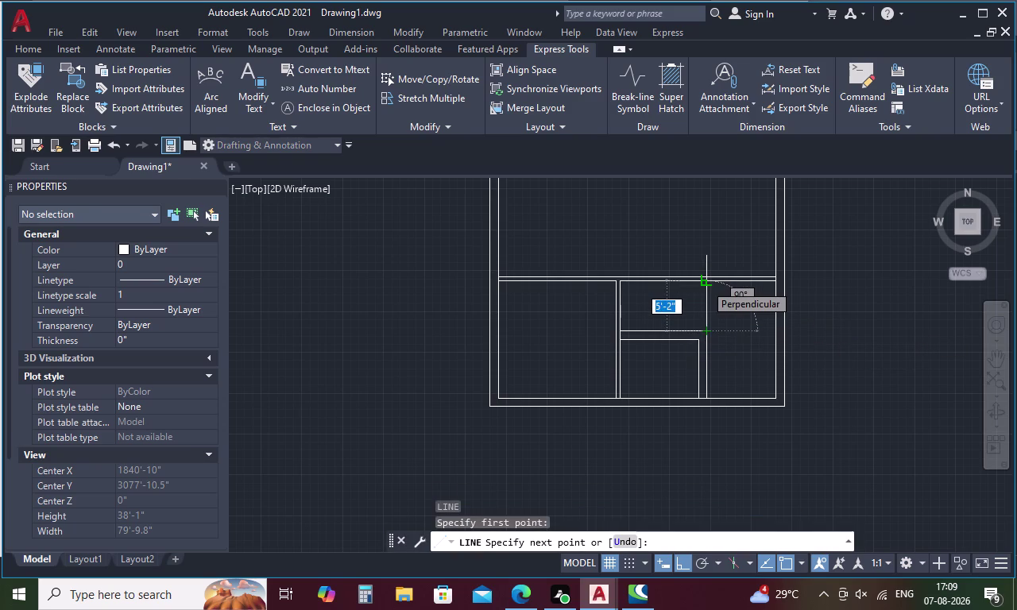
click(705, 284)
key(Escape)
text(O)
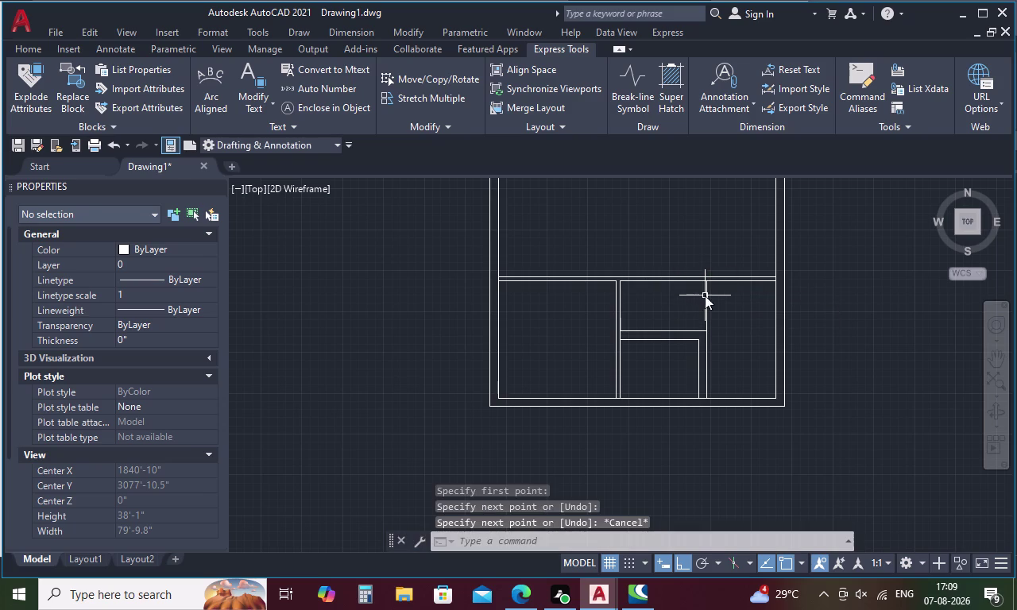
key(space)
Offset the new vertical partition line 4 inches to form a double-line wall.
text(4)
key(space)
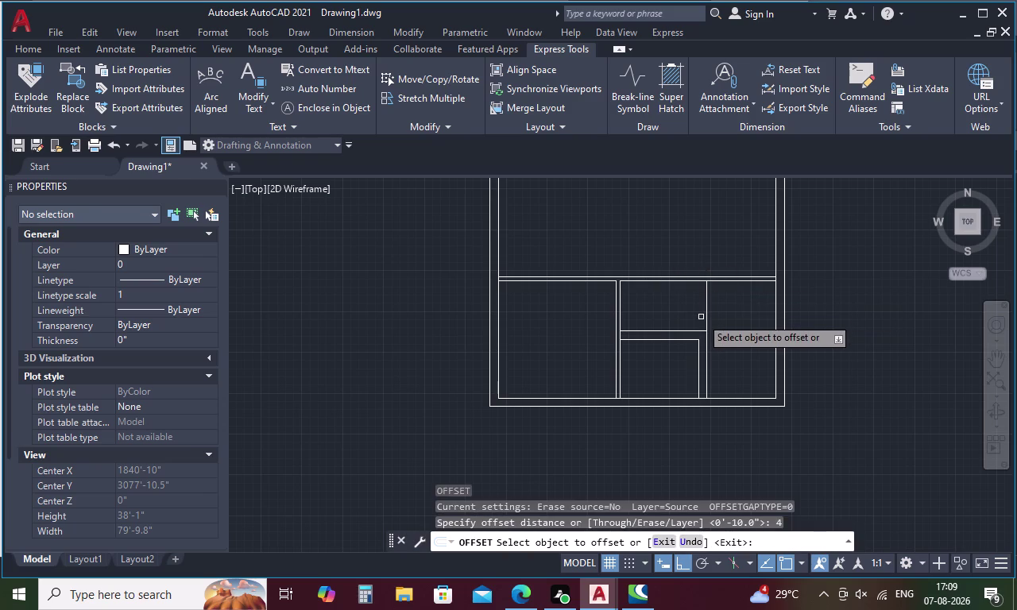
click(705, 307)
click(692, 307)
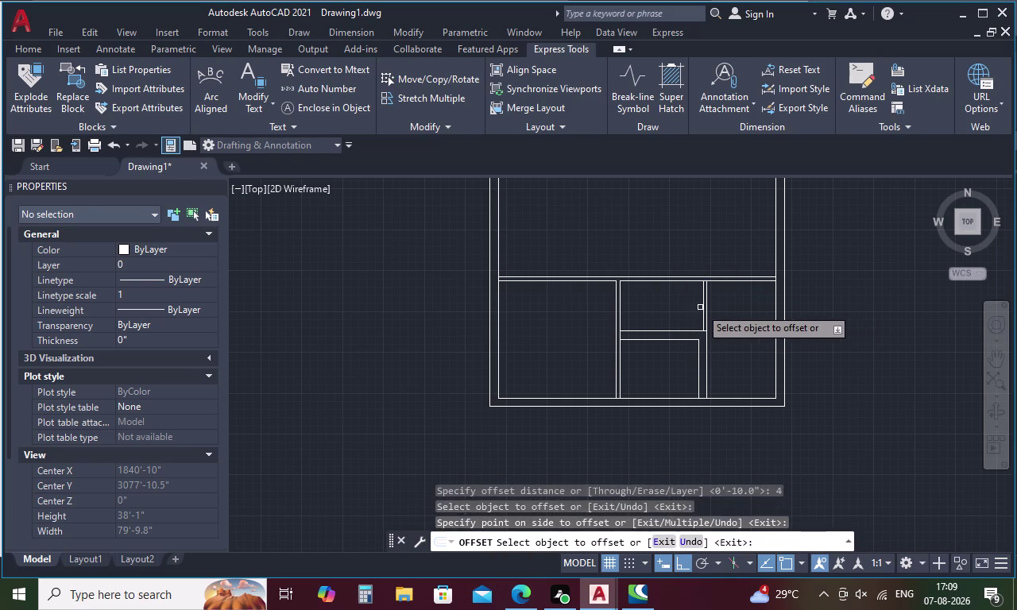
key(Escape)
Extend a partition line toward the wall, undoing an unwanted fence trim.
text(E)
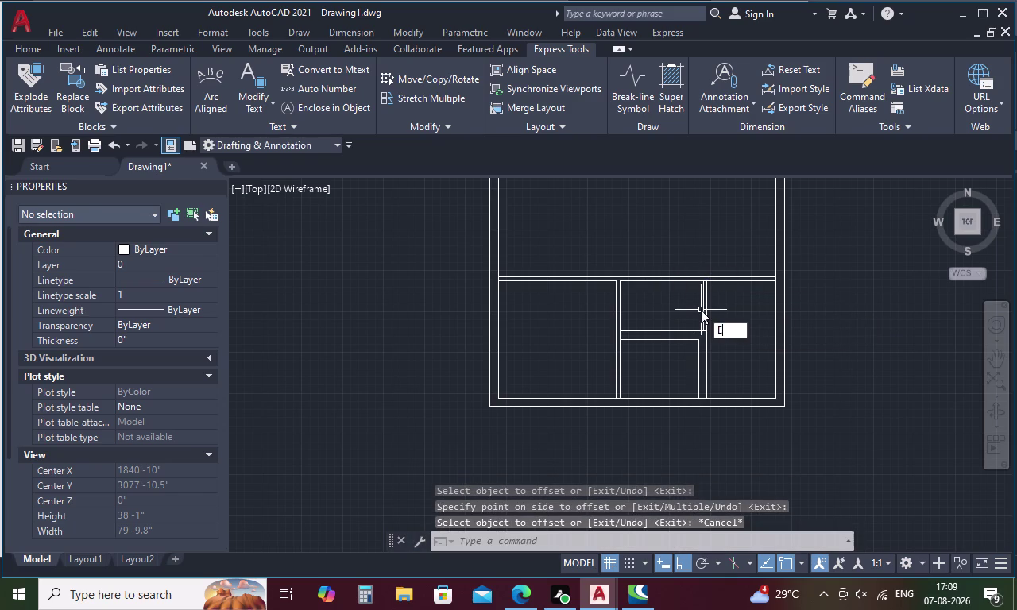
text(X)
key(space)
click(702, 294)
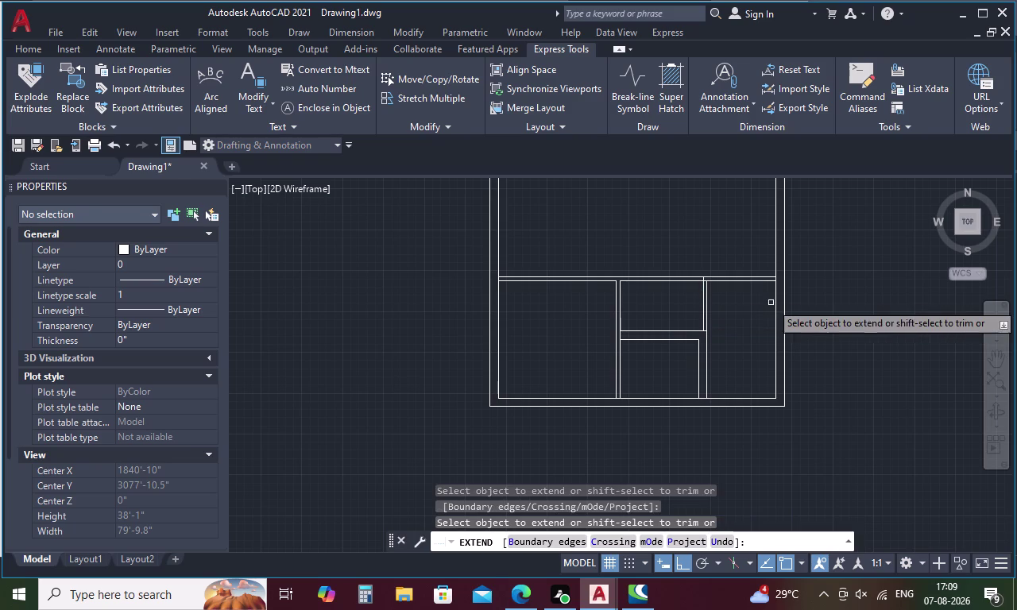
key(Escape)
text(TR)
key(space)
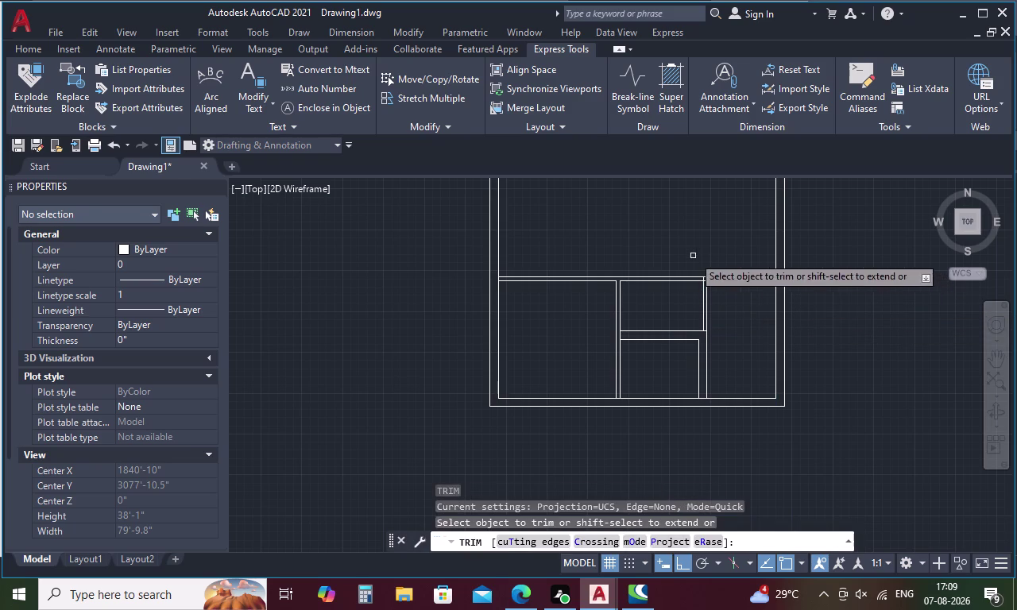
drag(693, 255, 671, 296)
key(ctrl+z)
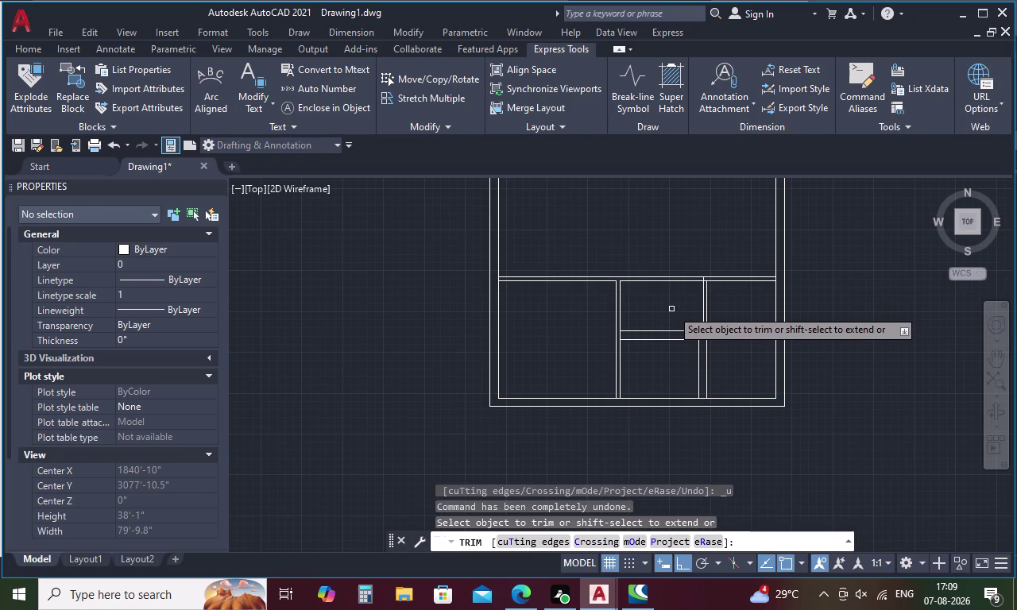
key(Escape)
Extend the partition line ends up to the wall using fence selections.
text(EX)
key(space)
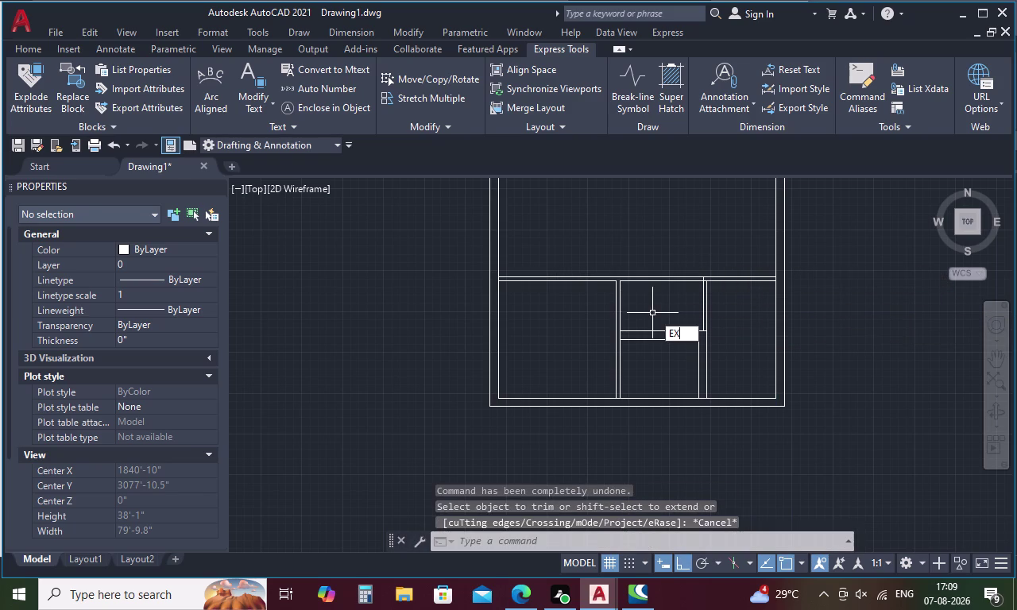
click(620, 293)
key(Escape)
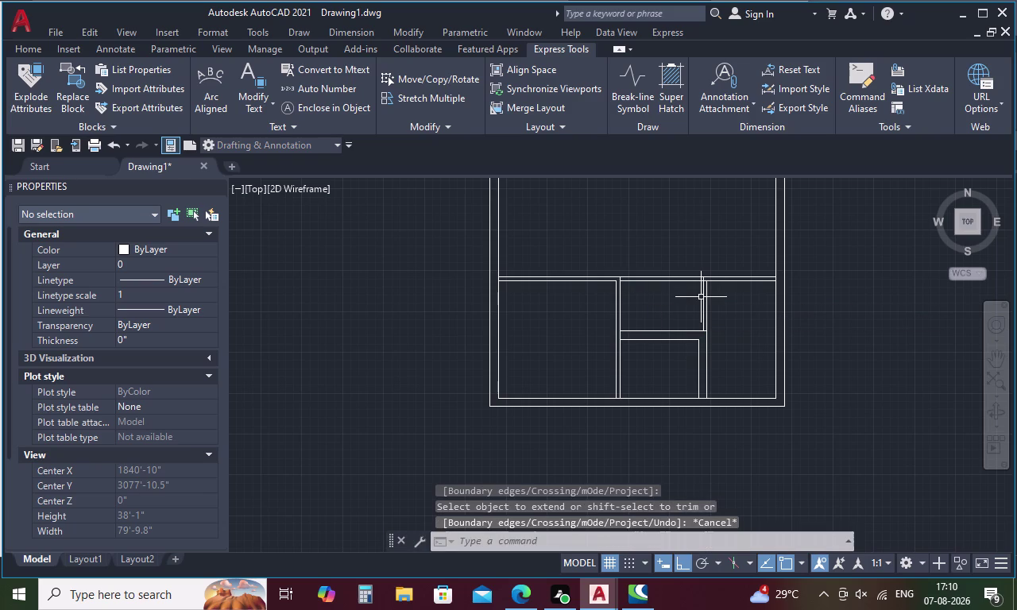
key(e)
text(X)
key(space)
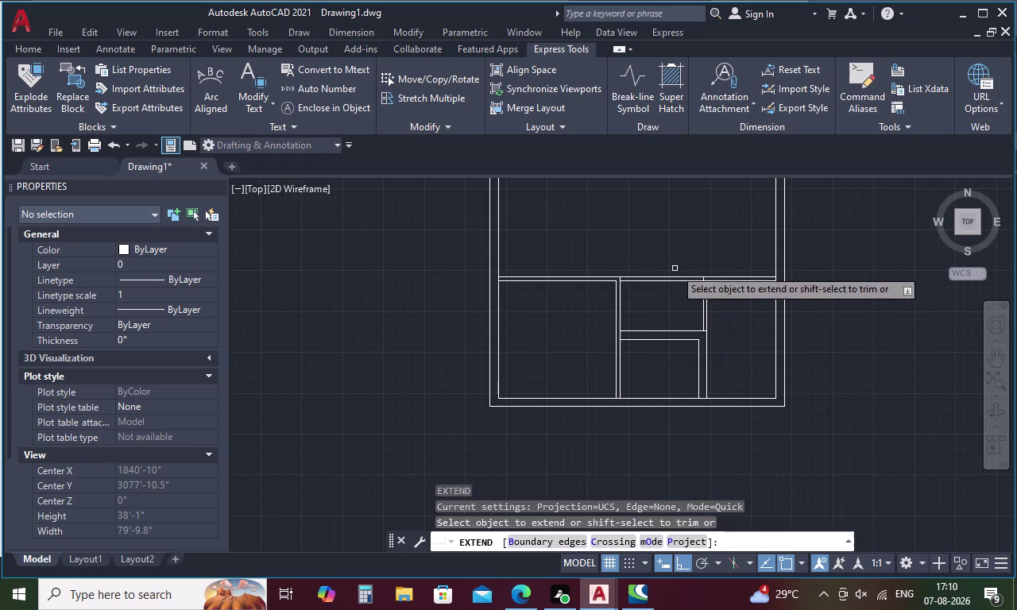
drag(673, 260, 663, 300)
drag(671, 266, 665, 284)
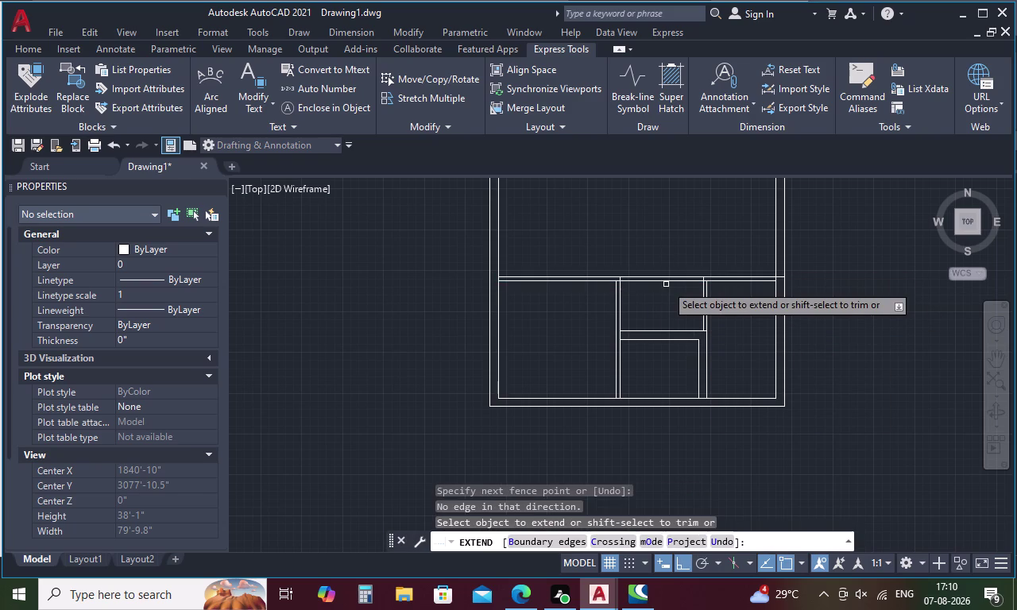
scroll(up, 3)
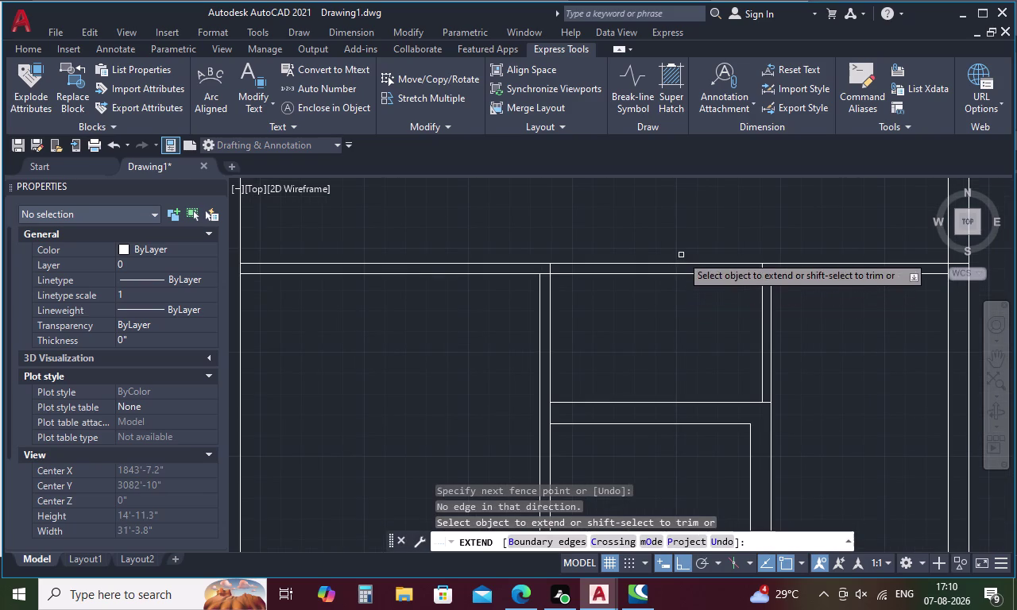
key(Escape)
scroll(down, 3)
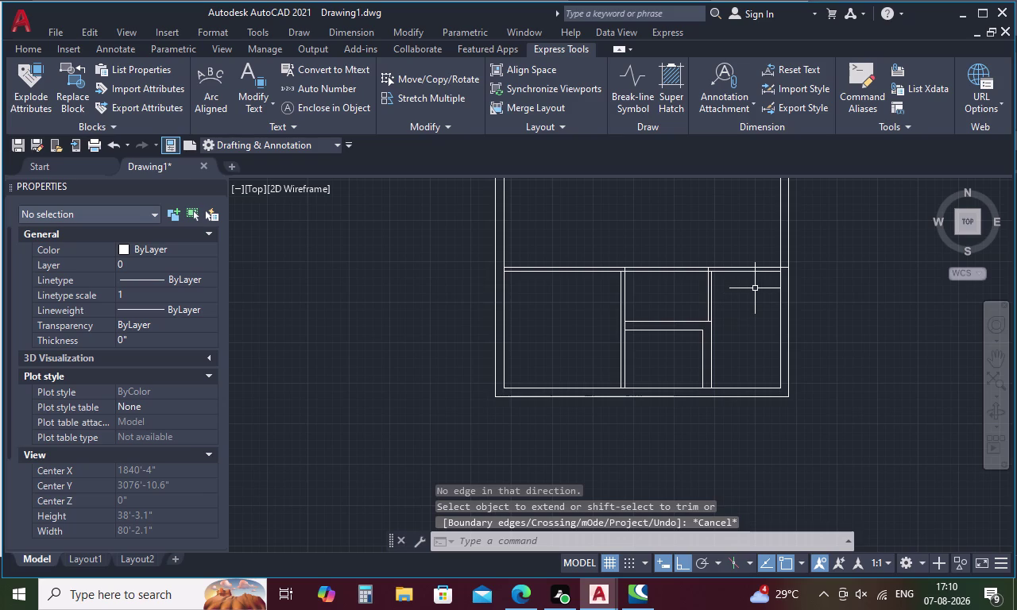
Trim the wall line segments at the partition junctions.
text(TR)
key(space)
scroll(up, 3)
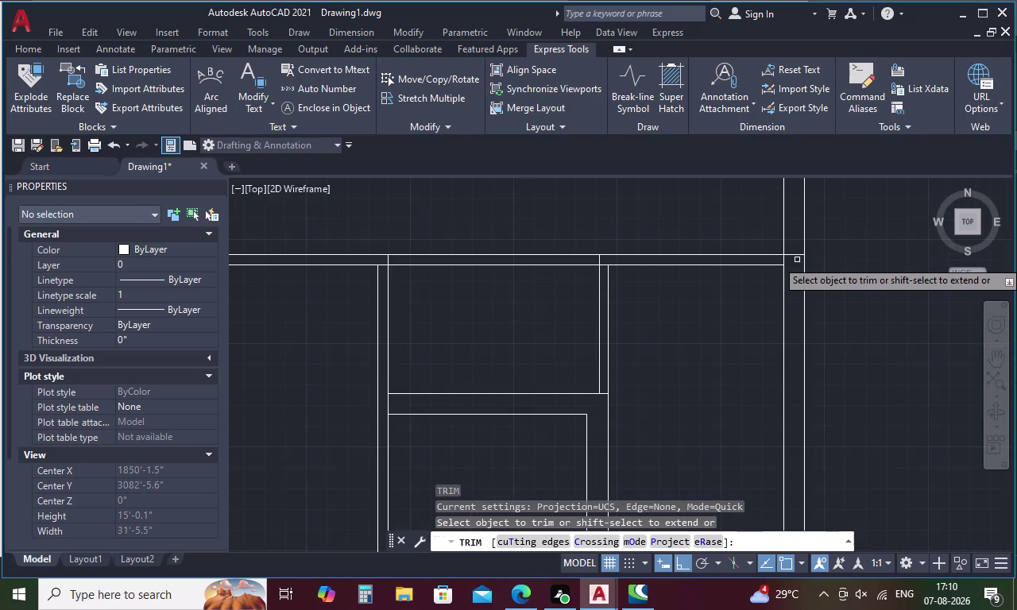
click(793, 255)
drag(507, 234, 500, 282)
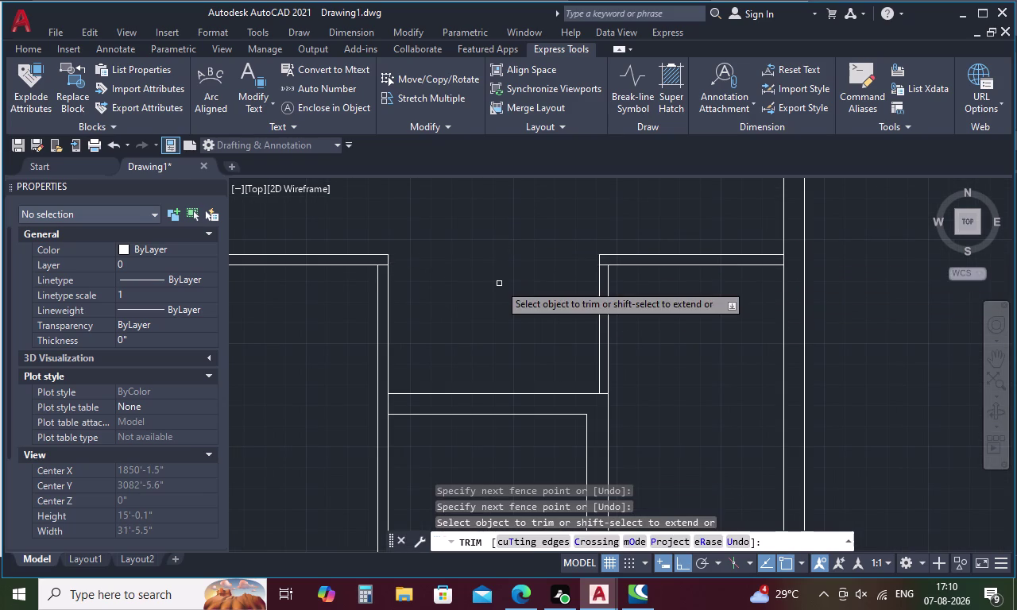
scroll(down, 3)
middle_drag(520, 243, 524, 380)
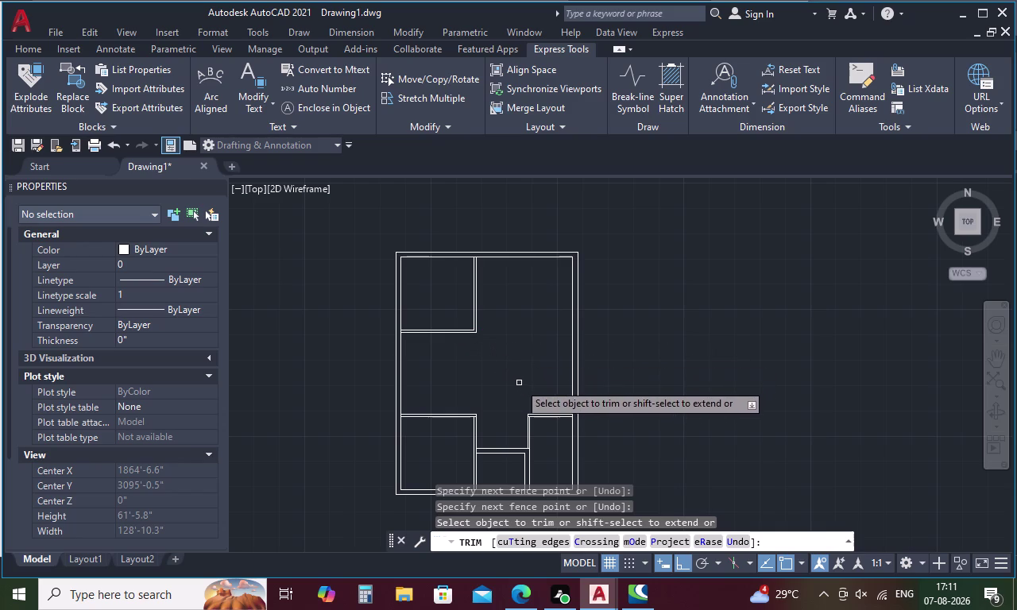
Offset the top and right inner wall lines 10' into the plan.
key(Escape)
text(O)
key(space)
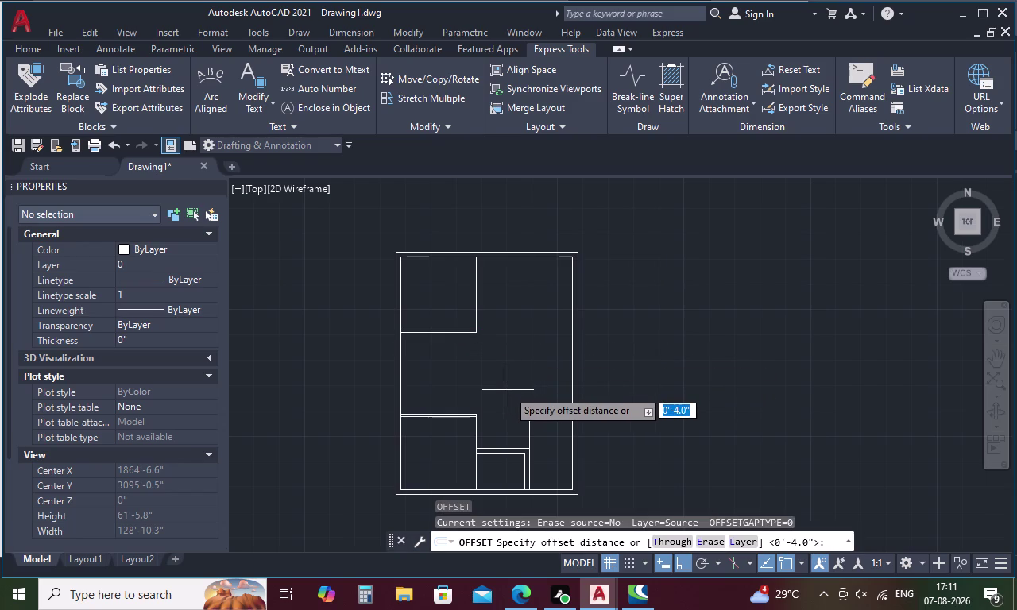
text(10)
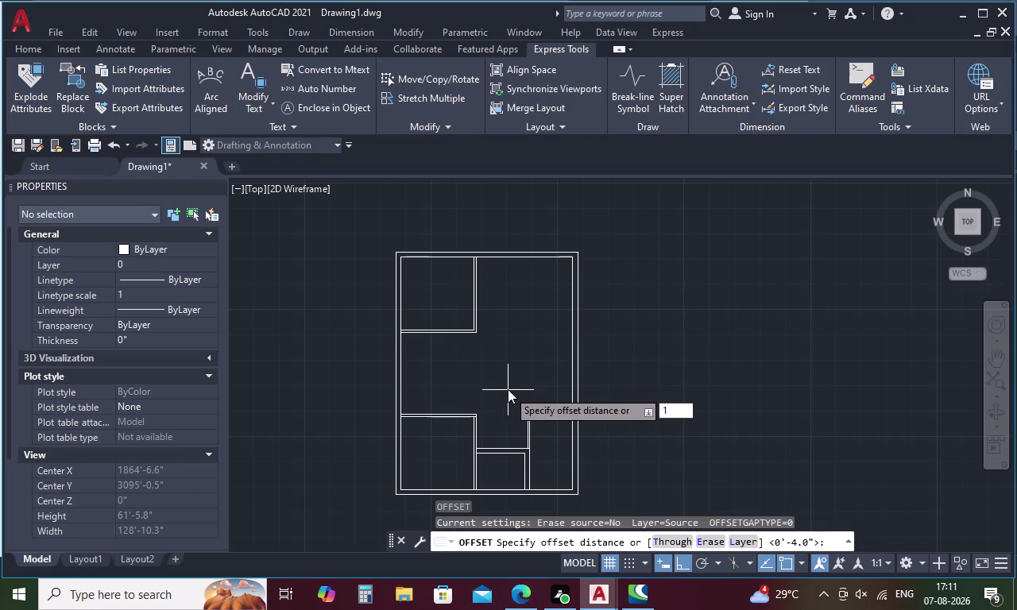
text(')
key(space)
click(546, 258)
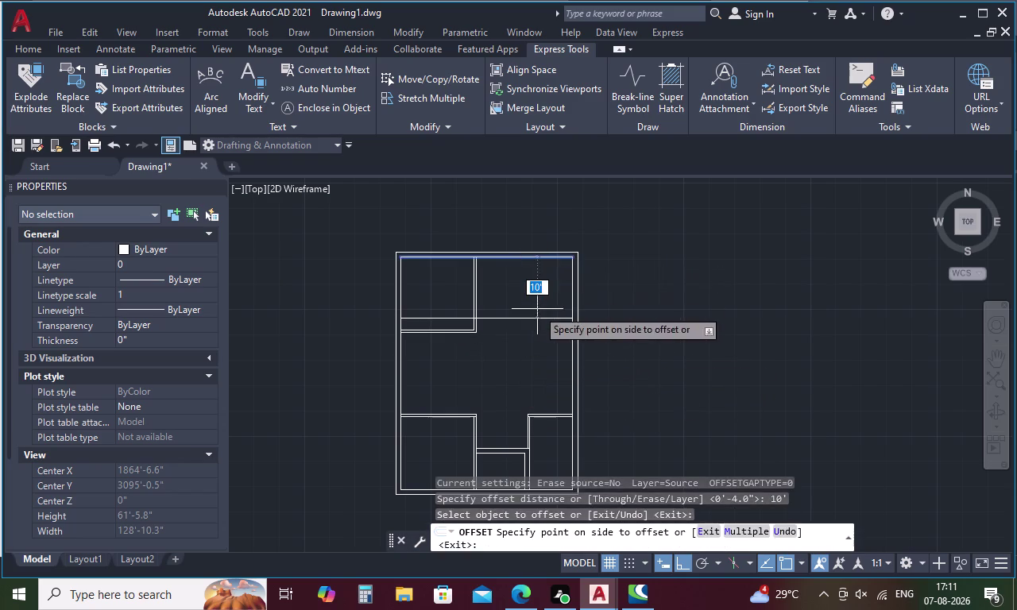
click(537, 309)
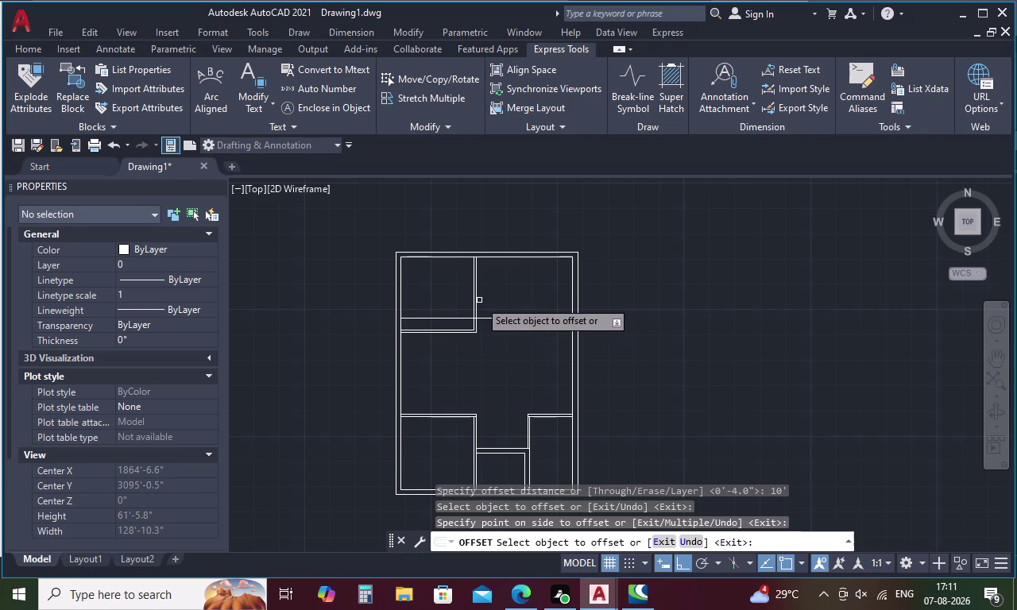
click(572, 286)
click(540, 291)
key(Escape)
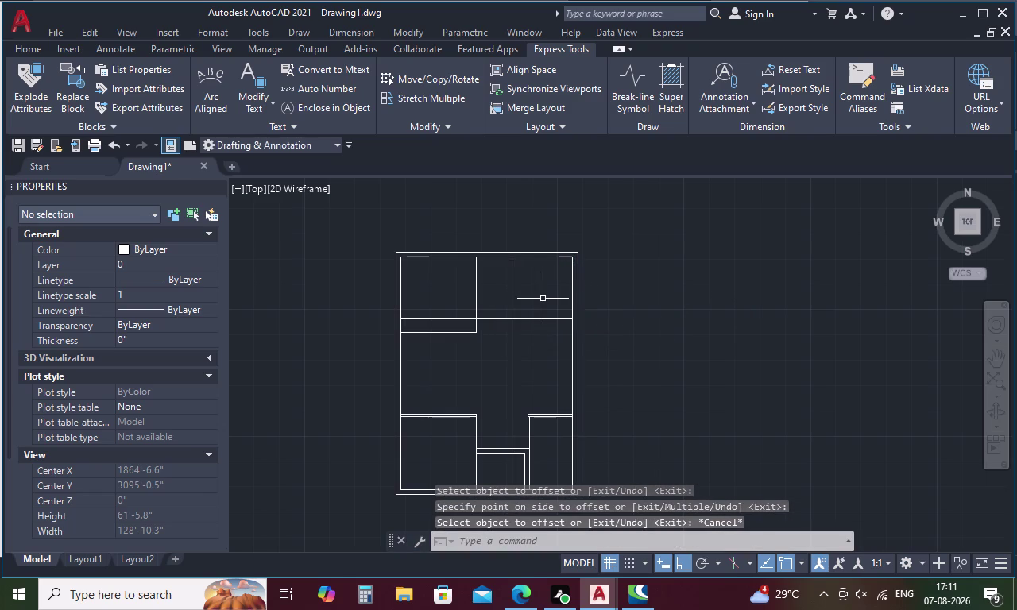
Trim the new 10' lines' overhanging ends to frame the stair area.
text(TR)
key(space)
scroll(up, 3)
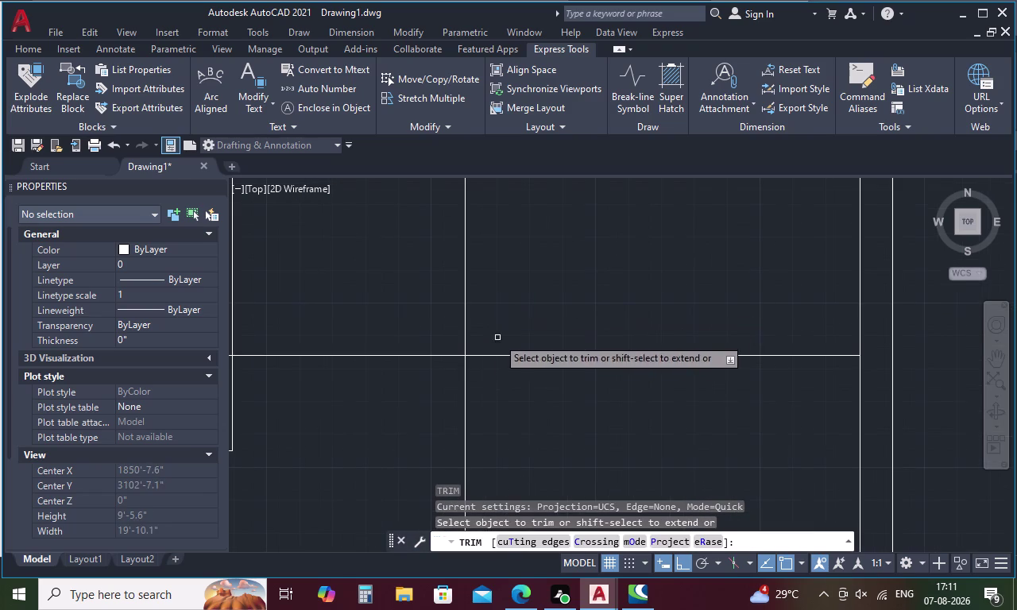
drag(418, 338, 497, 401)
scroll(down, 3)
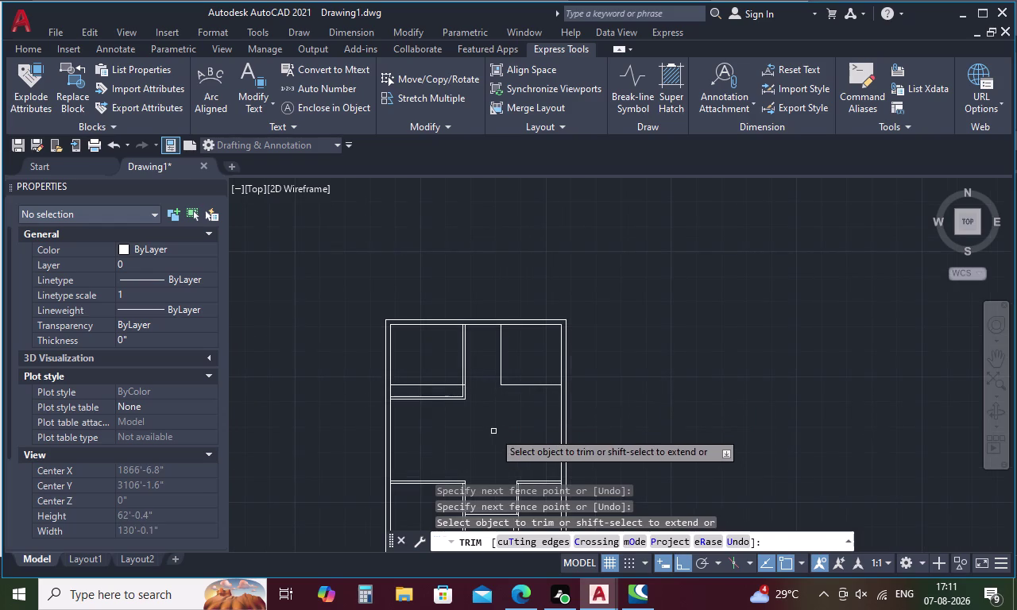
middle_drag(493, 431, 489, 371)
scroll(up, 3)
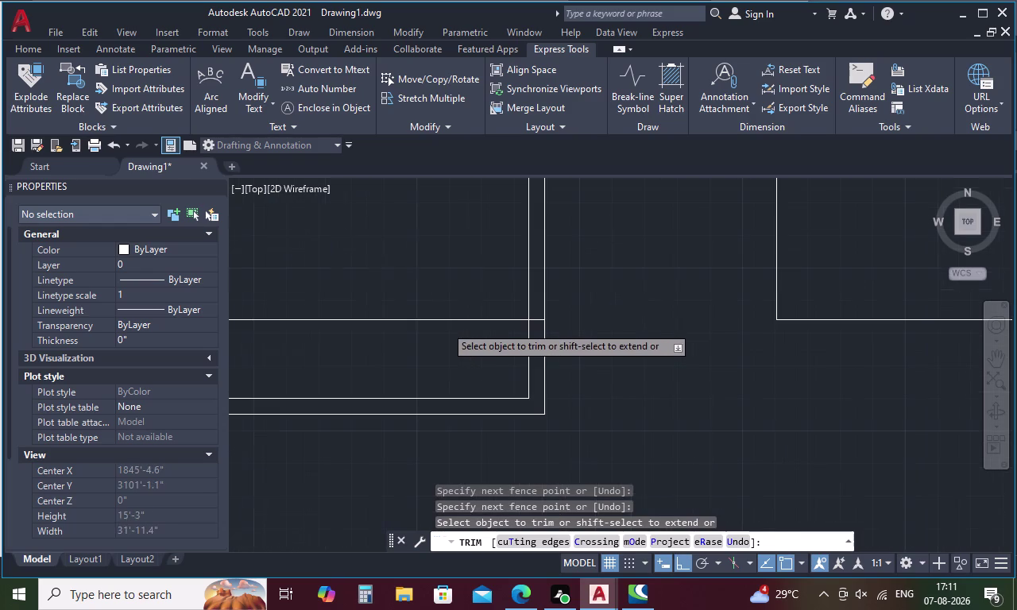
drag(446, 304, 448, 332)
click(534, 321)
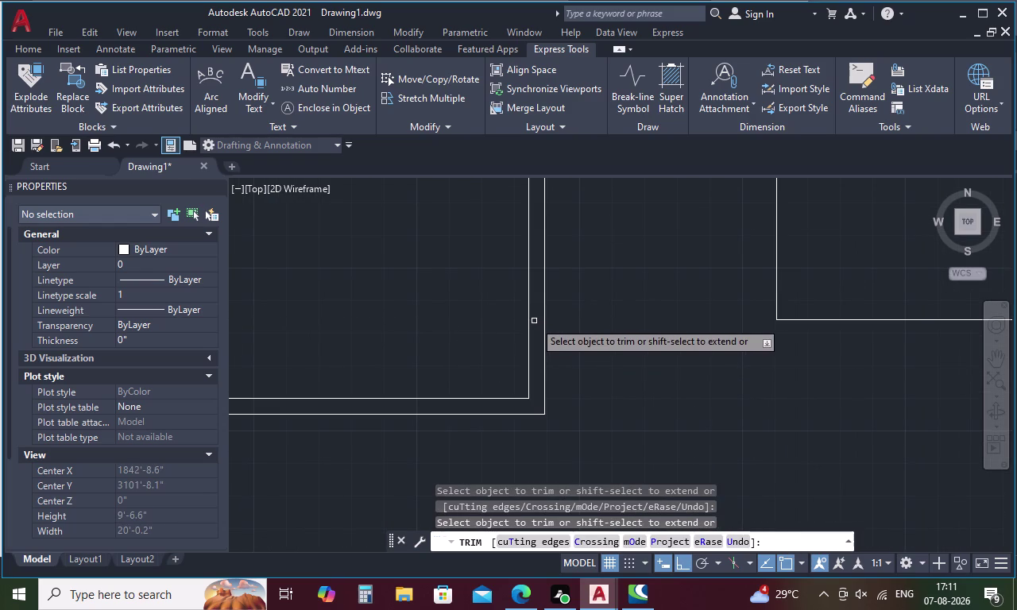
scroll(down, 3)
key(Escape)
key(o)
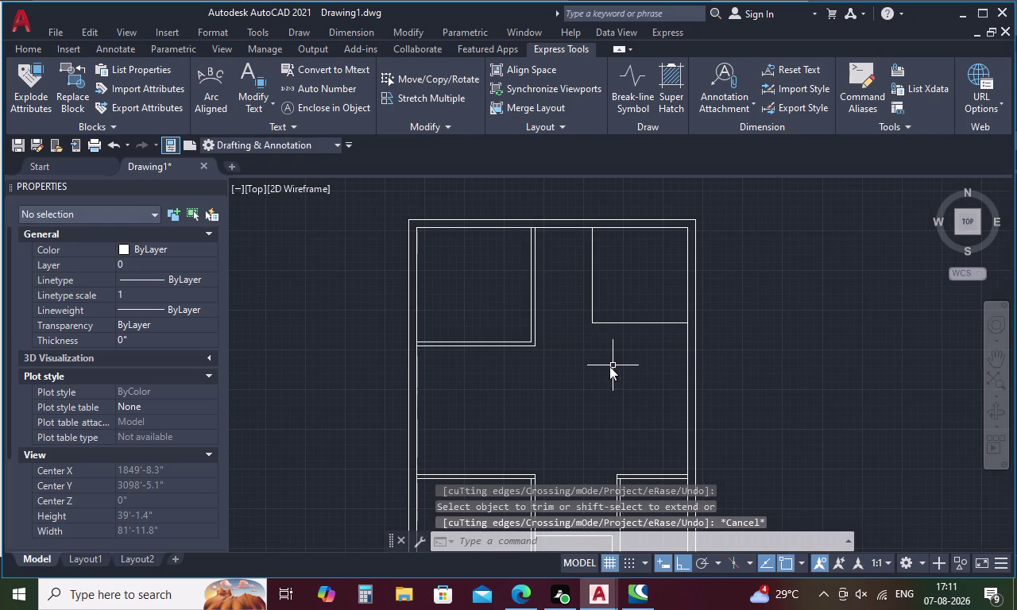
key(space)
Offset the room's left wall line 9 inches and its bottom line 4 inches.
key(9)
key(space)
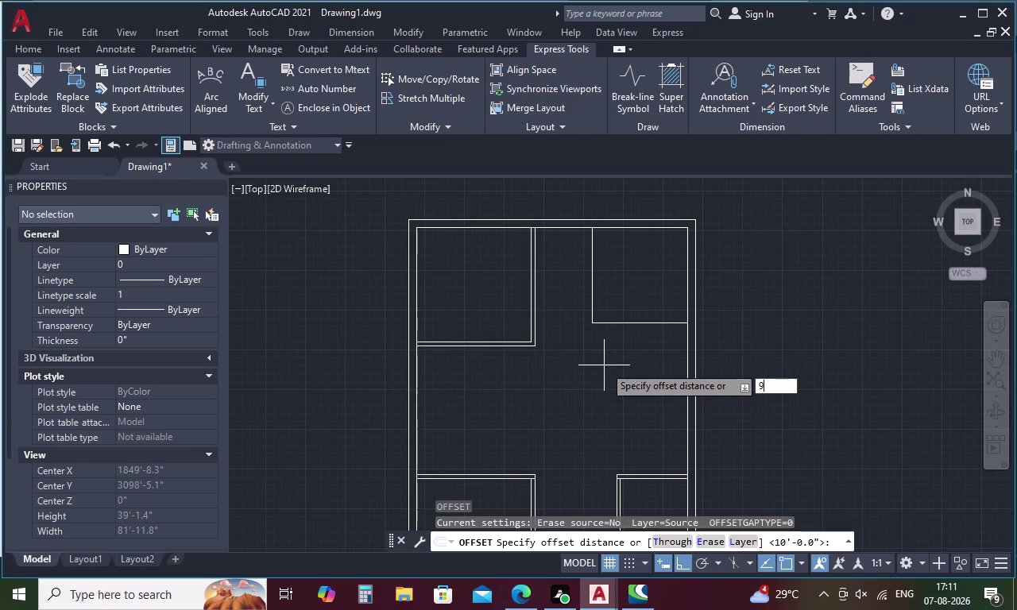
click(592, 283)
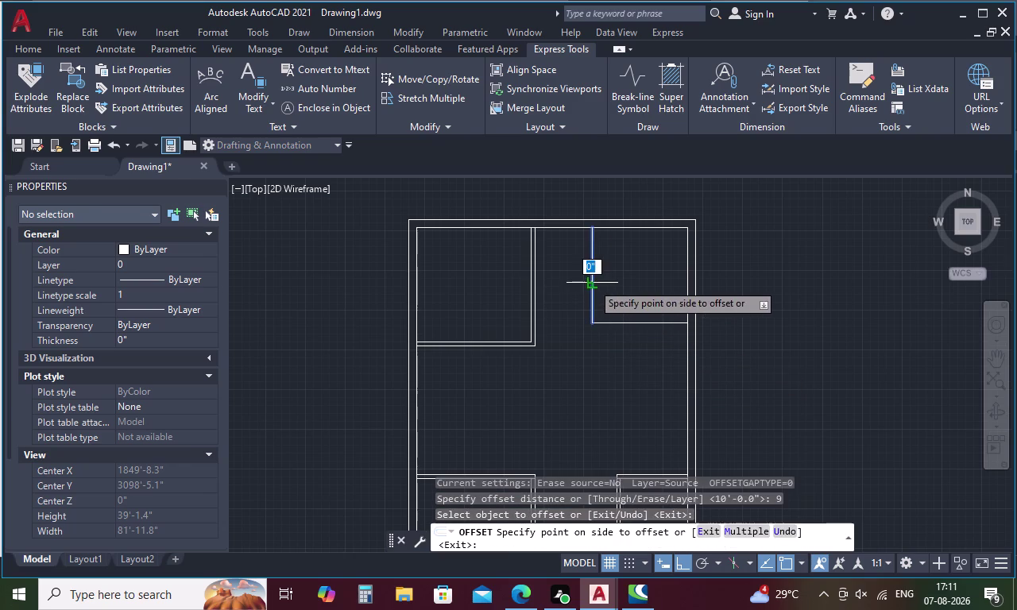
click(563, 286)
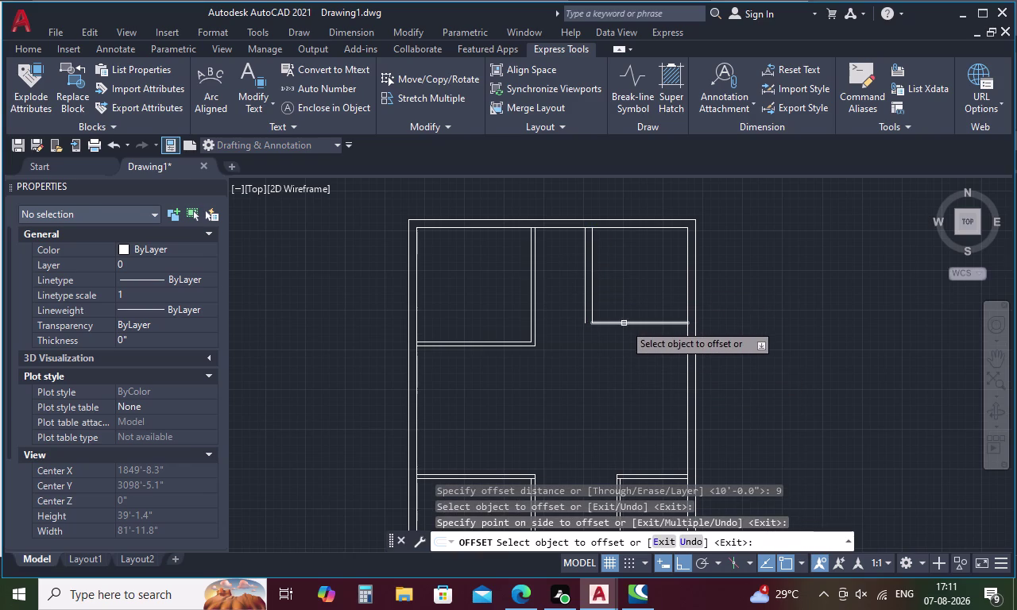
key(space)
key(space)
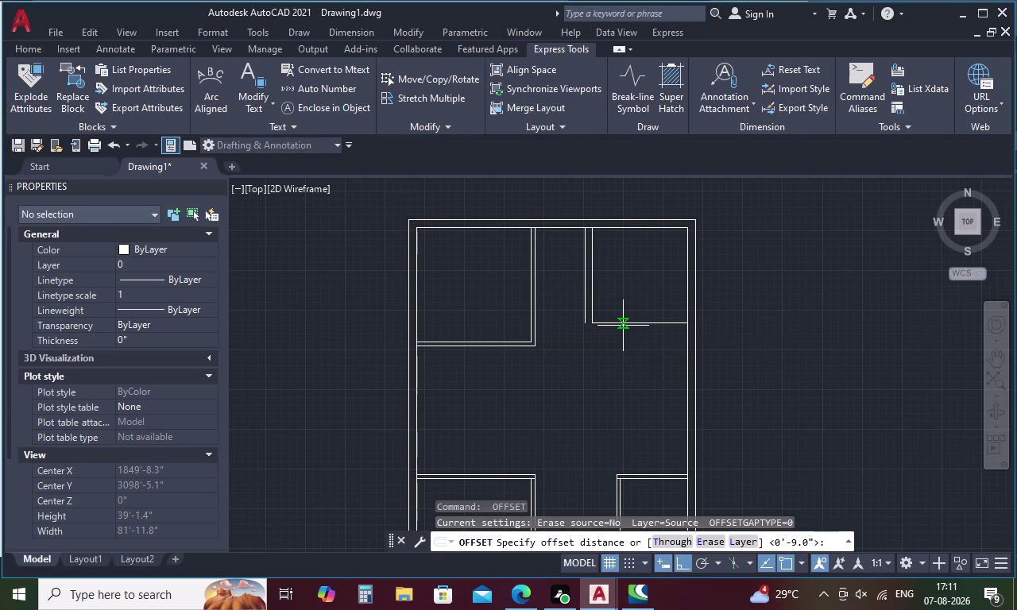
text(4)
key(space)
click(624, 322)
click(623, 352)
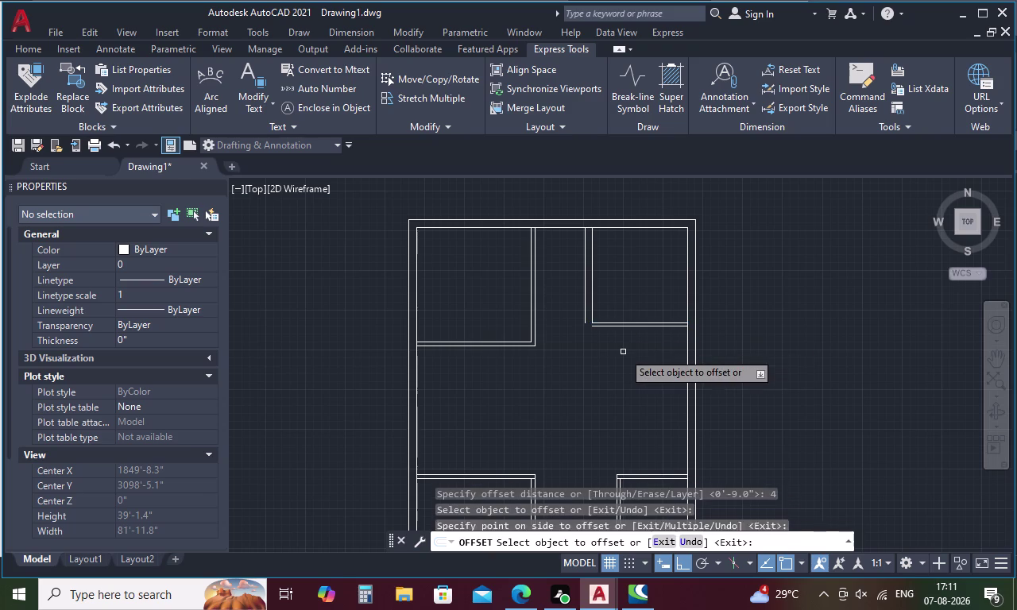
key(Escape)
Fillet the new vertical and horizontal wall lines into a sharp corner.
key(f)
key(space)
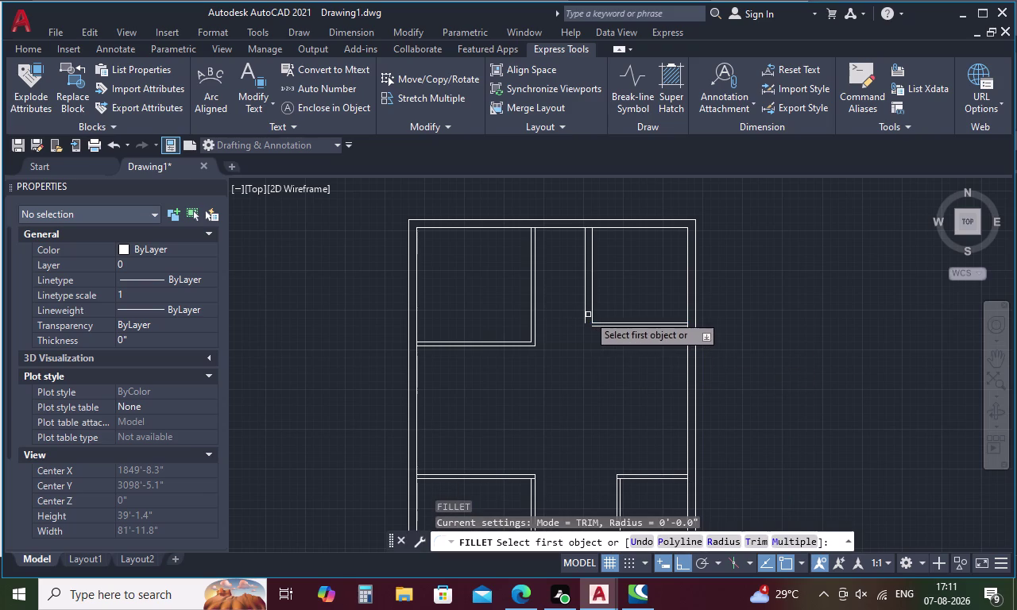
key(Escape)
text(F)
key(space)
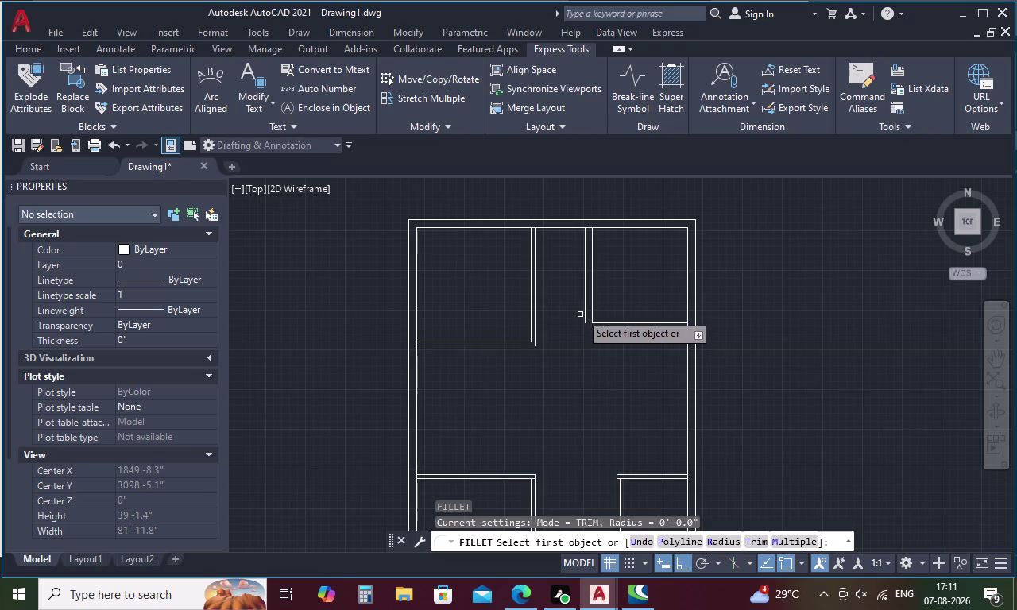
click(584, 309)
click(604, 330)
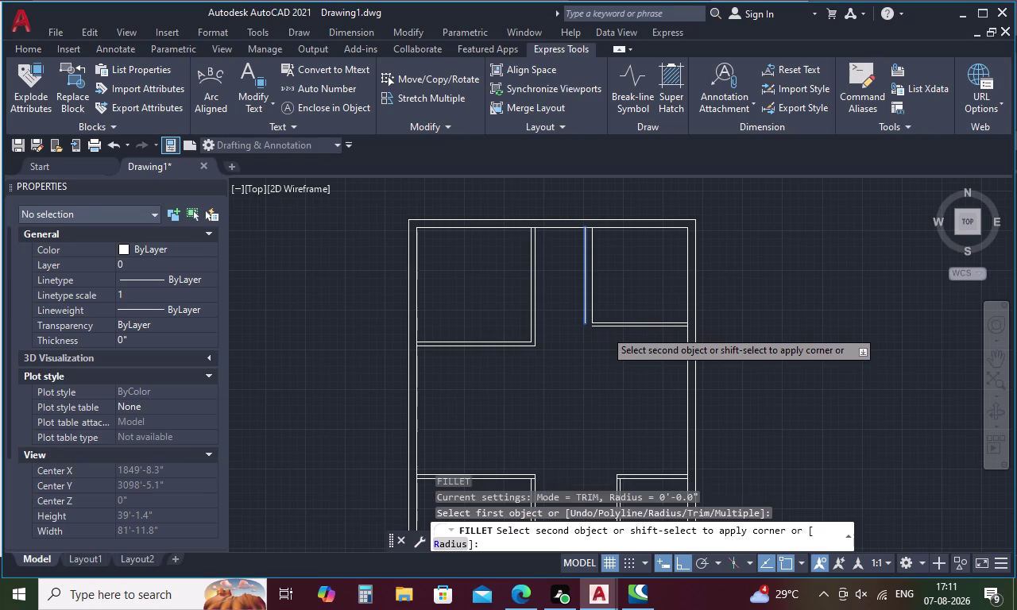
click(605, 329)
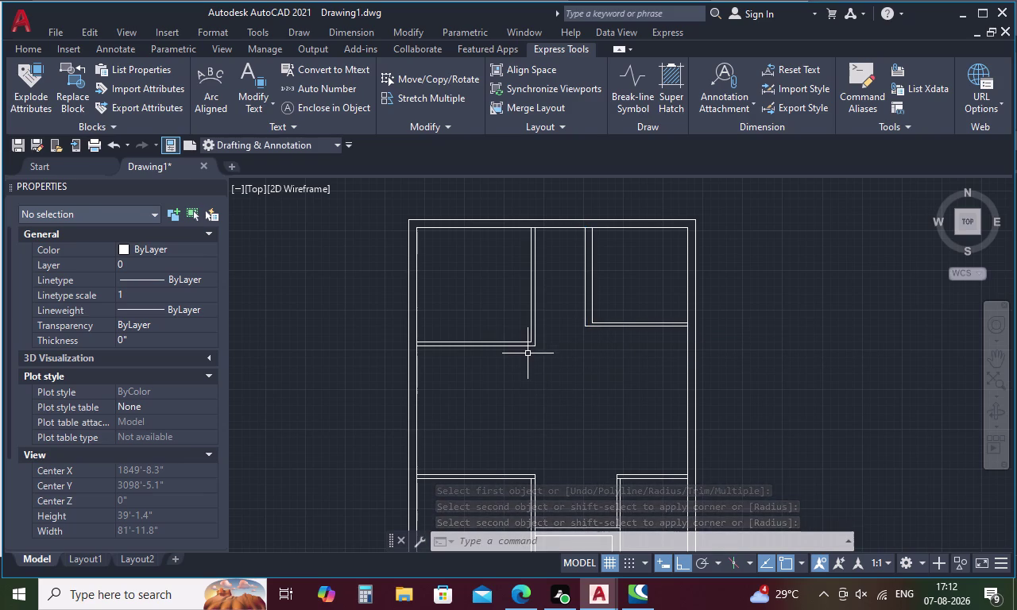
scroll(up, 3)
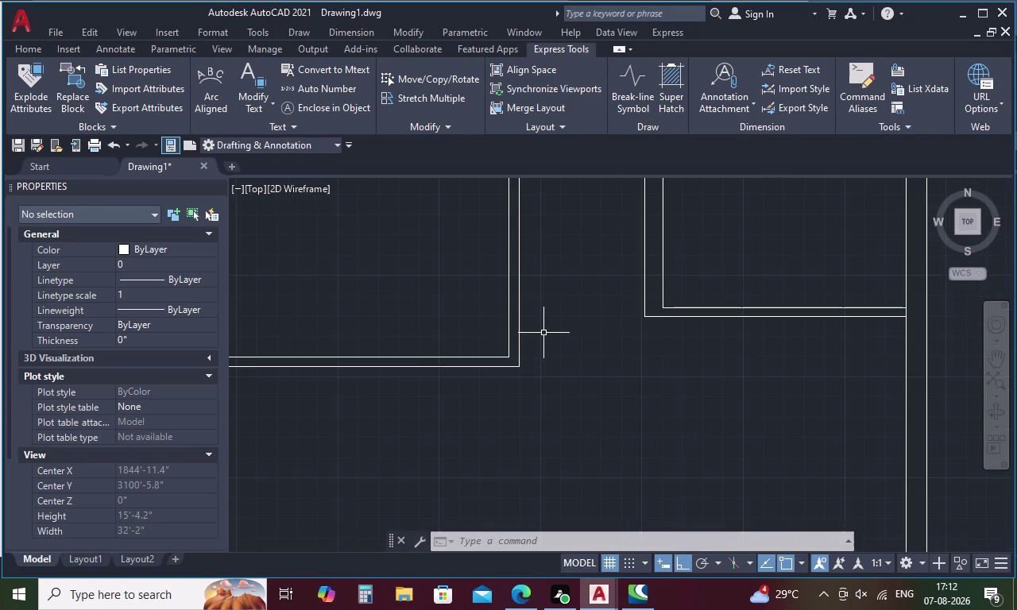
middle_drag(543, 333, 560, 432)
middle_drag(574, 375, 575, 402)
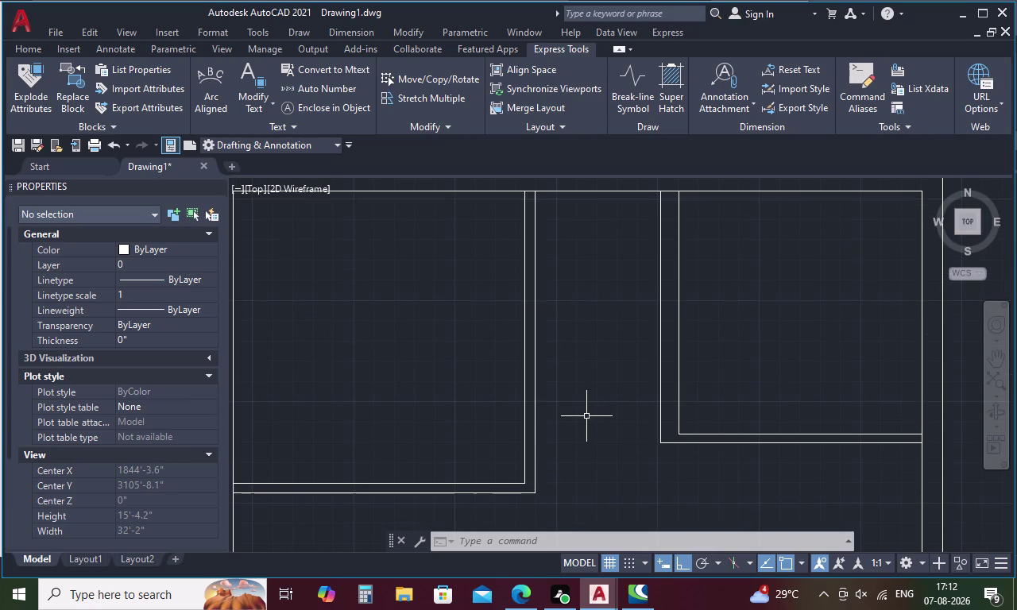
Extend both stair-area bottom wall lines left to the neighbouring vertical partition.
key(Escape)
text(EX)
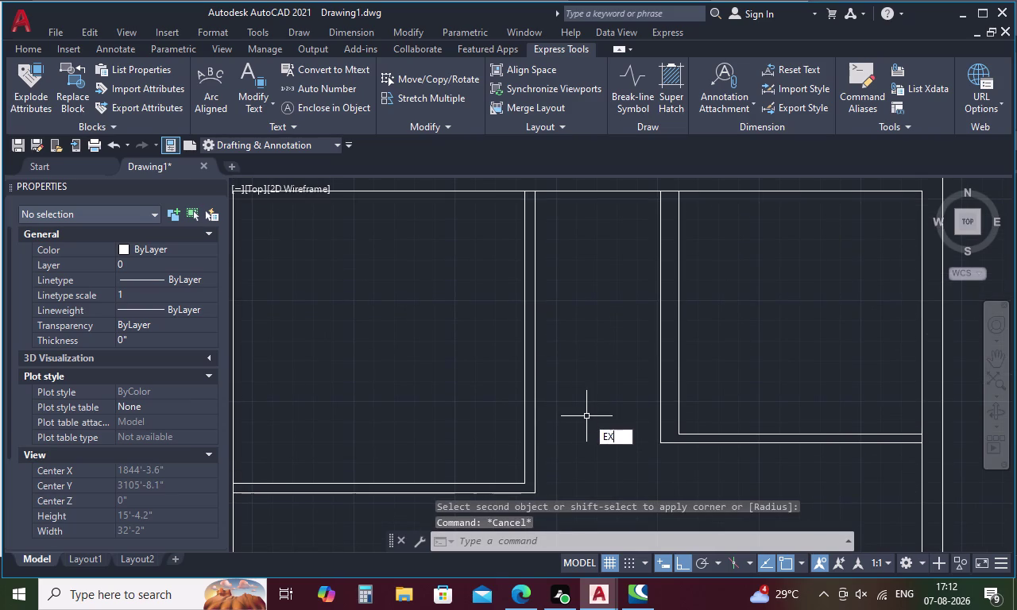
key(space)
click(702, 434)
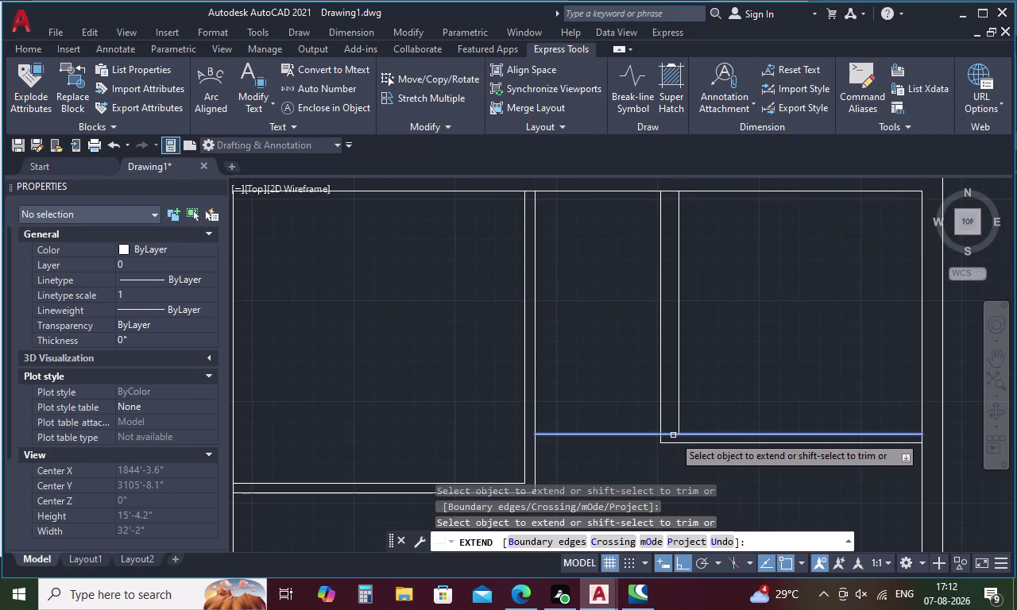
click(673, 435)
click(682, 443)
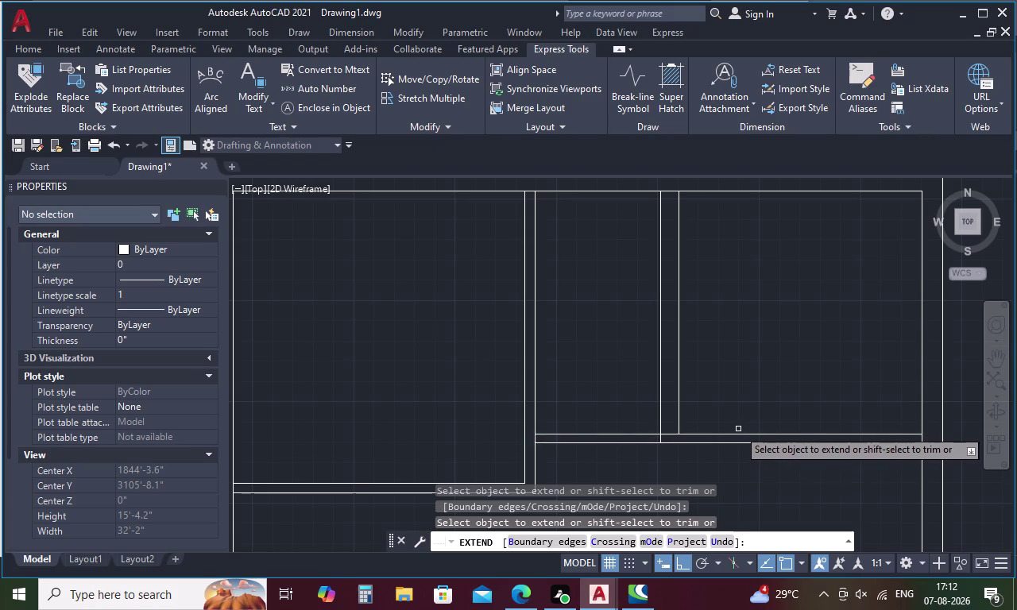
key(Escape)
scroll(down, 3)
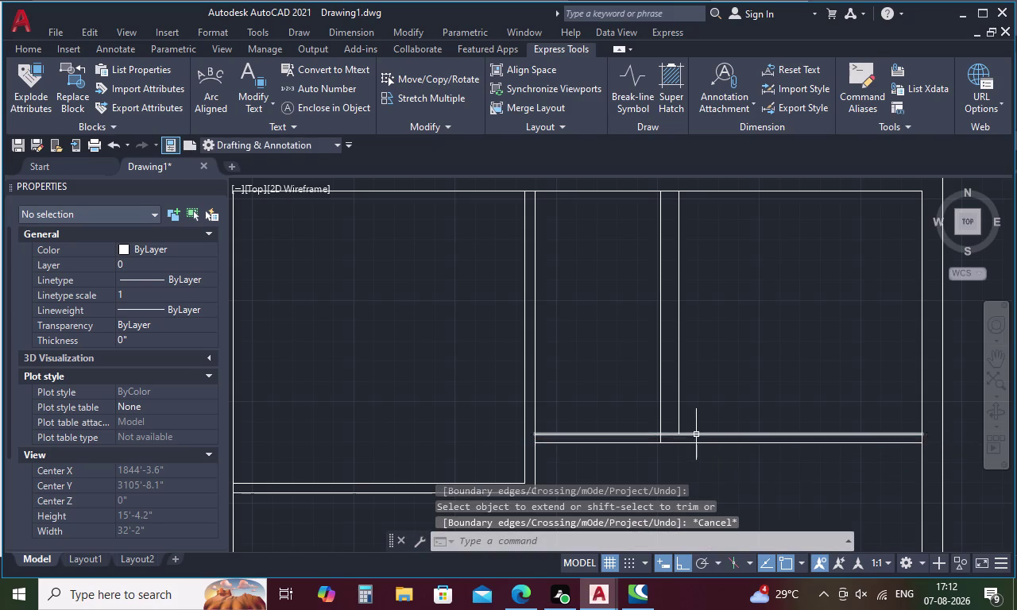
scroll(down, 3)
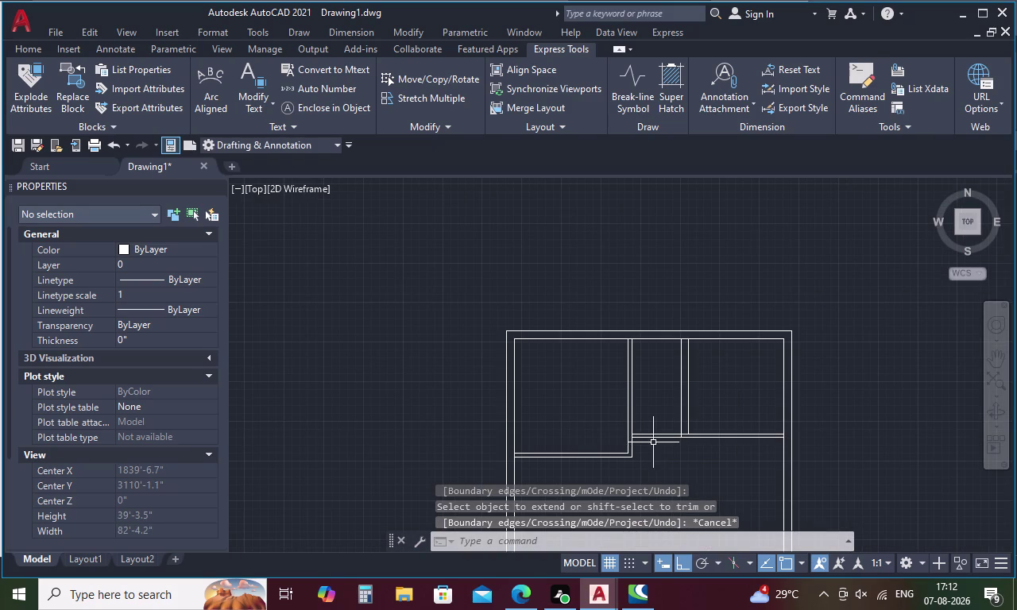
key(Escape)
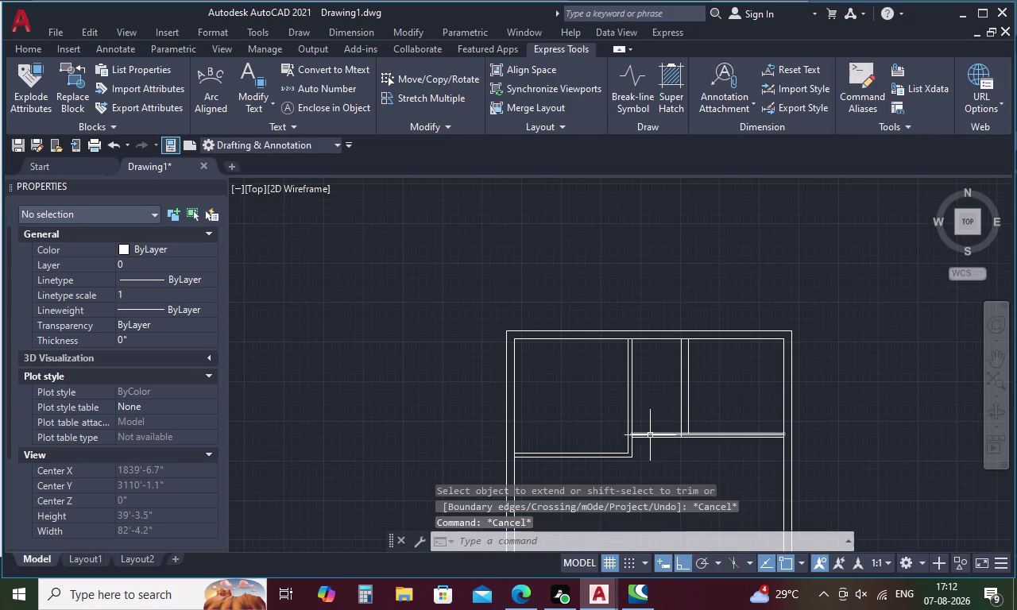
scroll(up, 3)
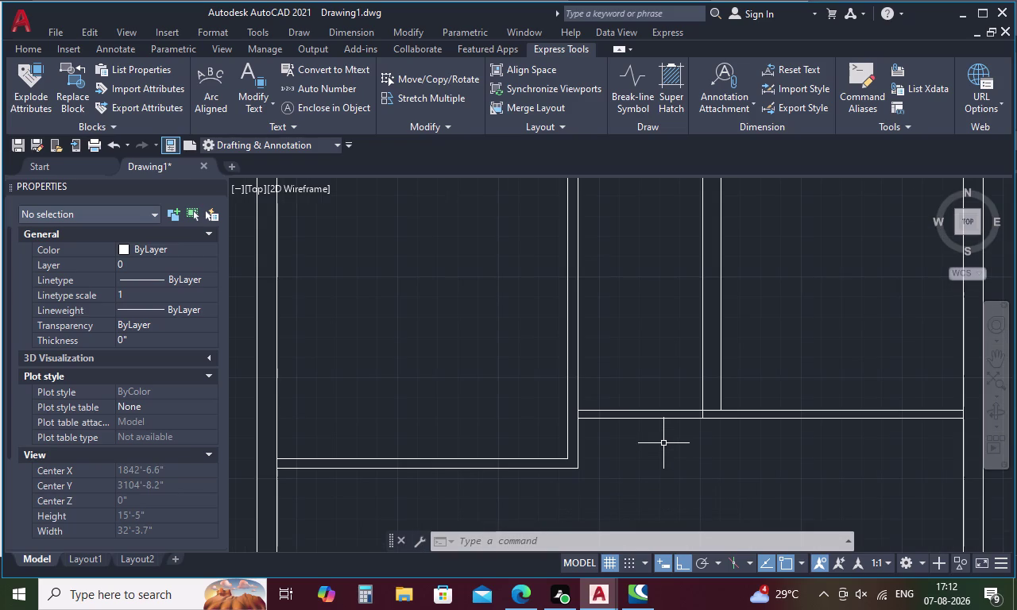
text(DI)
key(space)
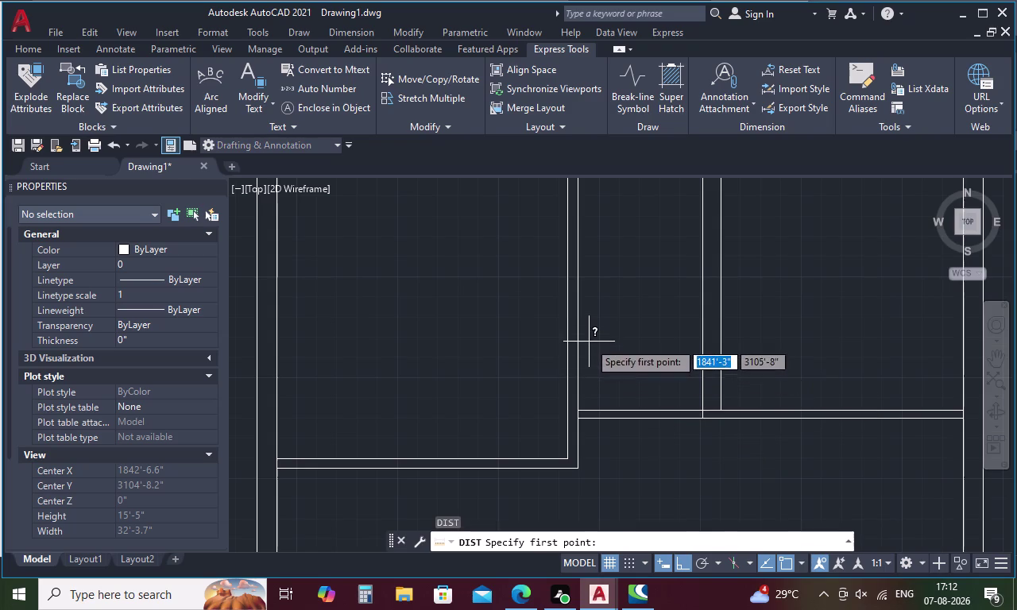
middle_drag(589, 342, 592, 400)
click(580, 228)
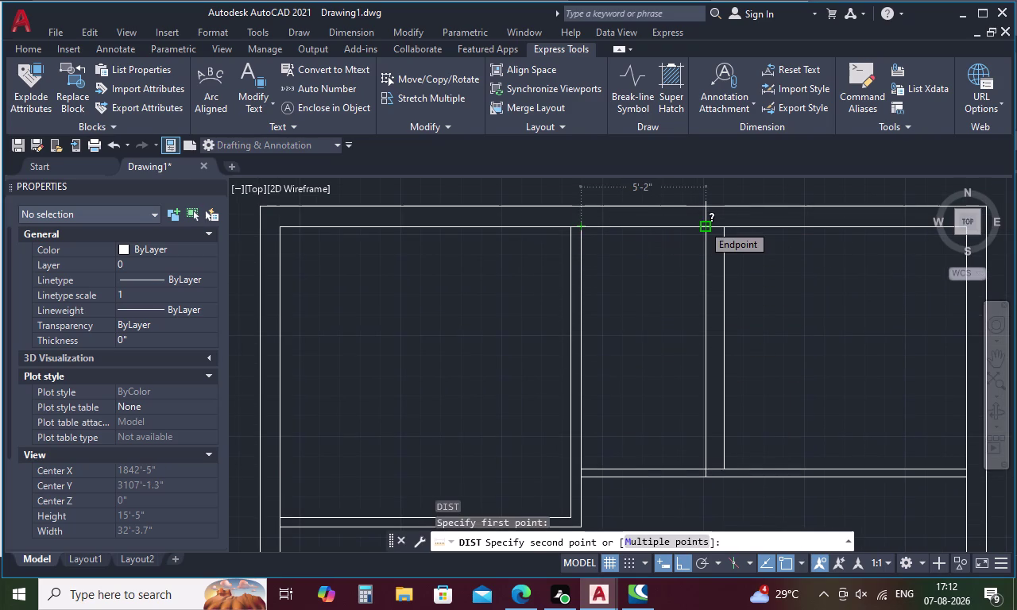
key(Escape)
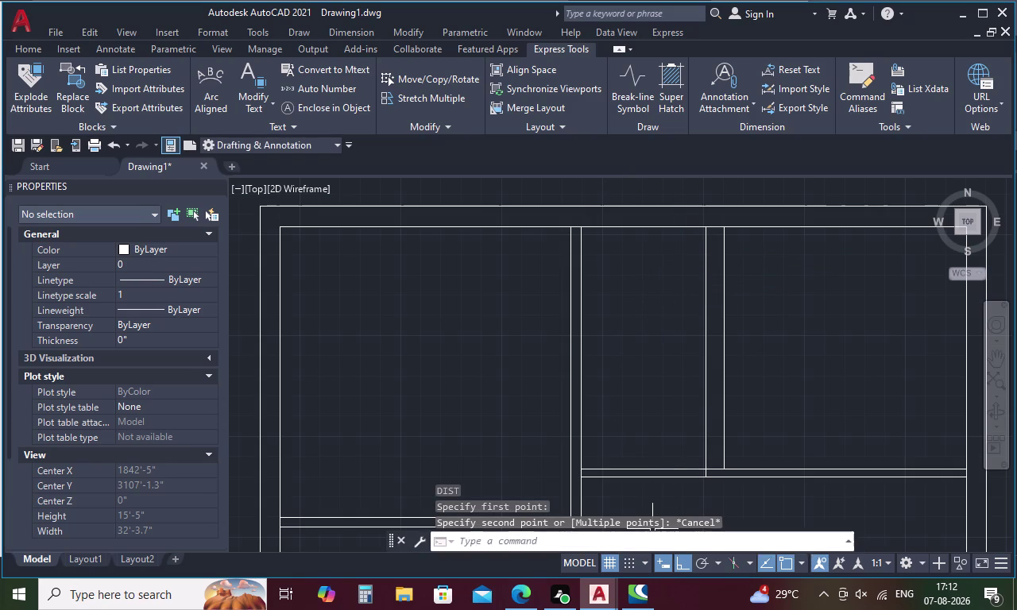
scroll(down, 3)
middle_drag(706, 467, 618, 301)
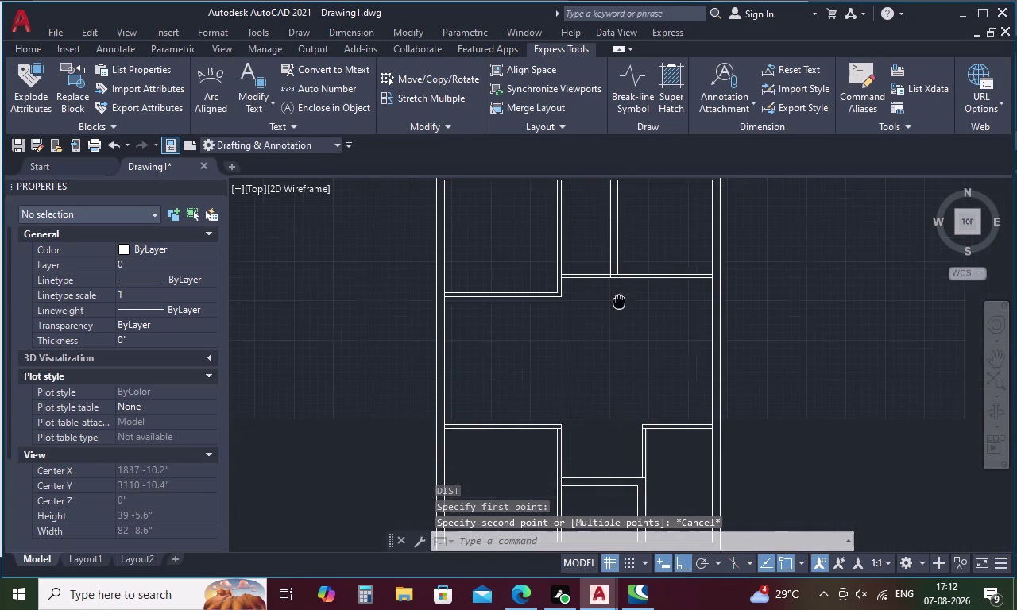
scroll(down, 3)
scroll(up, 3)
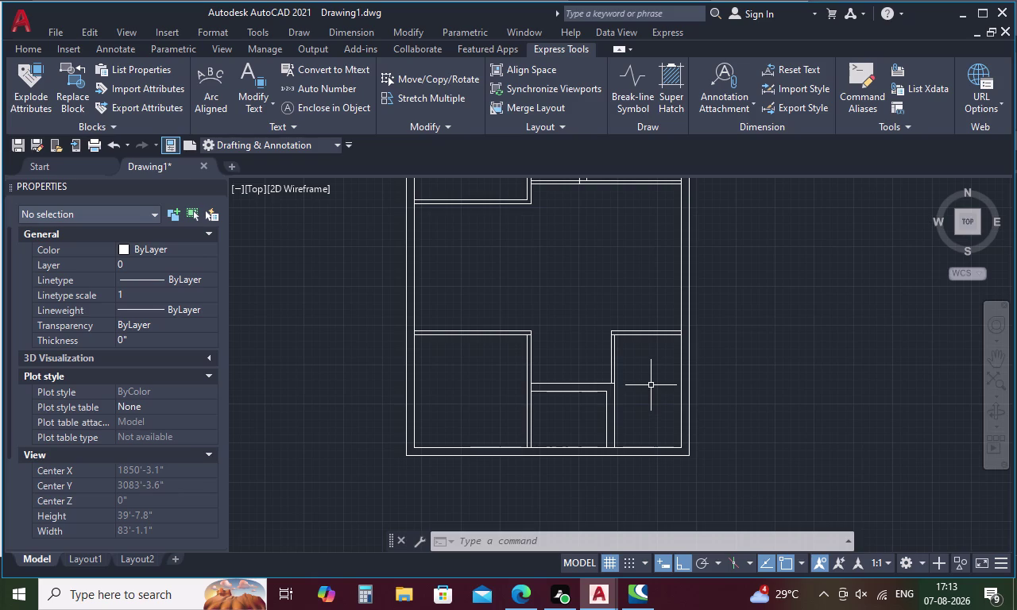
key(Escape)
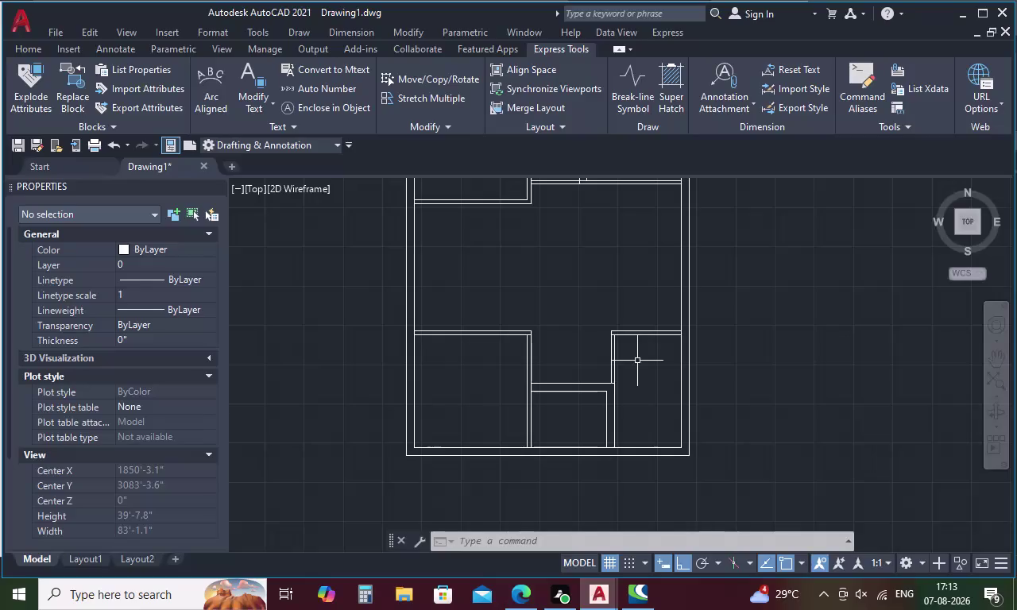
key(Escape)
key(Escape)
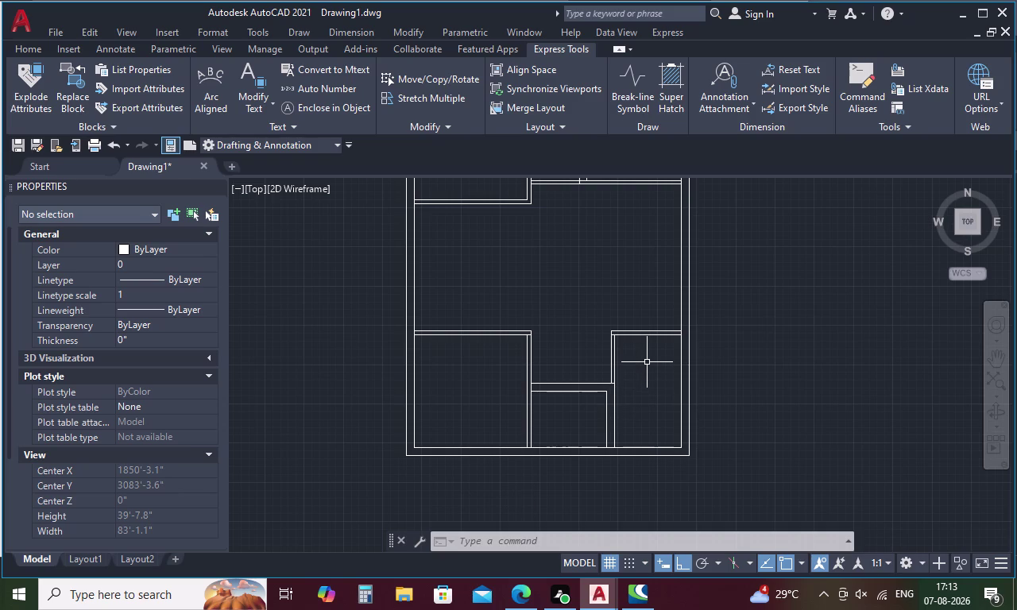
scroll(up, 3)
middle_drag(643, 367, 537, 371)
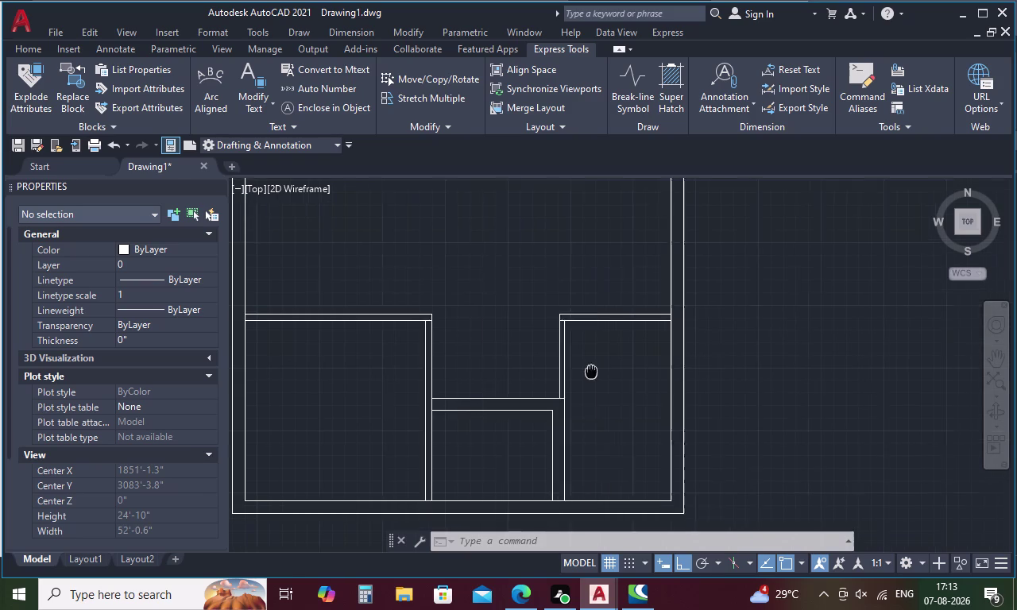
middle_drag(538, 370, 528, 370)
key(Escape)
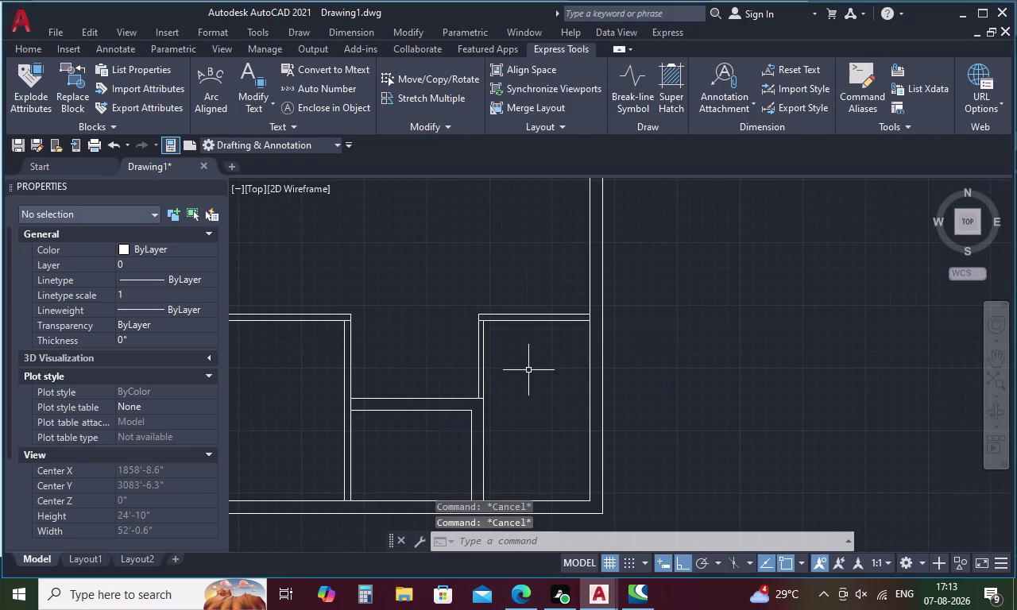
key(d)
text(I)
key(space)
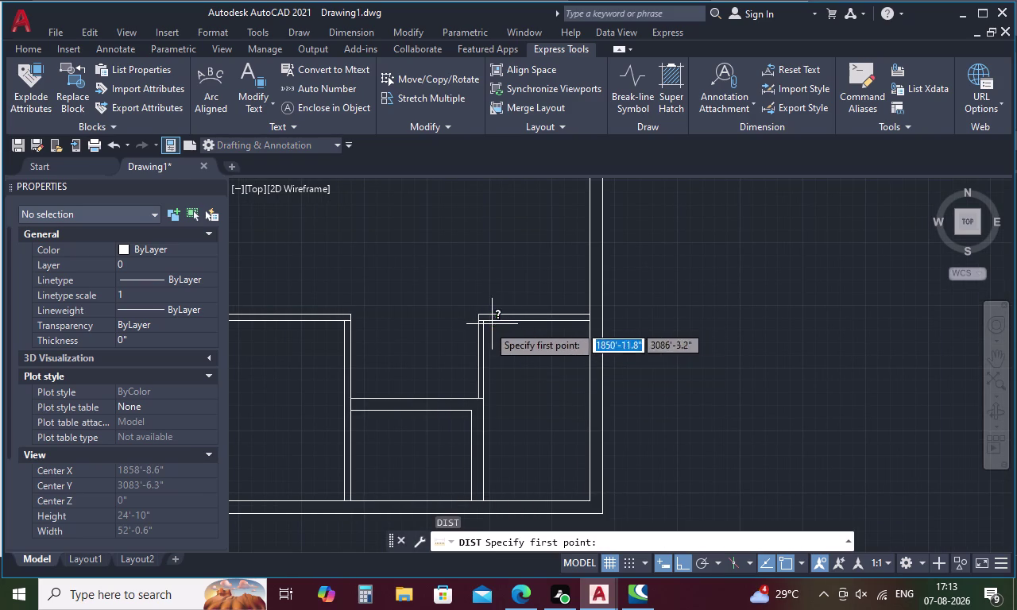
click(486, 325)
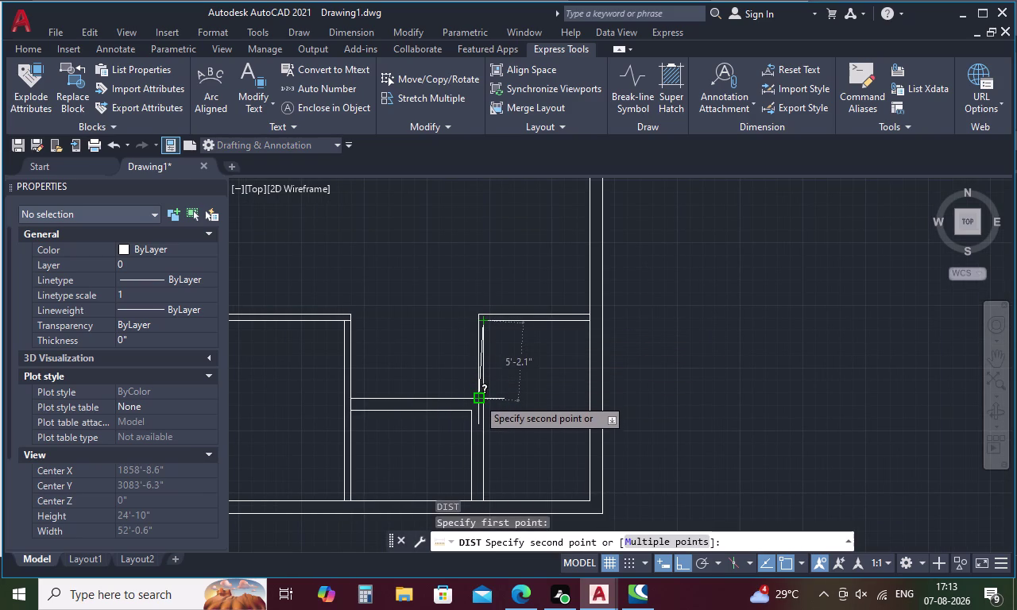
scroll(up, 3)
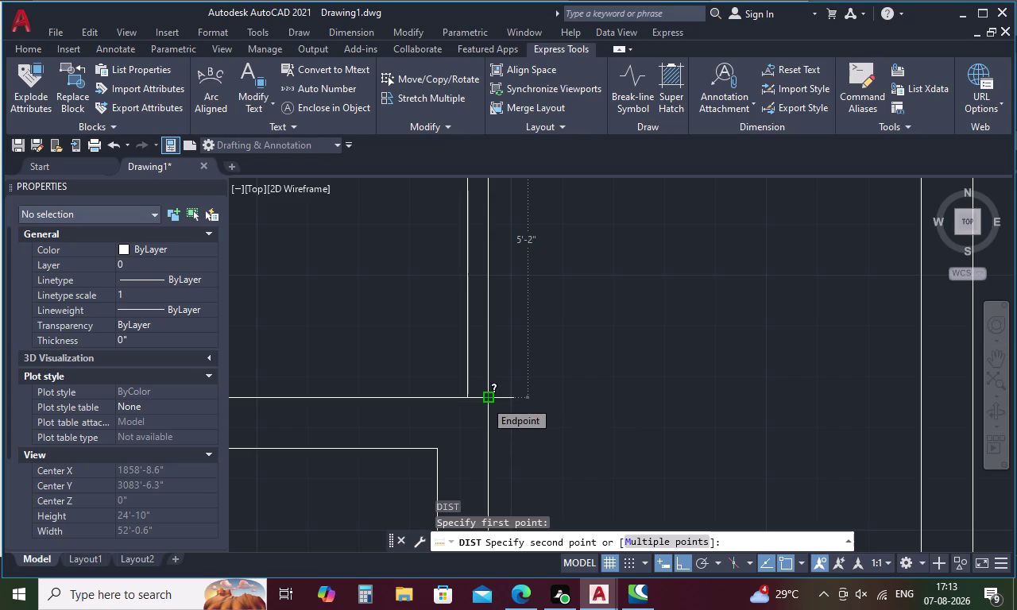
key(Escape)
scroll(down, 3)
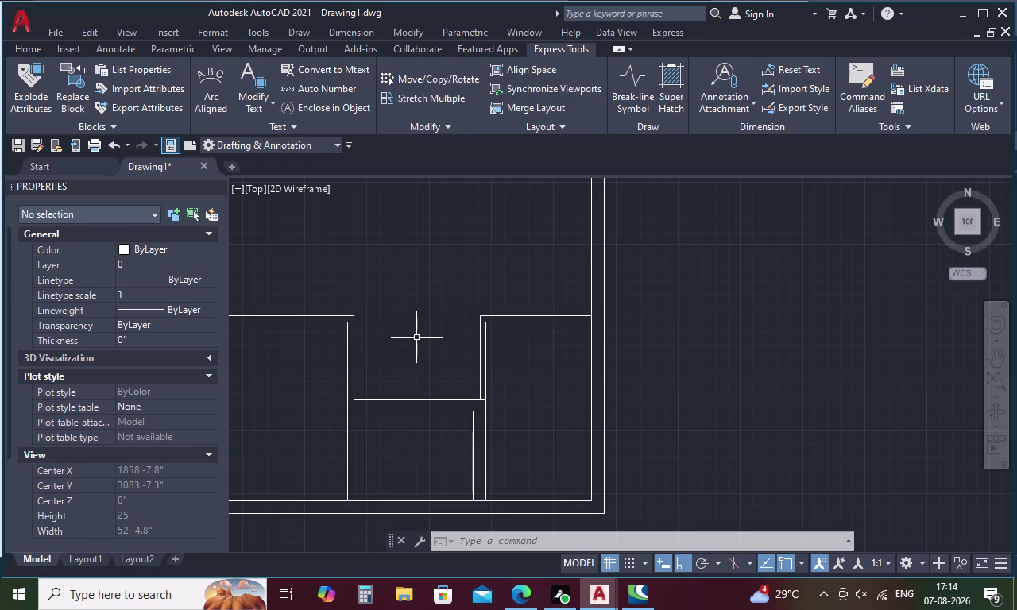
scroll(down, 3)
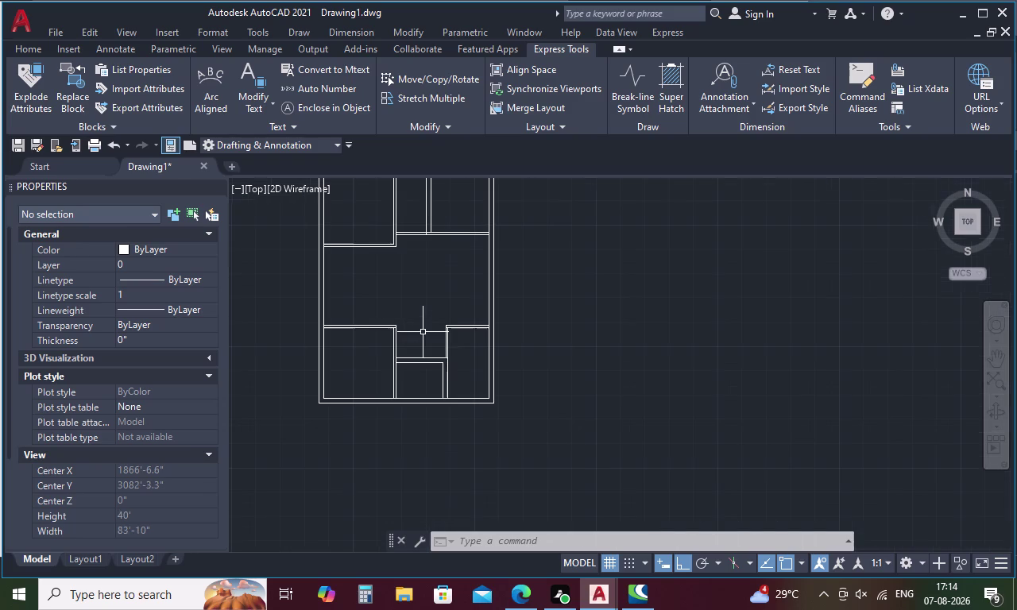
key(Escape)
key(d)
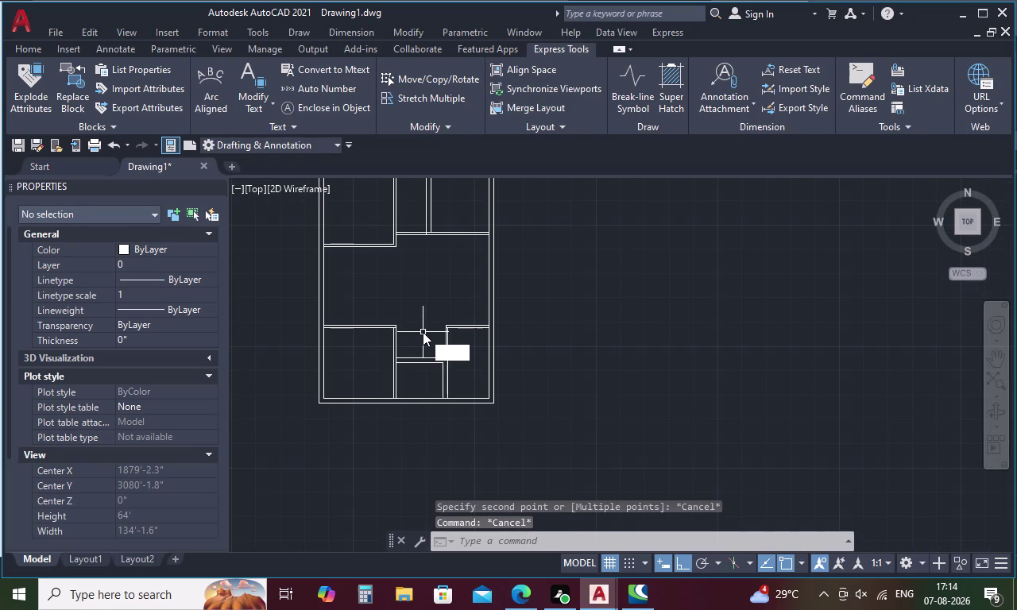
key(i)
key(space)
scroll(up, 3)
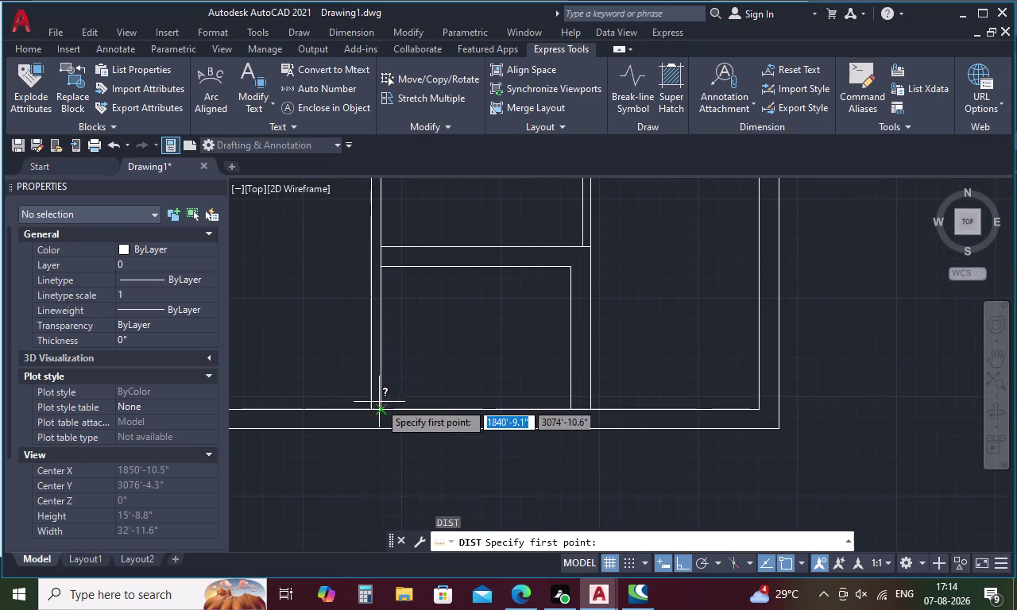
click(369, 415)
middle_drag(372, 303, 390, 439)
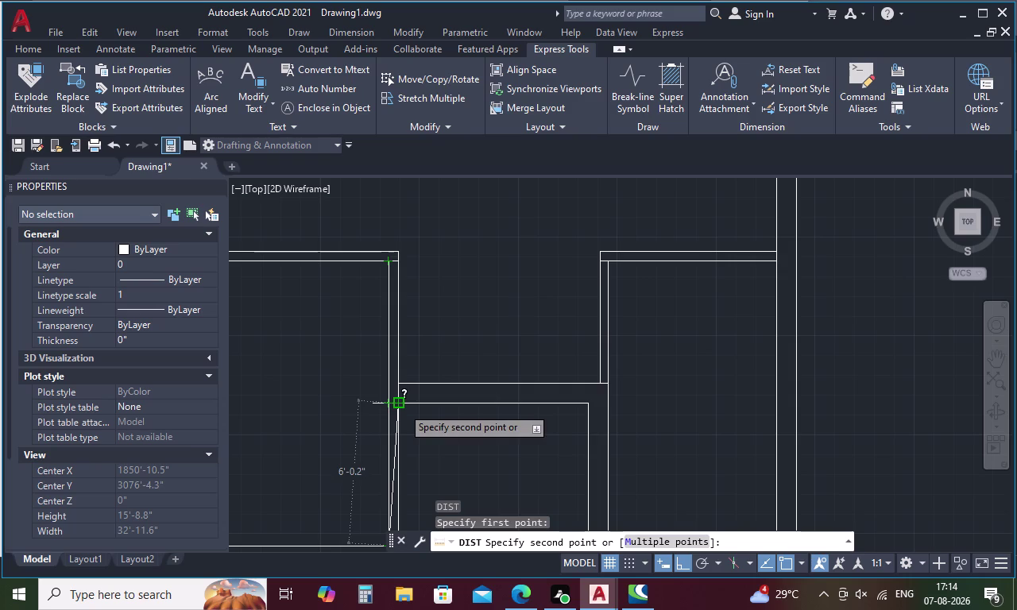
key(Escape)
scroll(down, 3)
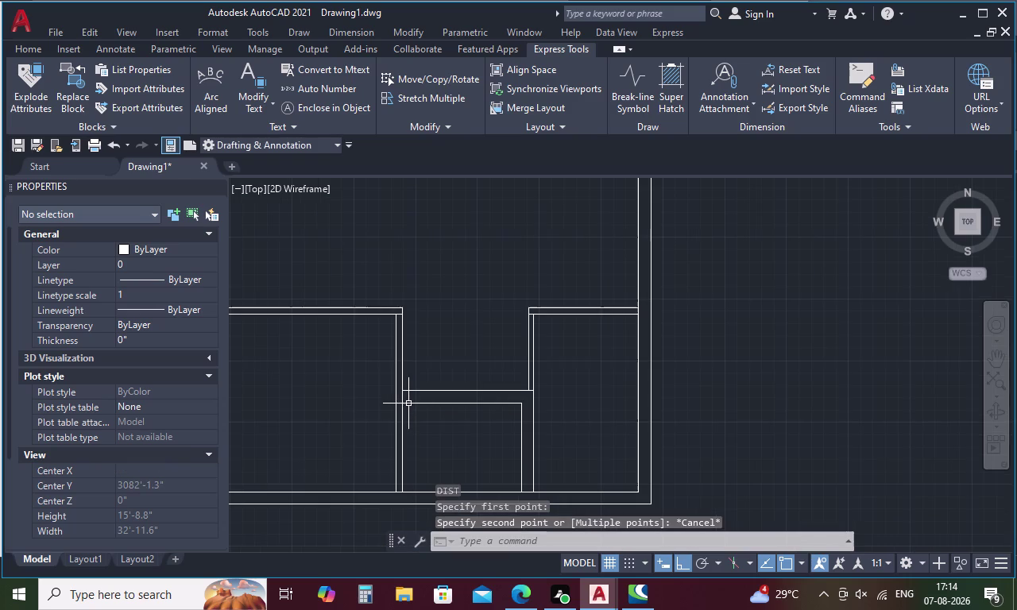
middle_drag(412, 404, 428, 335)
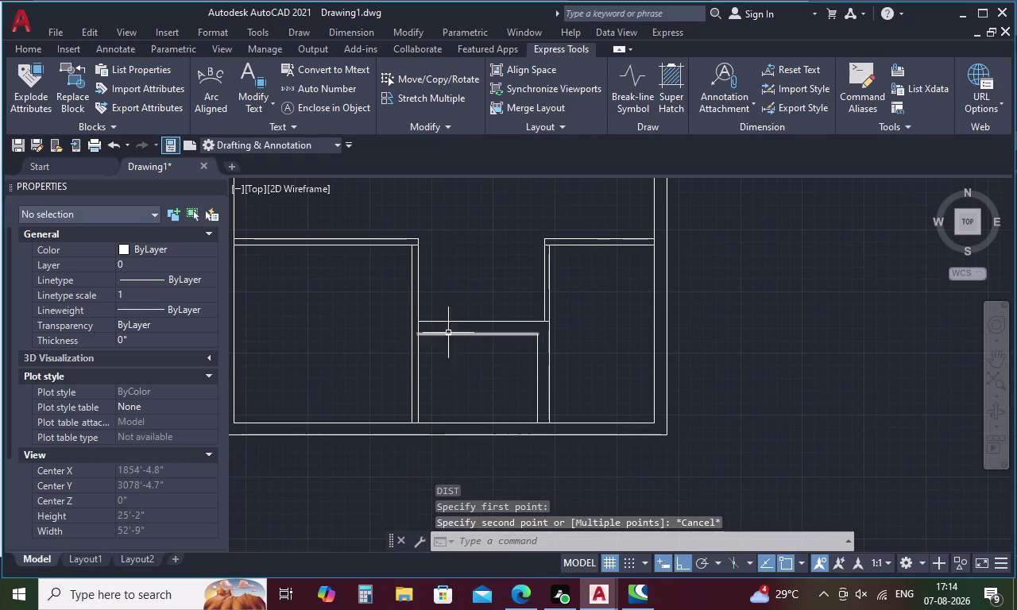
drag(477, 309, 471, 356)
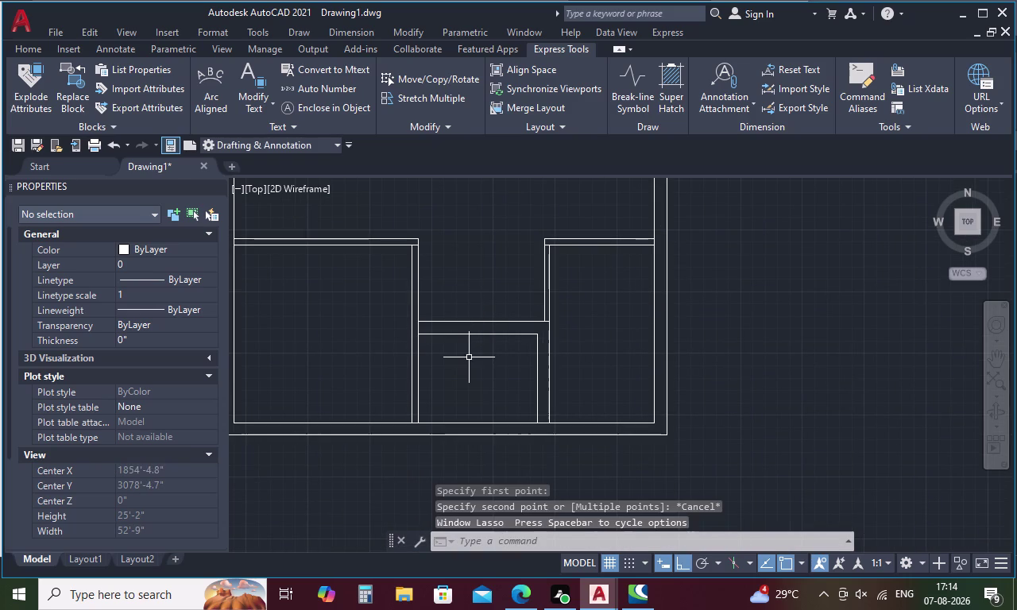
Delete the two short horizontal partition lines.
key(Escape)
drag(514, 288, 488, 365)
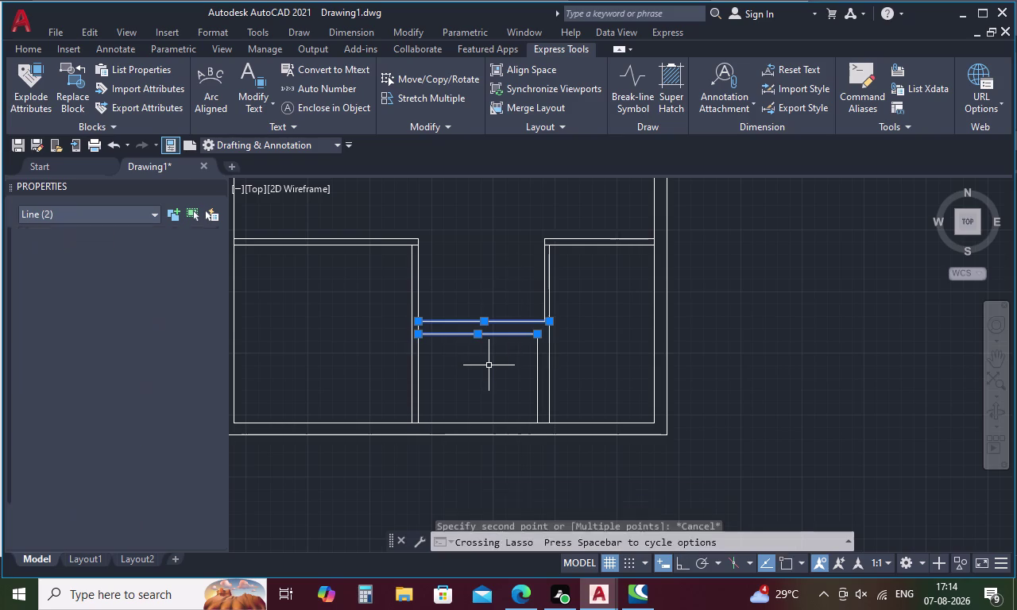
key(Delete)
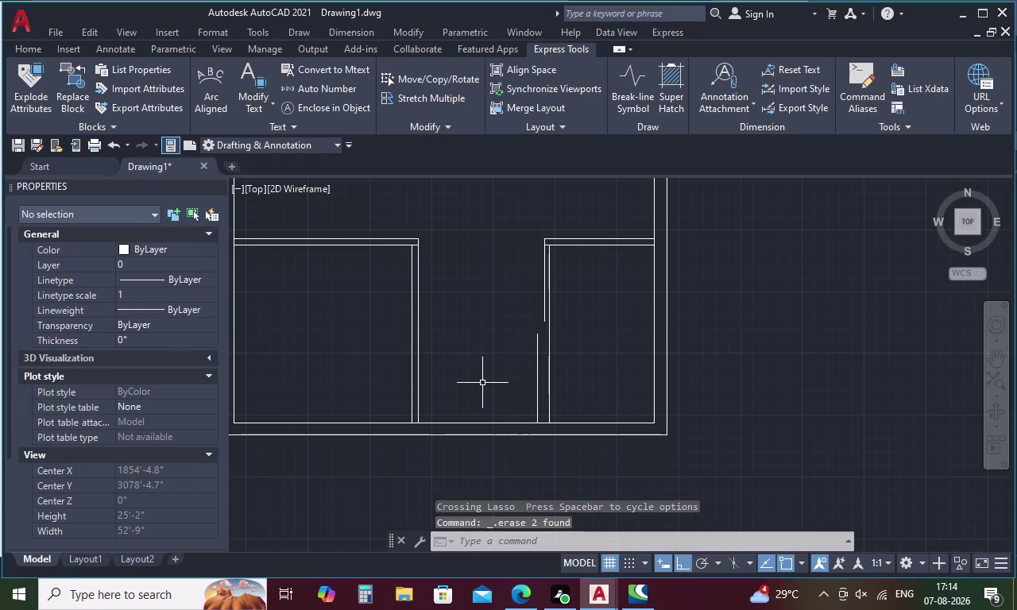
Attempt offsetting the bottom wall line with distance 6, then cancel it.
text(O)
key(space)
key(Escape)
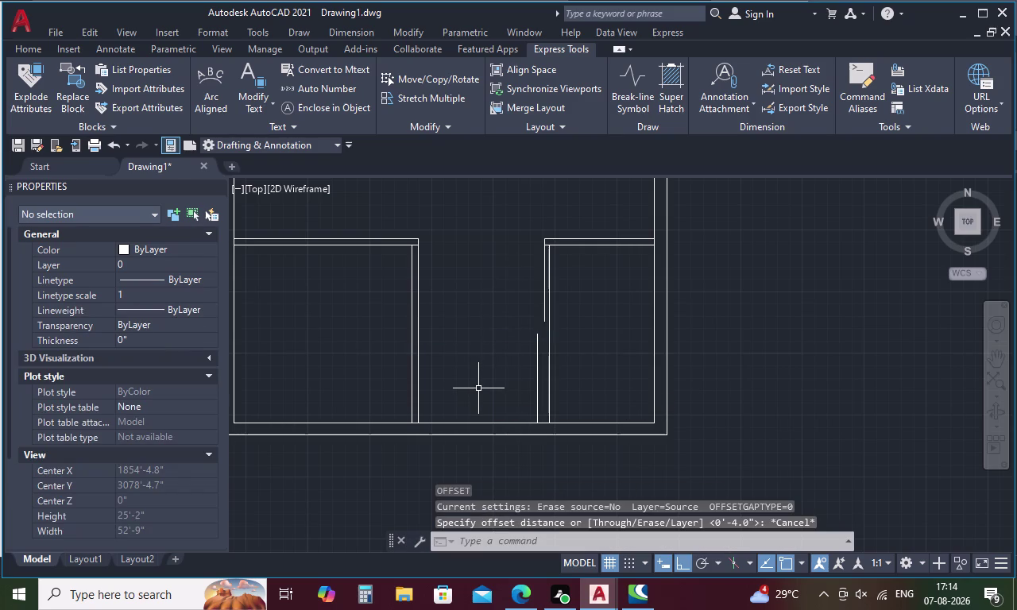
key(b)
key(Escape)
text(O)
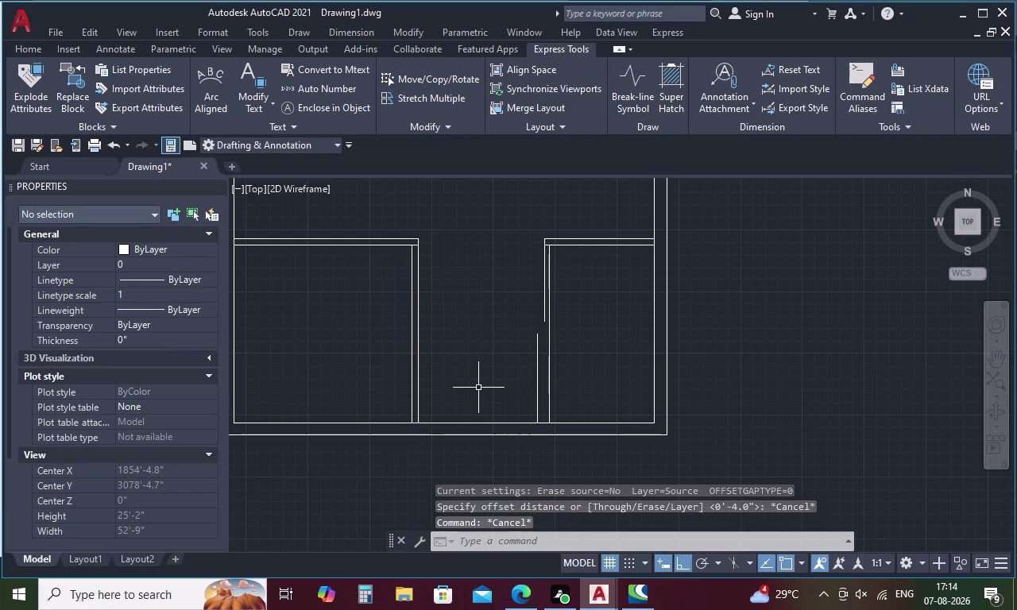
key(space)
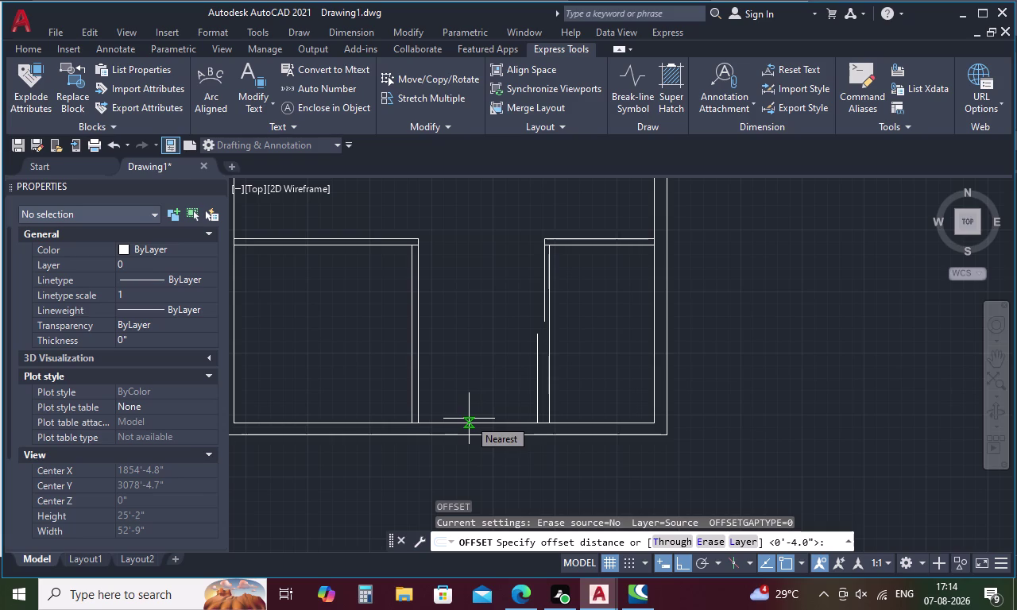
key(5)
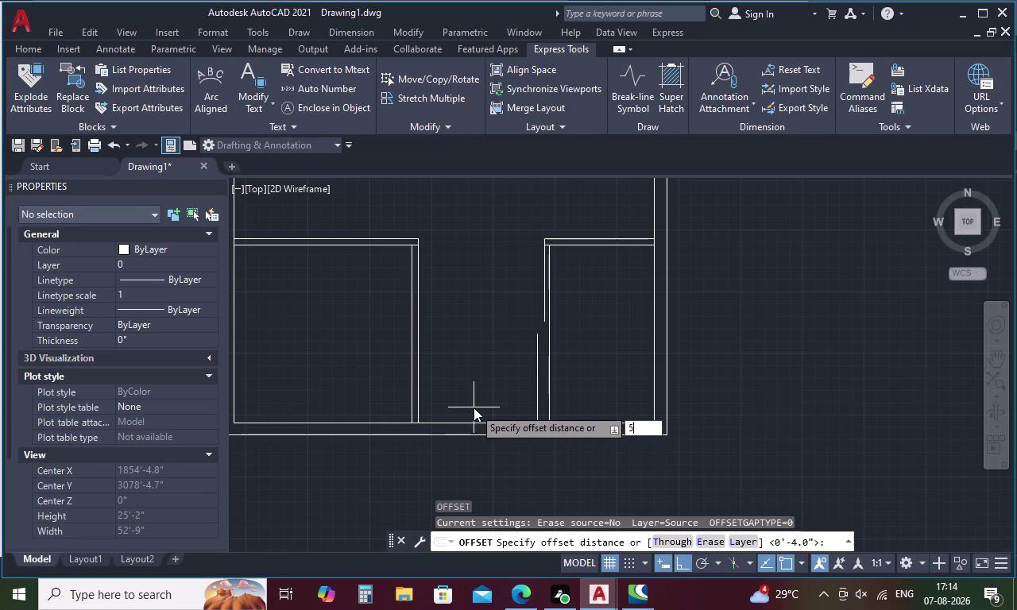
key(BackSpace)
text(6)
key(space)
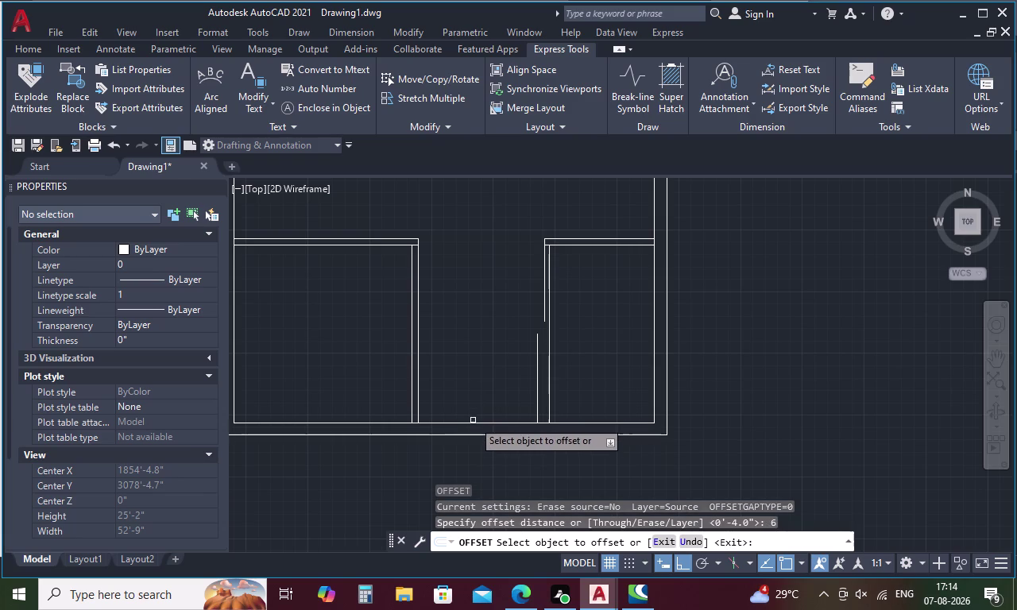
click(470, 434)
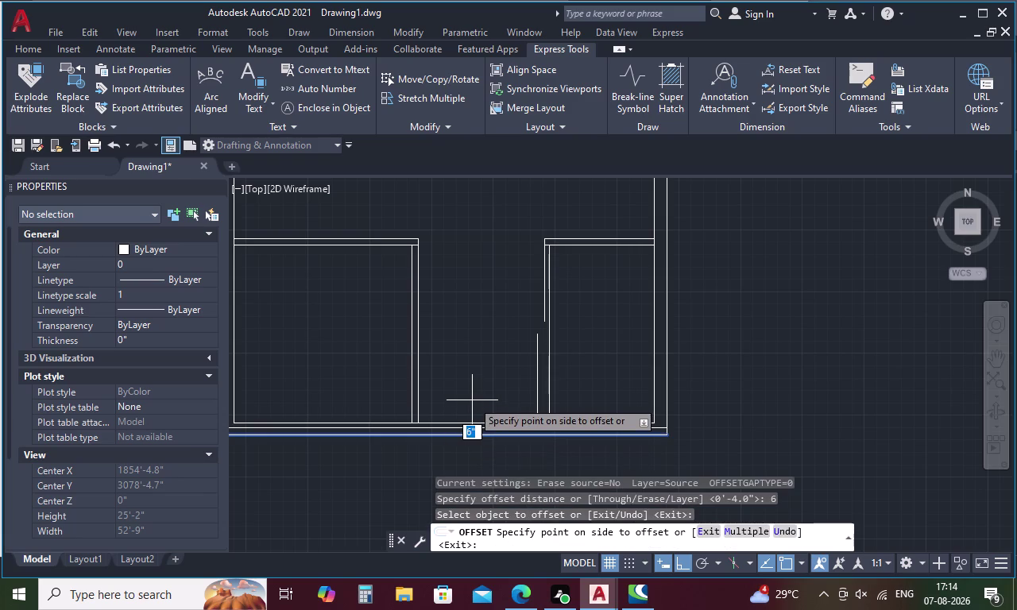
key(Escape)
Offset the bottom wall line 6' upward inside the plan as a guide line.
text(O)
key(space)
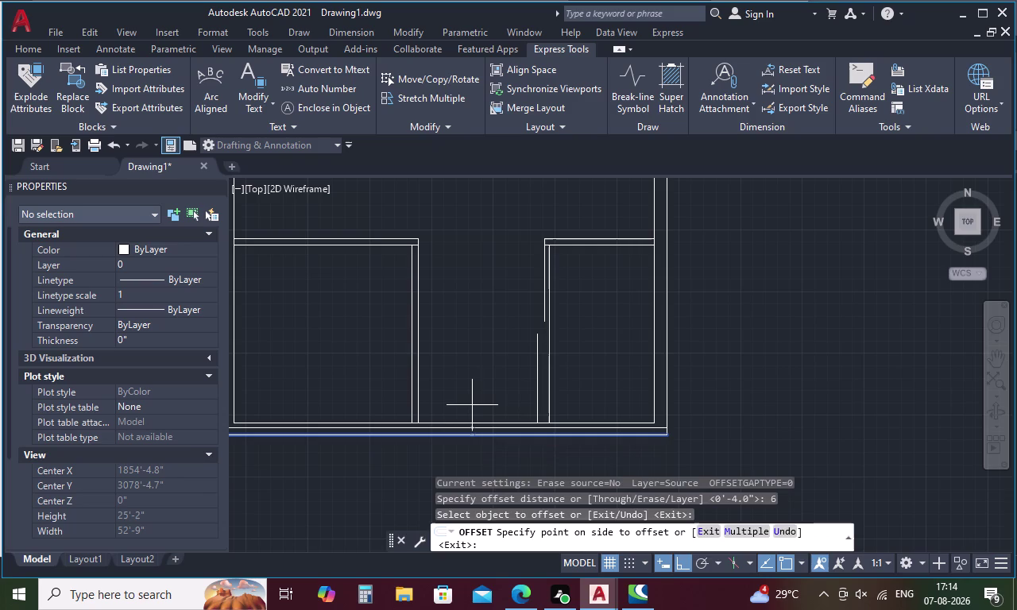
text(6)
text(')
key(space)
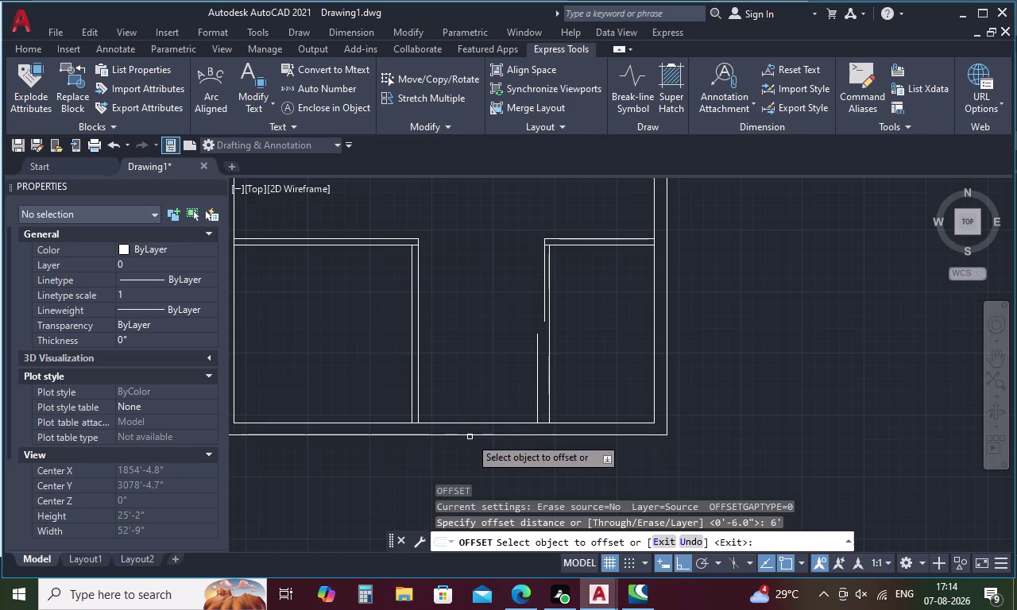
click(469, 437)
click(467, 391)
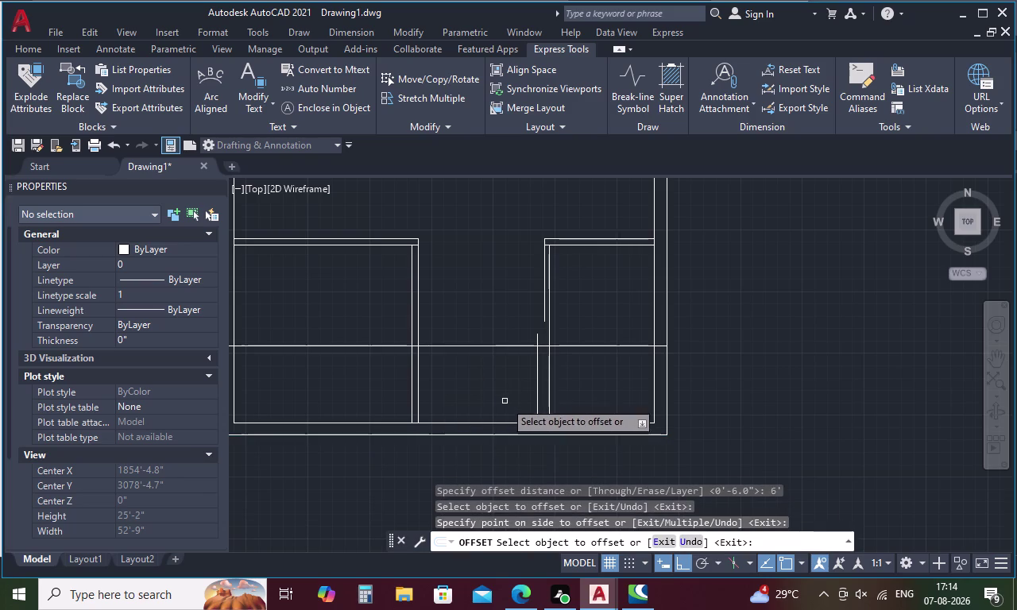
key(space)
key(Escape)
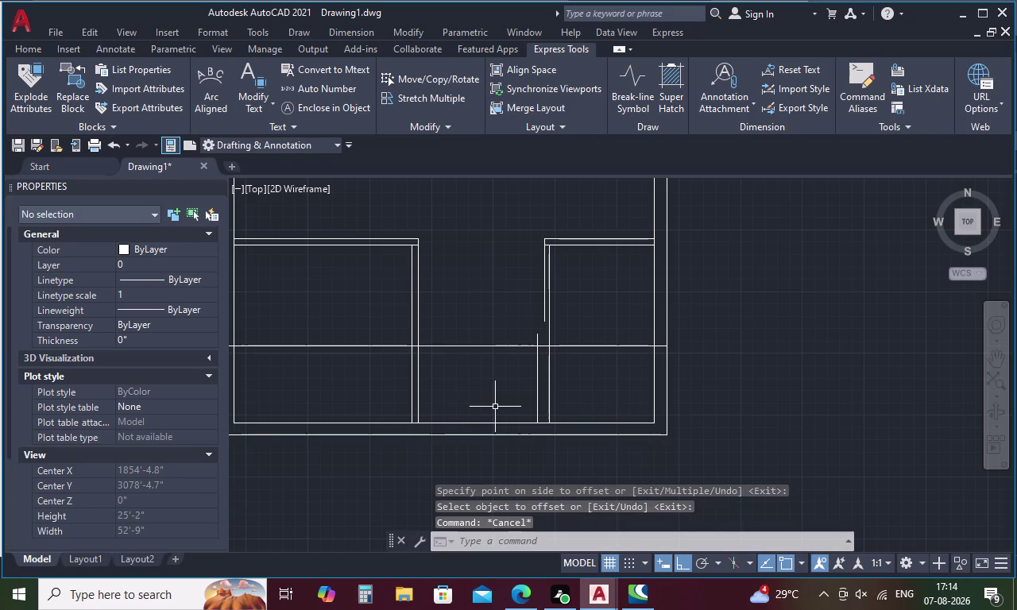
Trim the 6' guide line's excess past the short partition wall.
text(TR)
key(space)
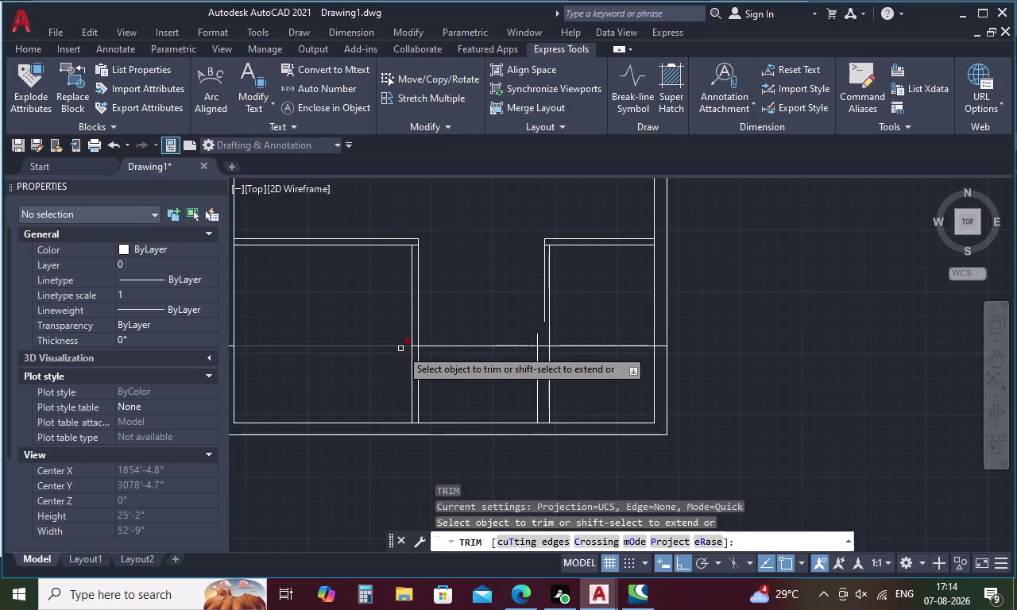
scroll(up, 3)
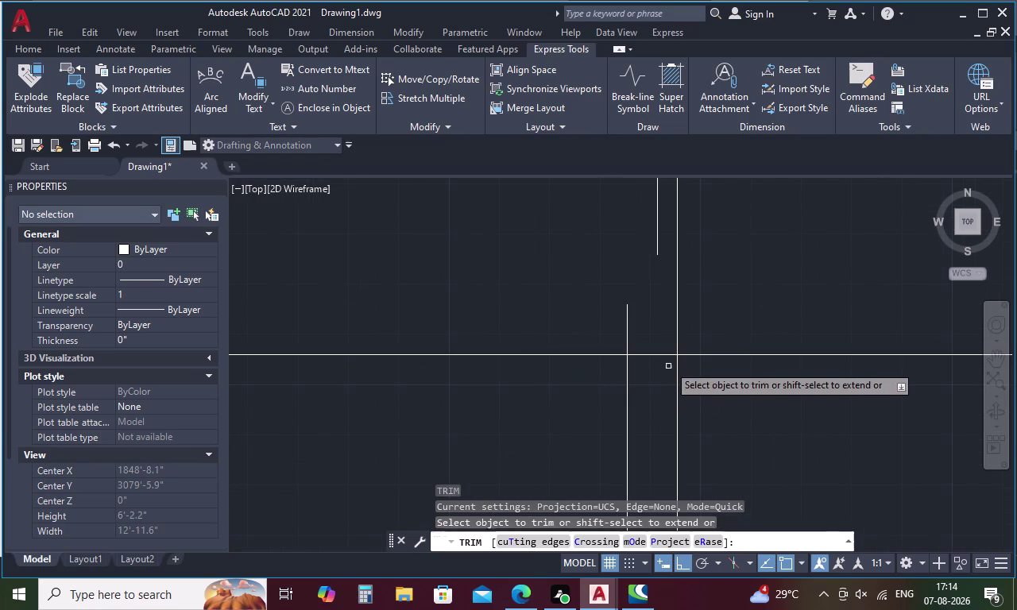
click(661, 355)
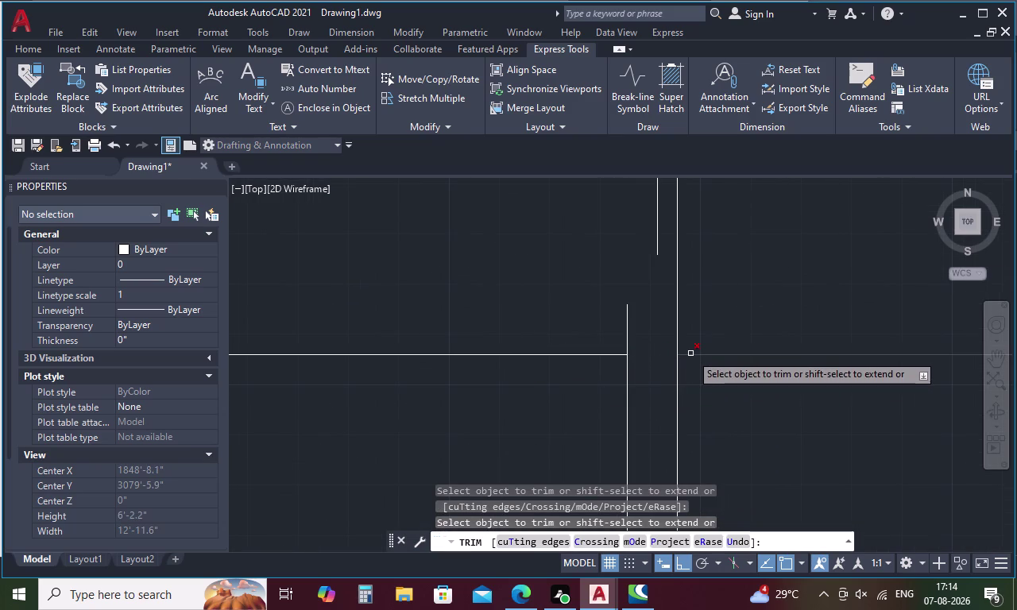
click(691, 353)
scroll(down, 3)
scroll(up, 3)
scroll(up, 3)
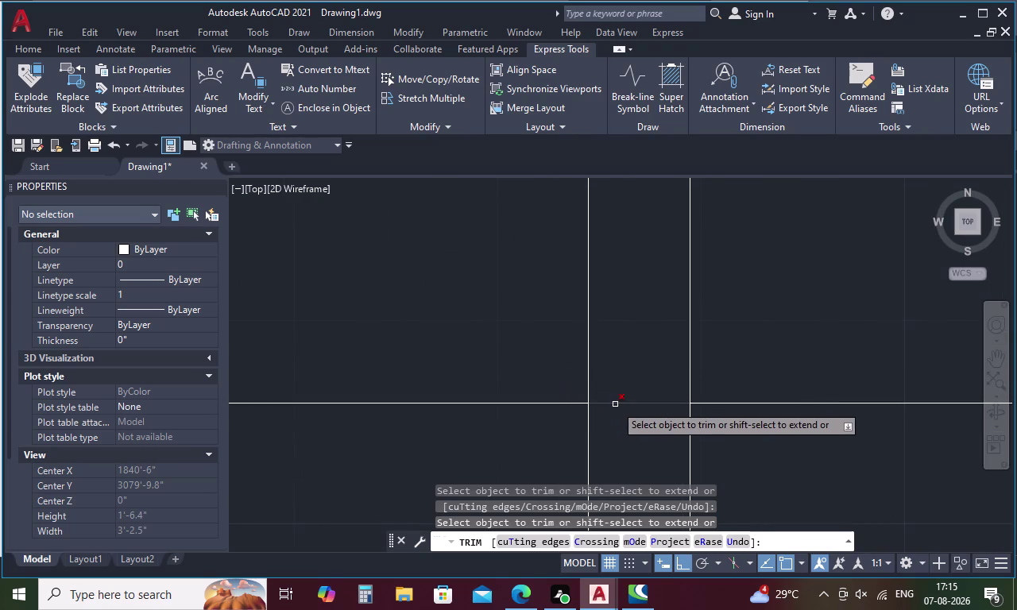
Trim the remaining guide line pieces inside the wall thickness.
click(615, 404)
click(556, 401)
drag(558, 387, 554, 414)
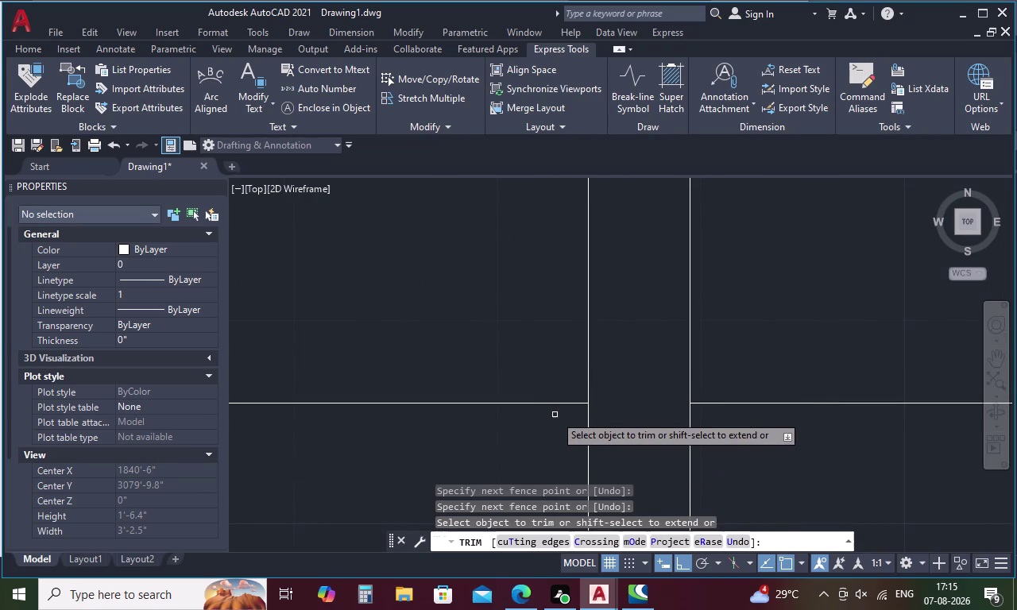
drag(558, 383, 539, 454)
scroll(down, 3)
scroll(down, 3)
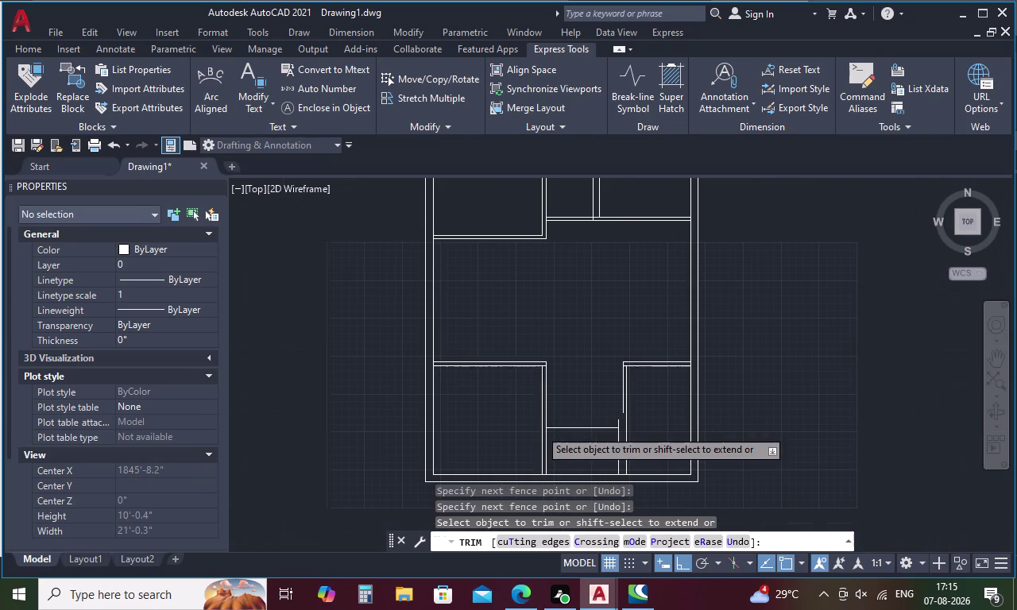
scroll(up, 3)
middle_drag(576, 436, 508, 425)
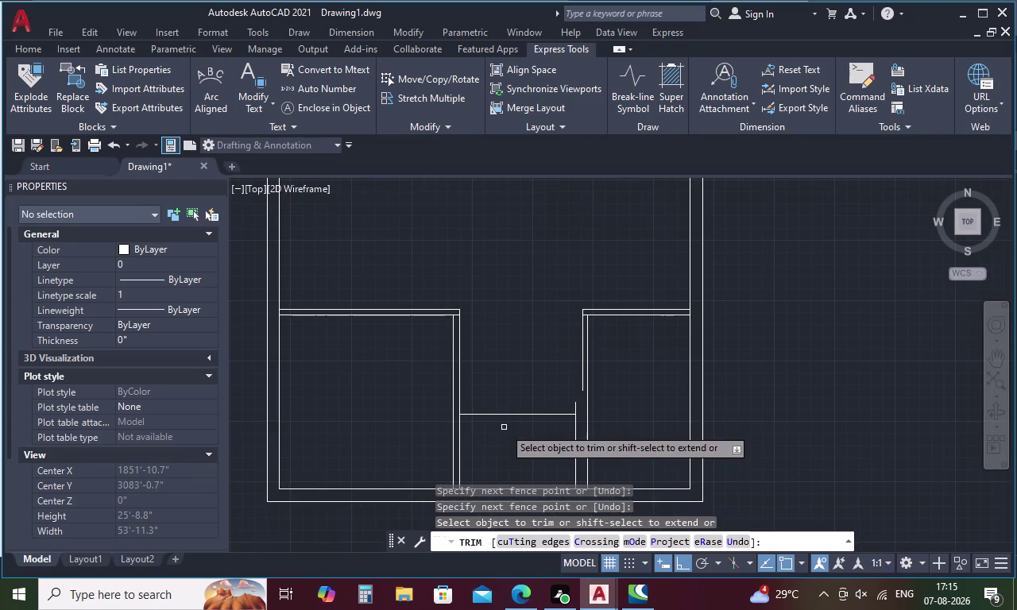
Offset the short horizontal partition line 10 inches upward to make a double-line wall.
key(Escape)
key(o)
key(space)
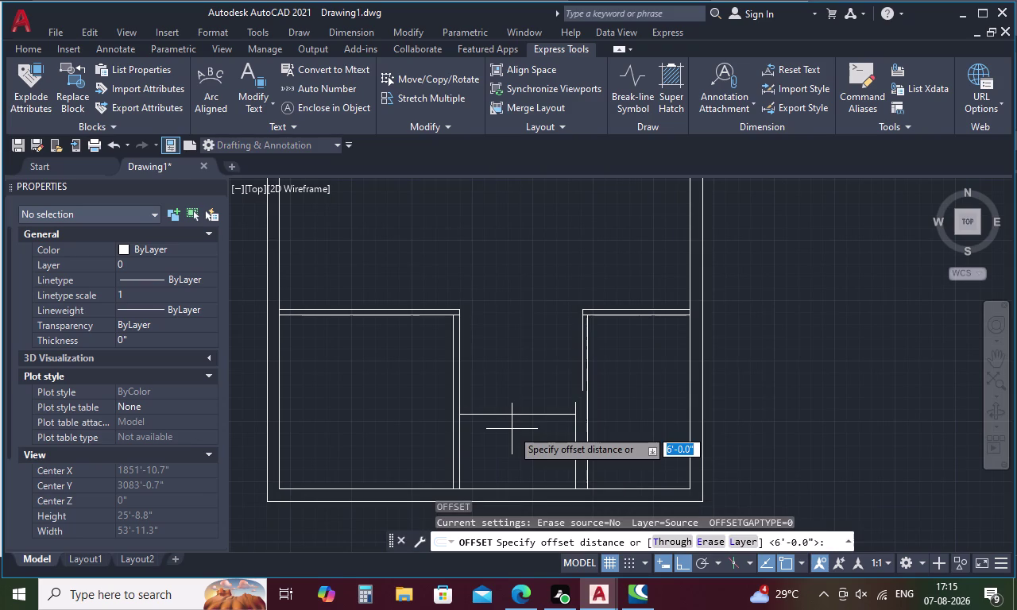
text(1)
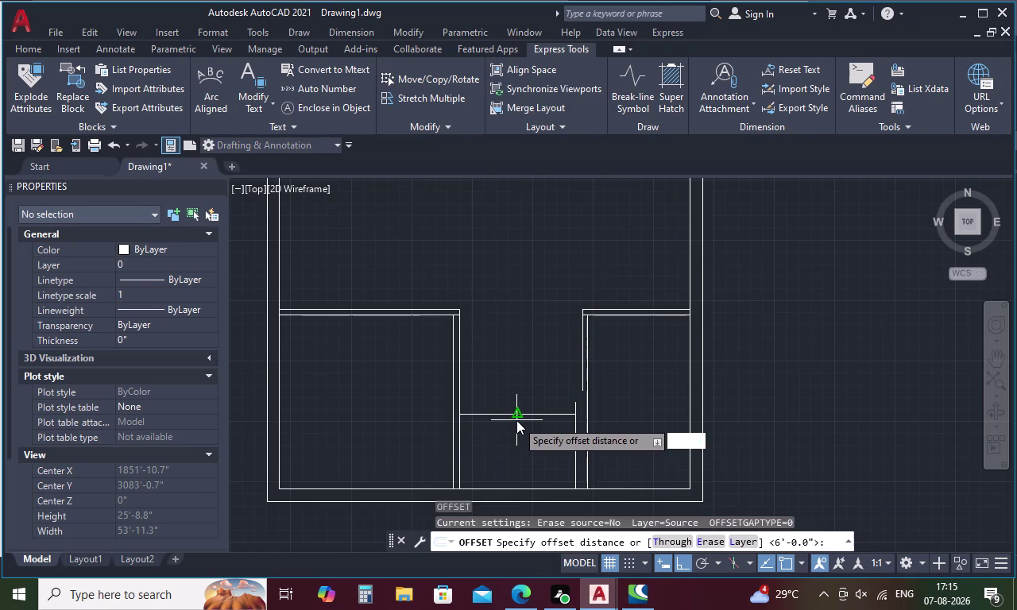
text(0)
key(space)
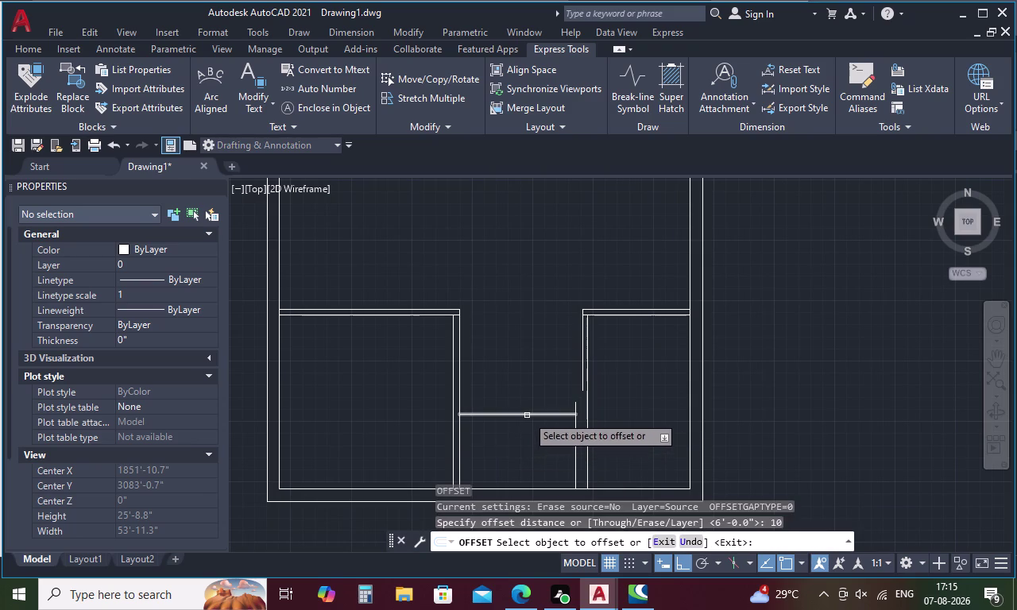
click(527, 415)
click(527, 387)
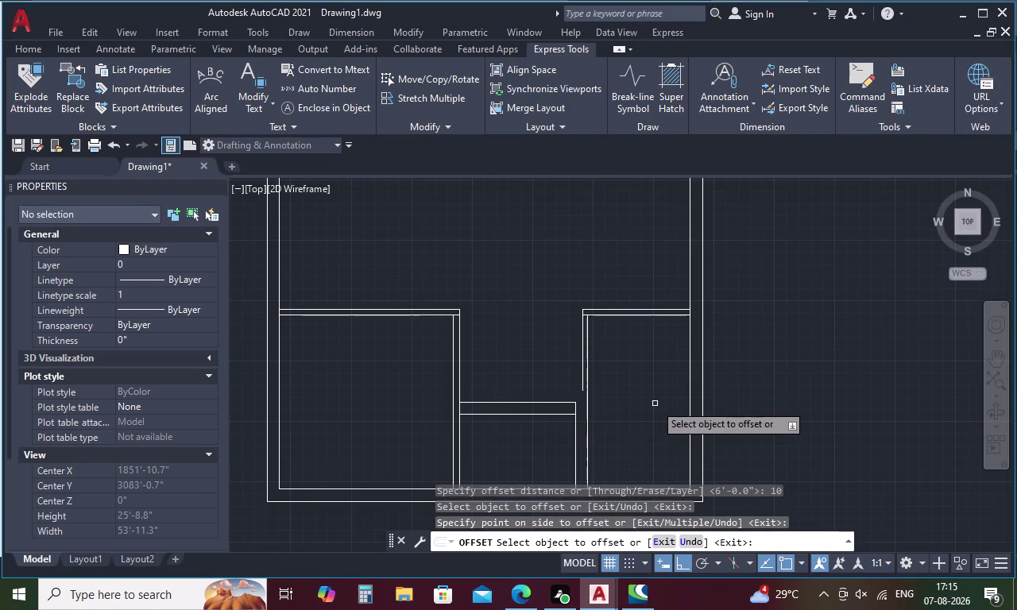
key(Escape)
text(EX)
key(space)
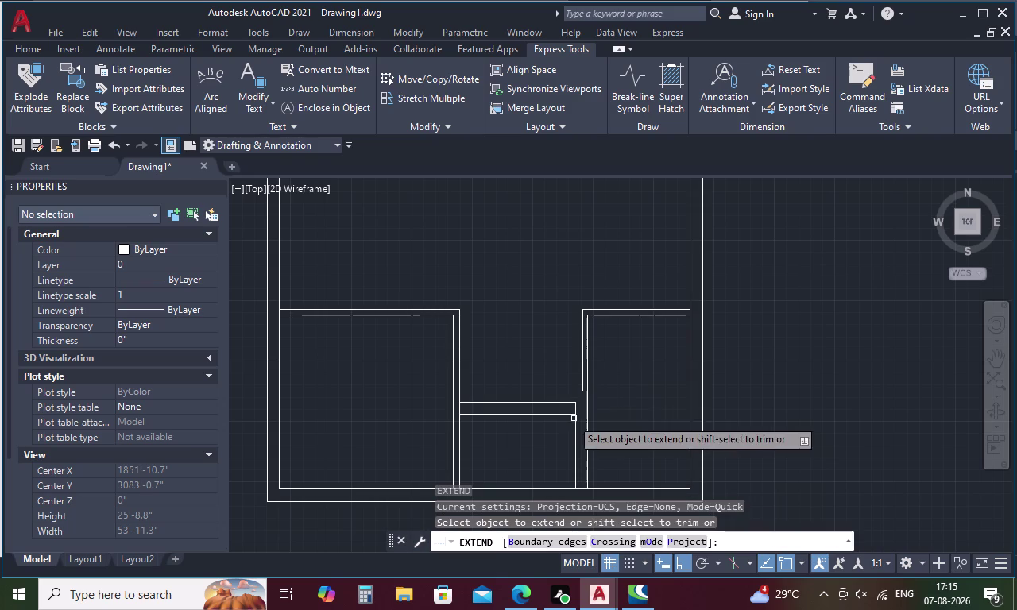
Extend the upper partition line and the adjoining vertical wall line so they meet.
click(555, 401)
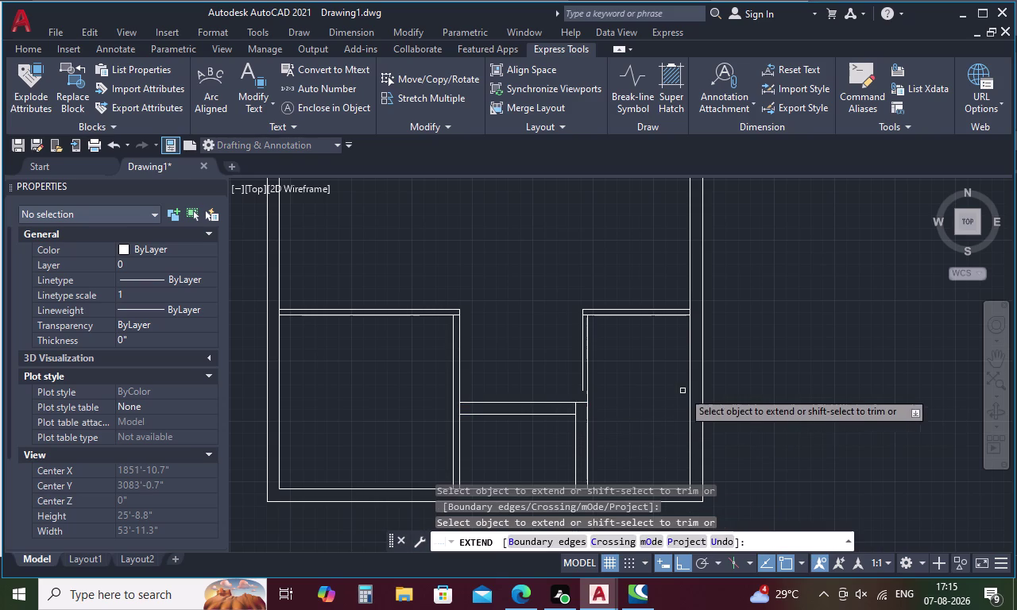
click(581, 379)
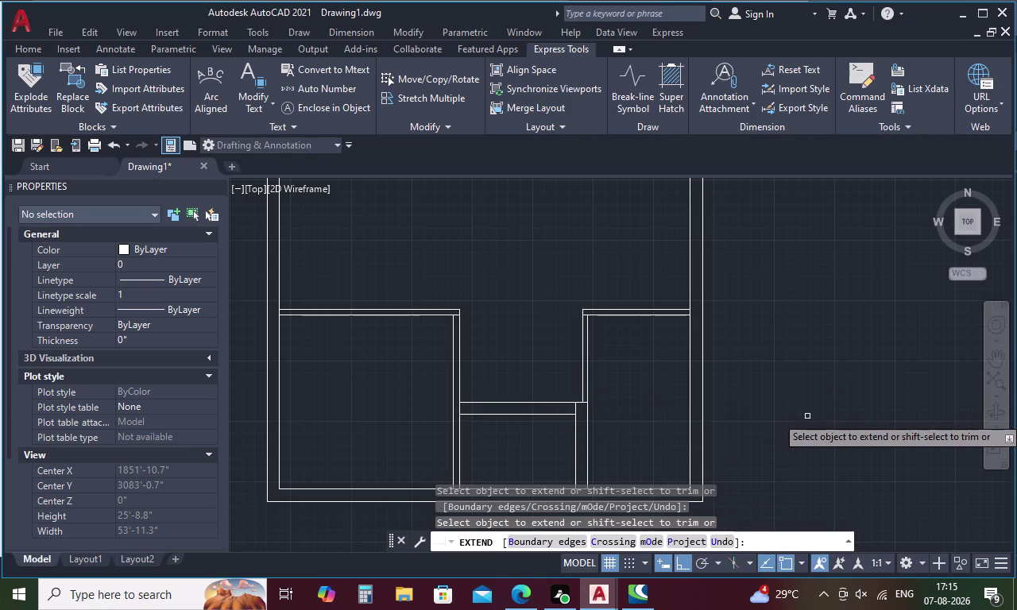
key(Escape)
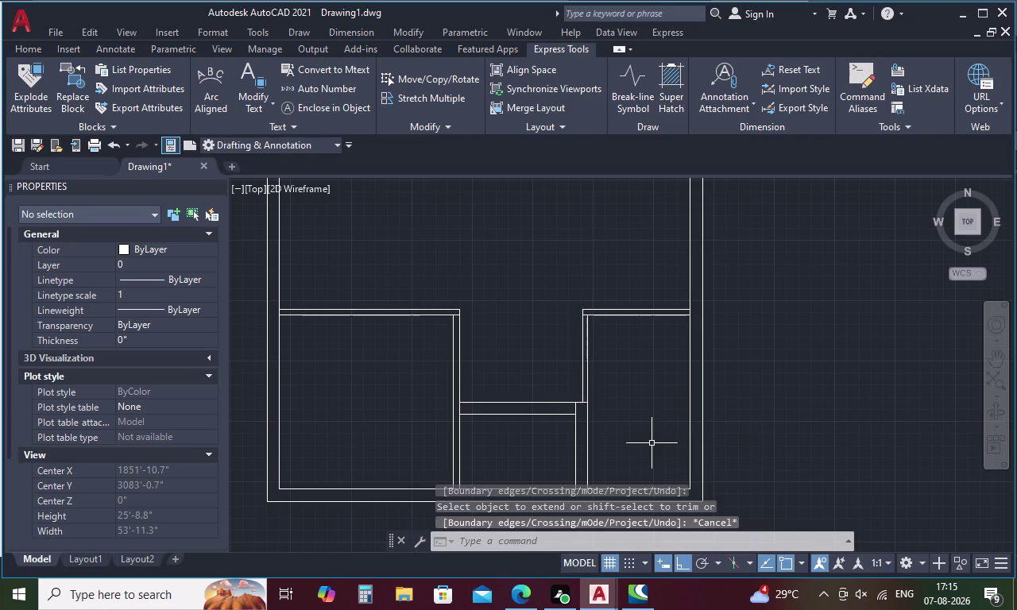
key(Escape)
middle_drag(646, 403, 637, 383)
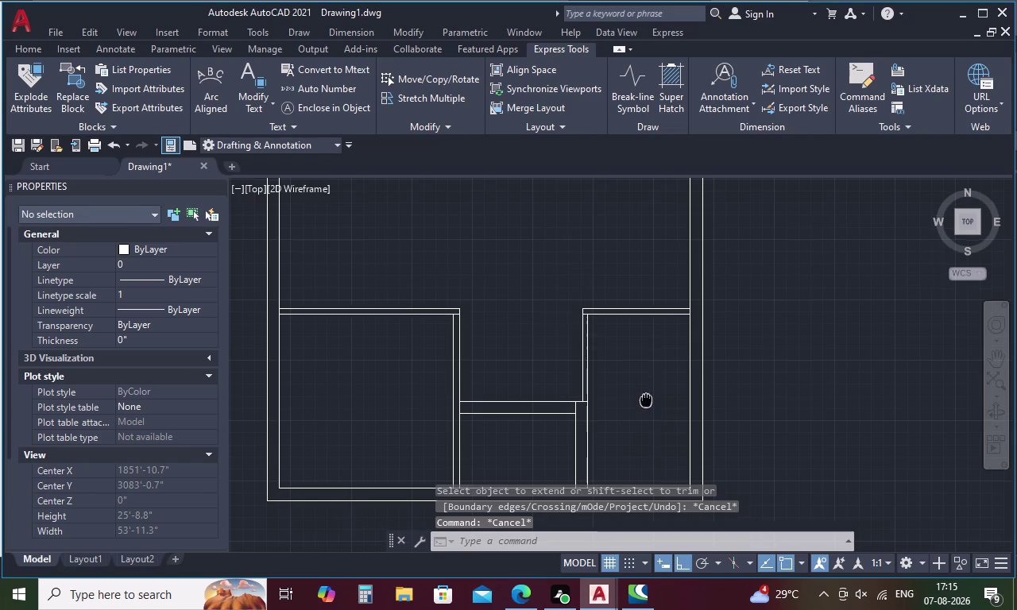
middle_drag(636, 384, 613, 329)
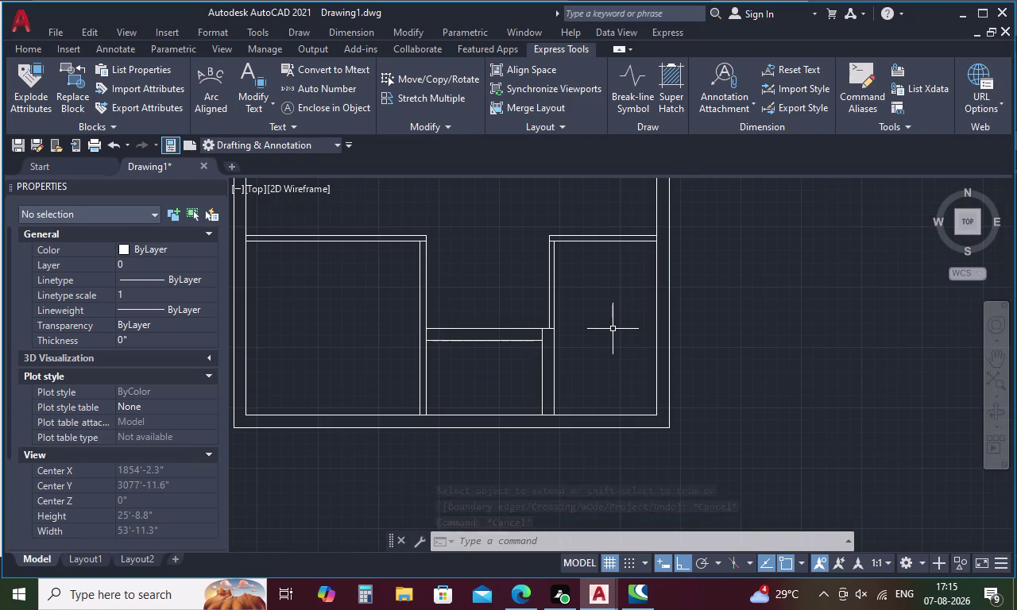
key(Escape)
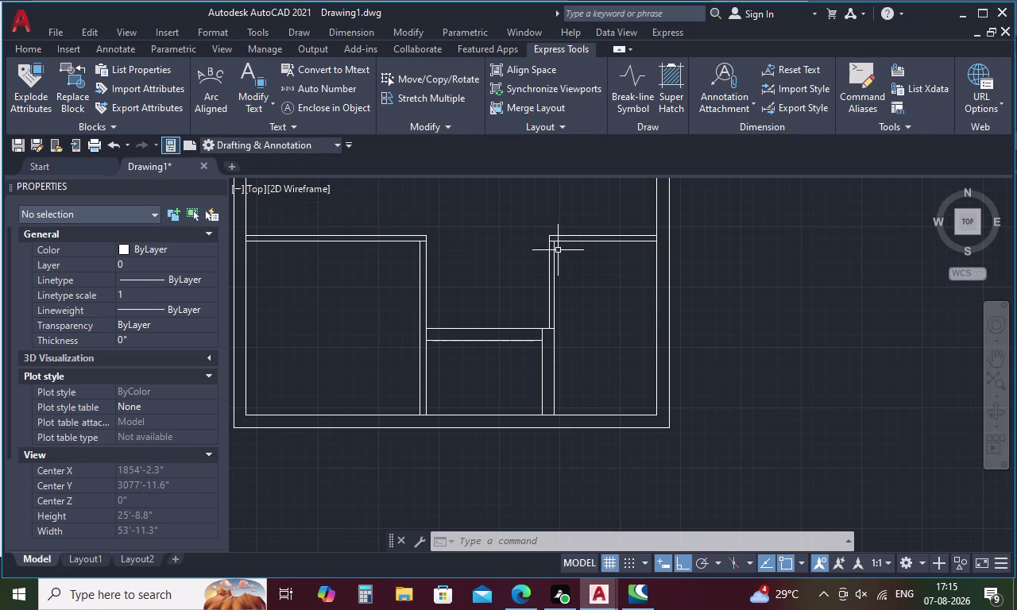
scroll(up, 3)
key(Escape)
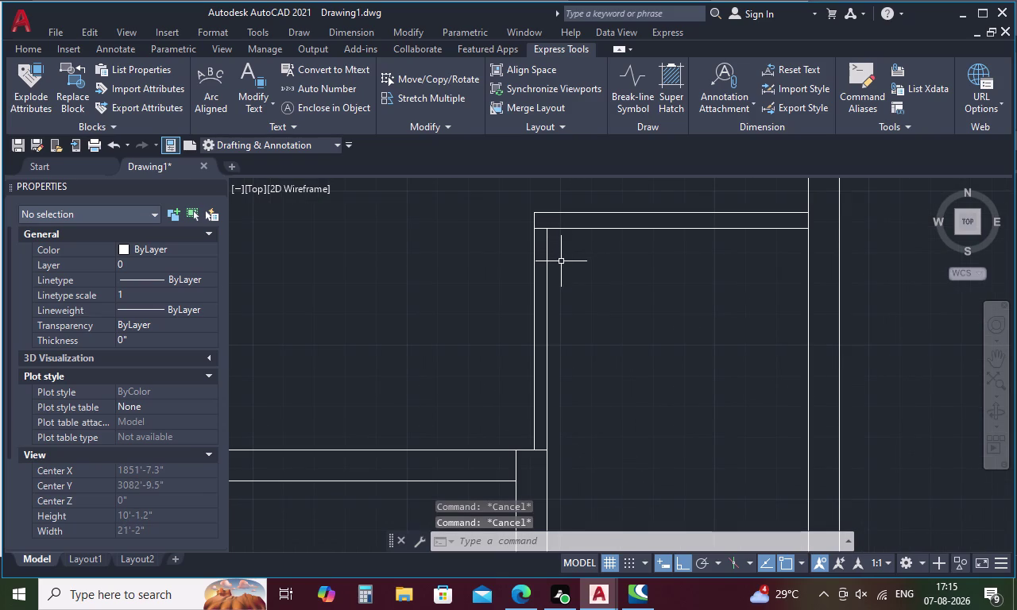
text(O)
key(space)
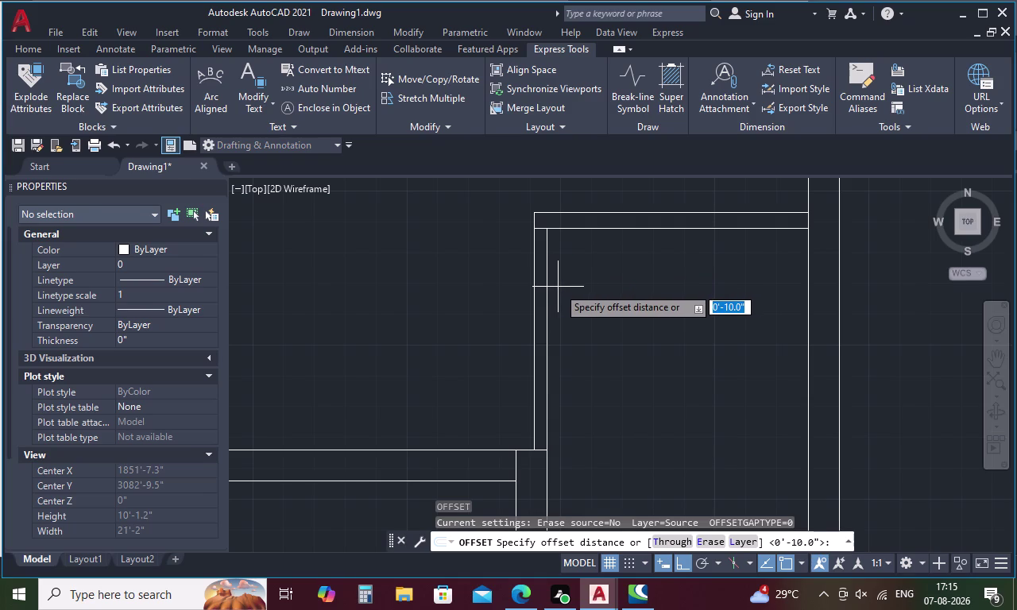
key(Escape)
text(DI)
key(space)
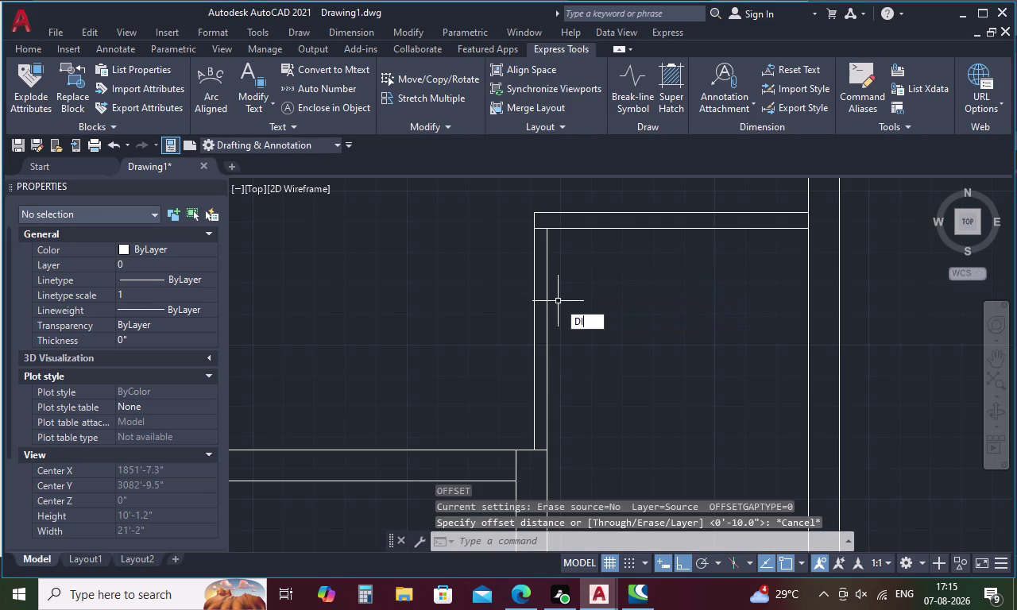
click(547, 230)
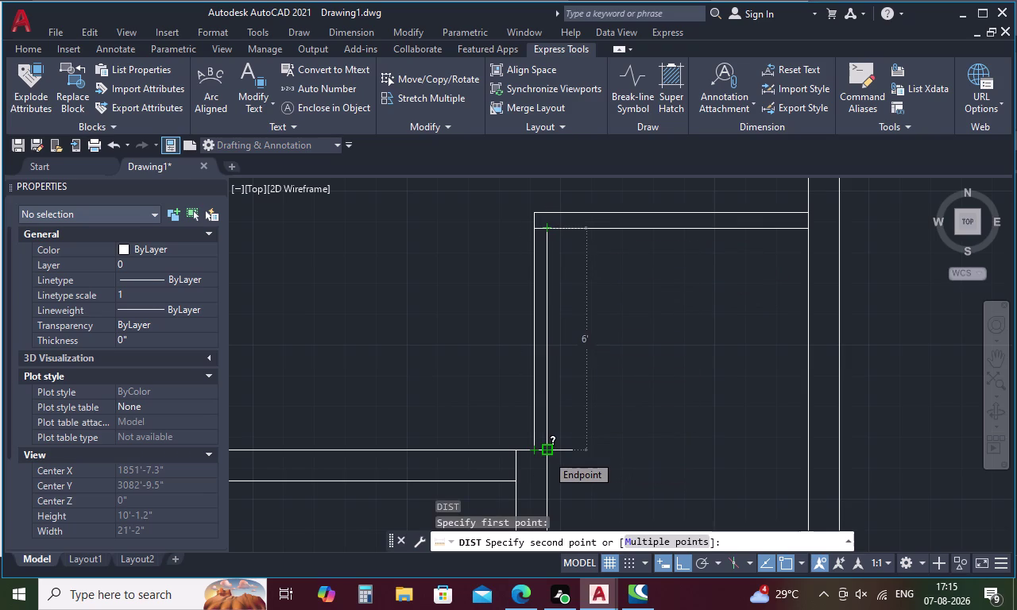
key(Escape)
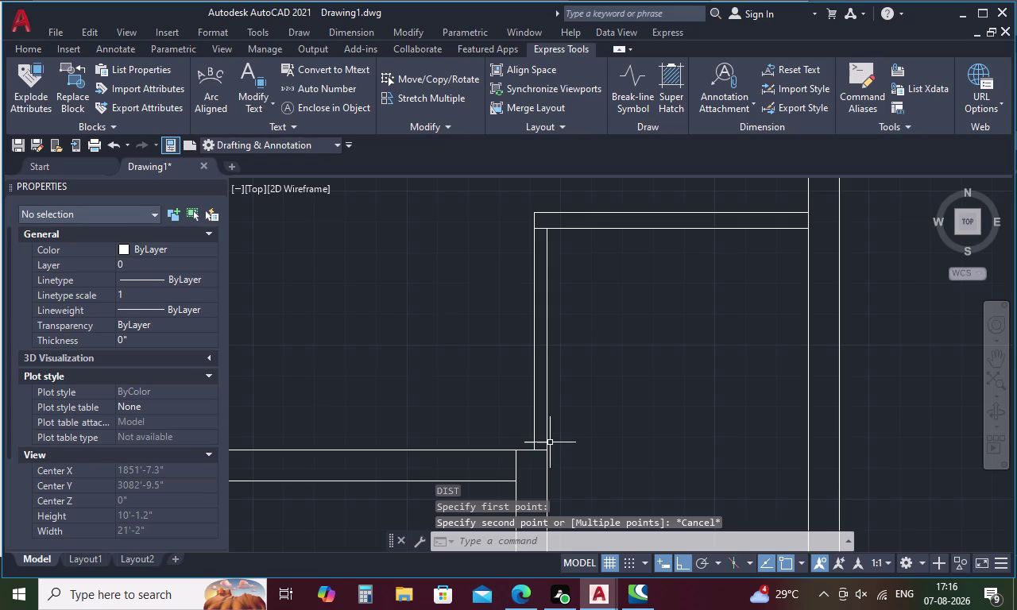
text(D)
text(I)
key(space)
key(3)
text(')
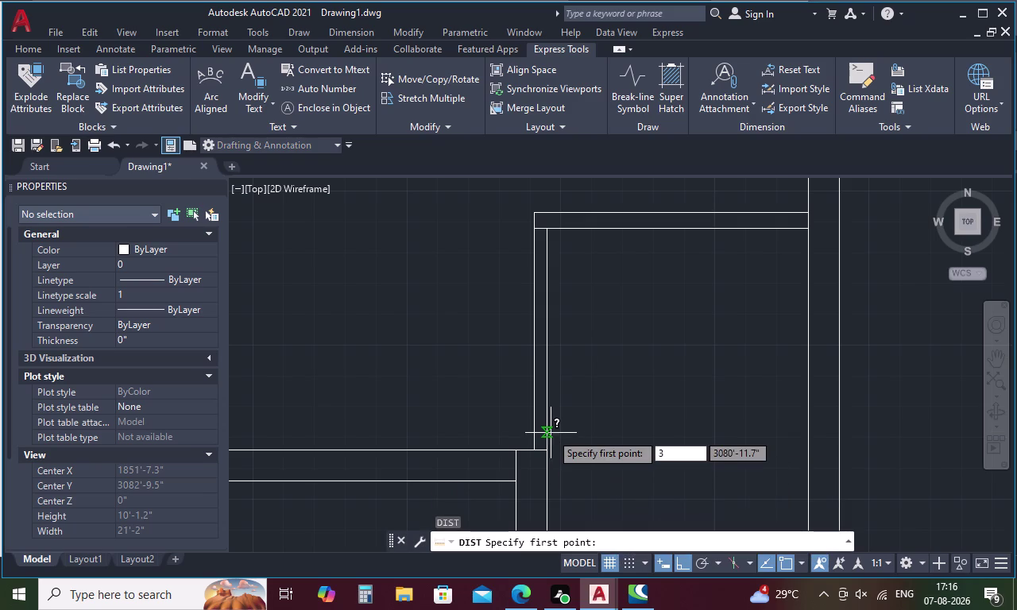
key(space)
key(Escape)
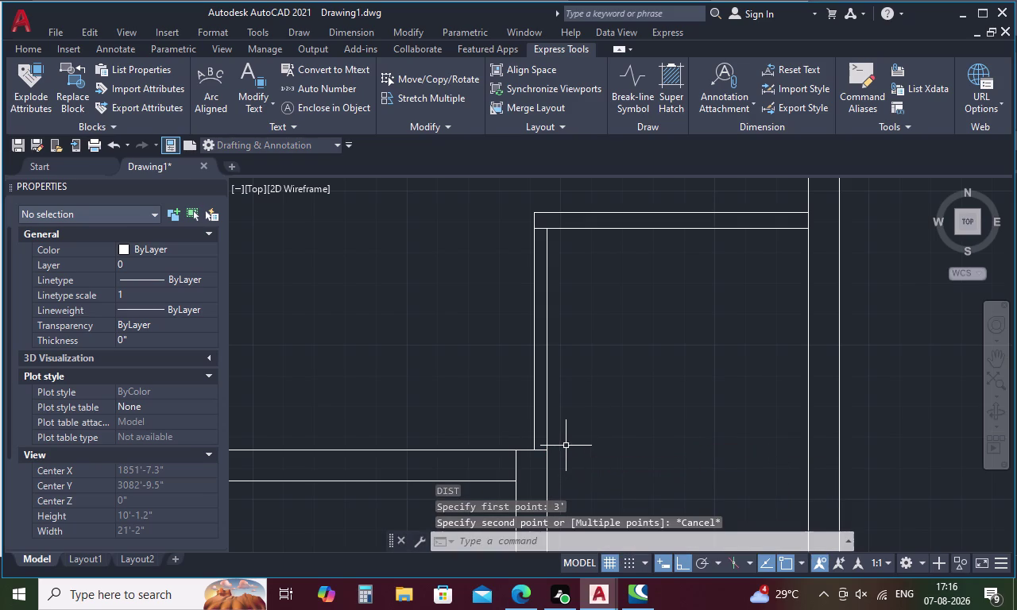
text(DI)
key(space)
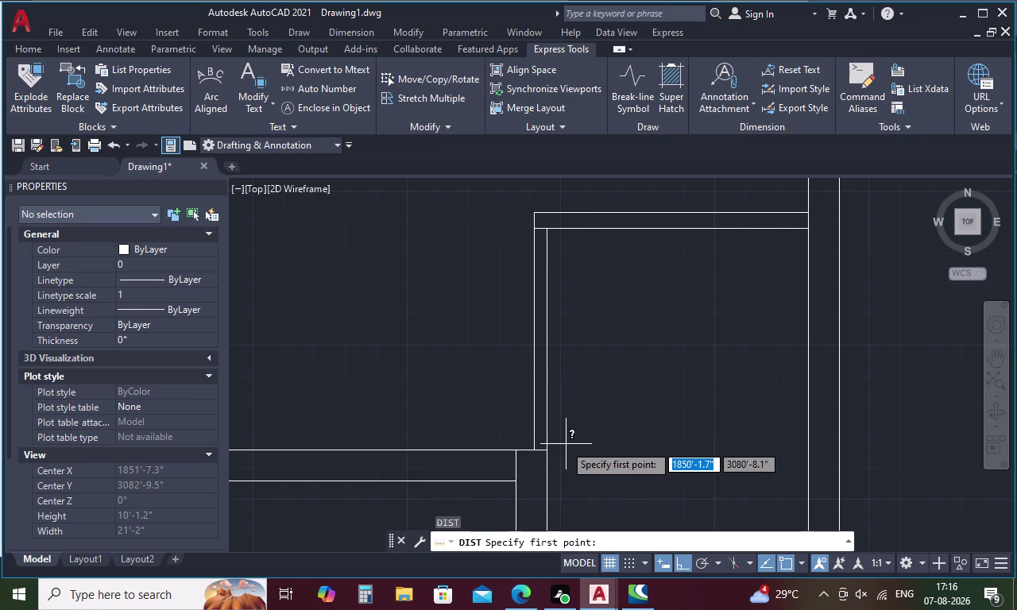
text(TK)
key(space)
click(537, 446)
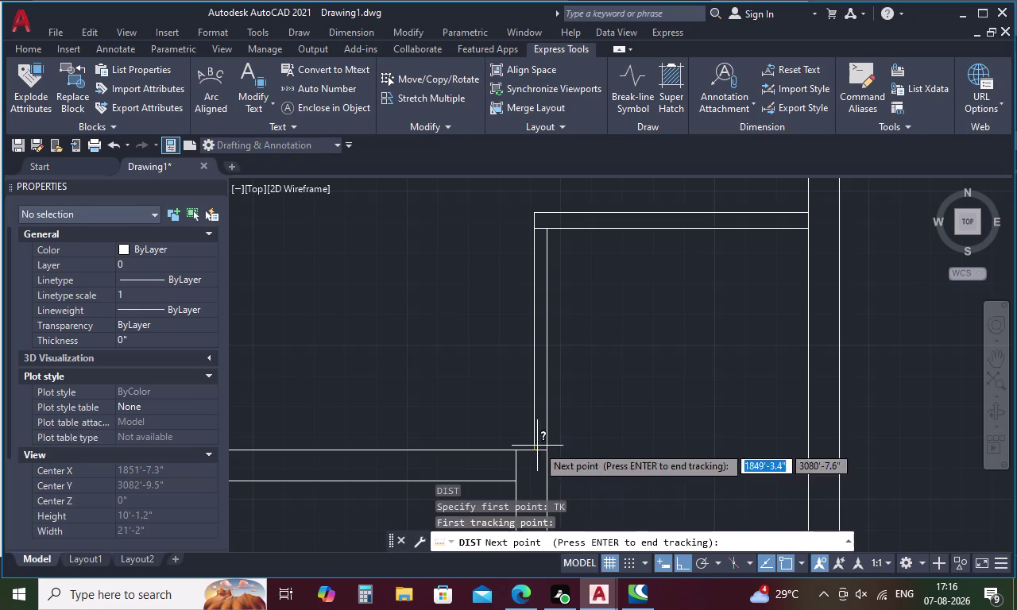
text(3')
key(space)
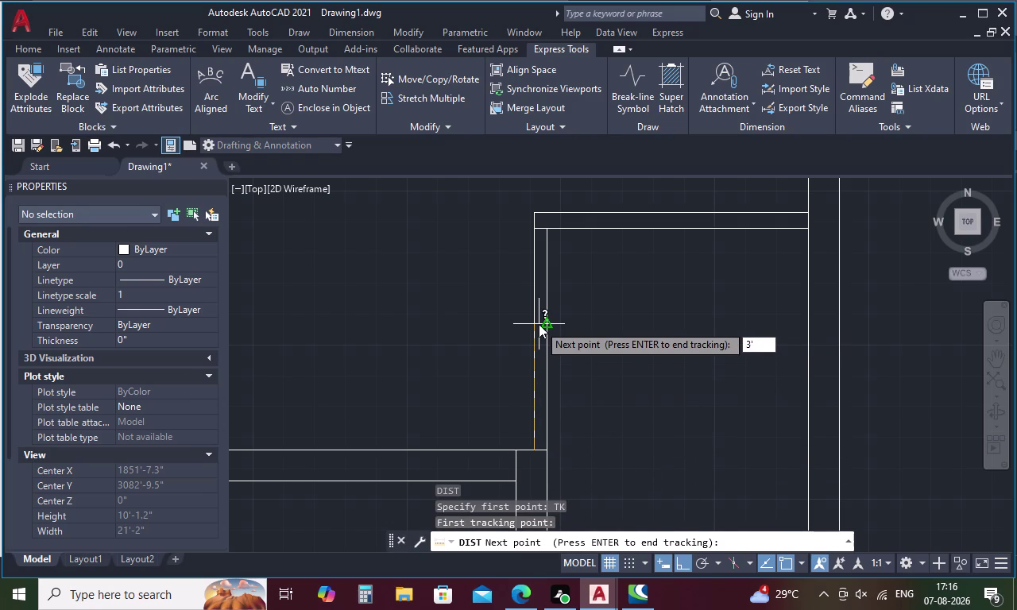
key(space)
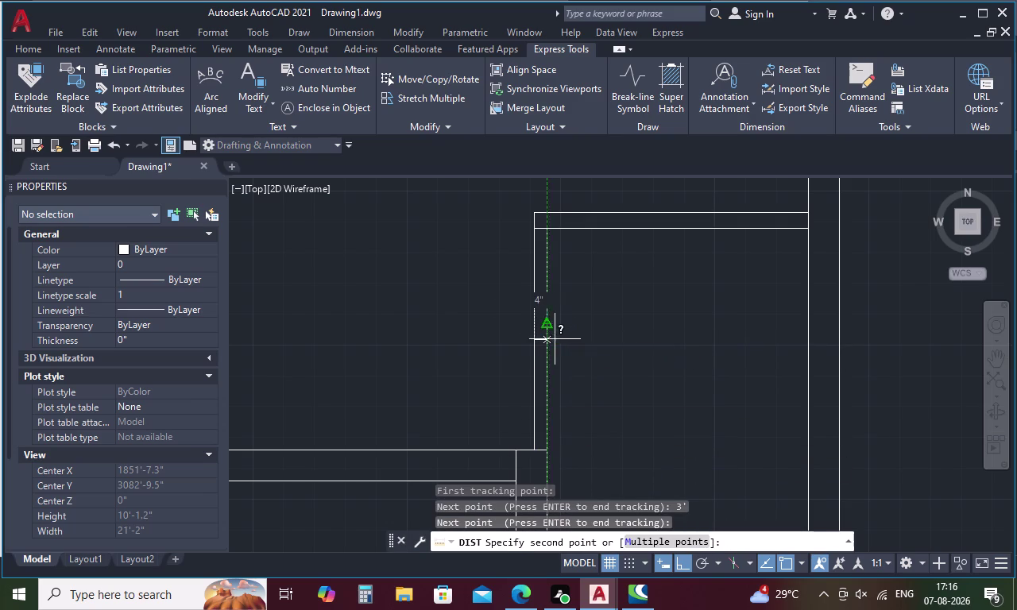
click(547, 341)
key(Escape)
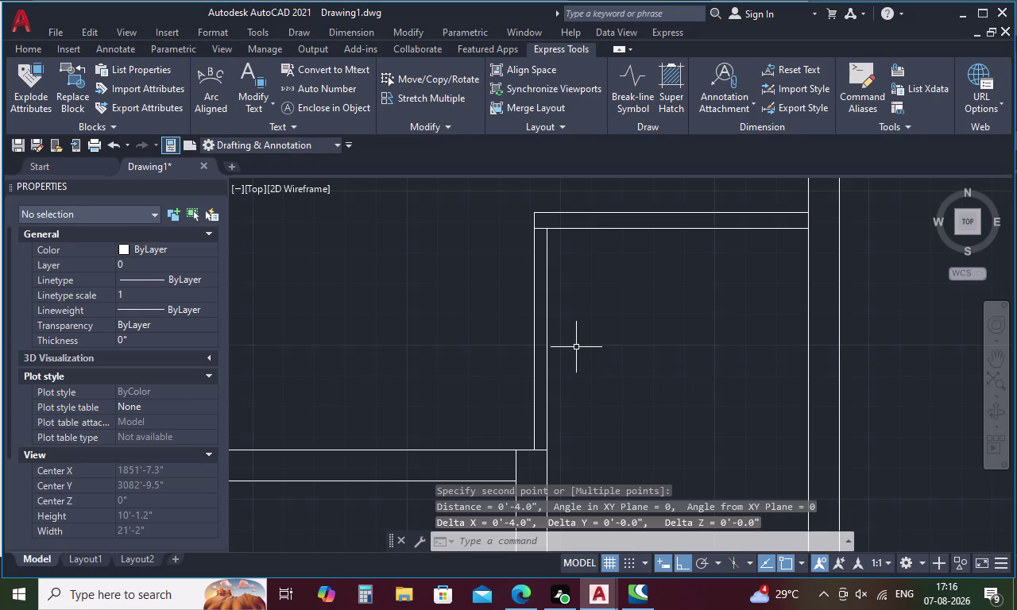
text(D)
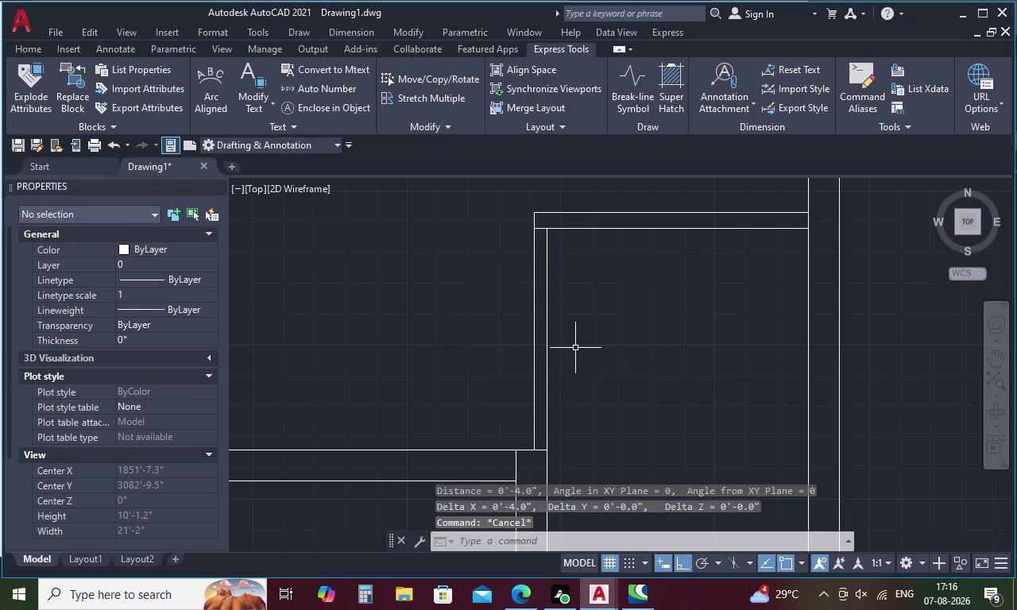
text(I)
key(space)
text(TK)
key(space)
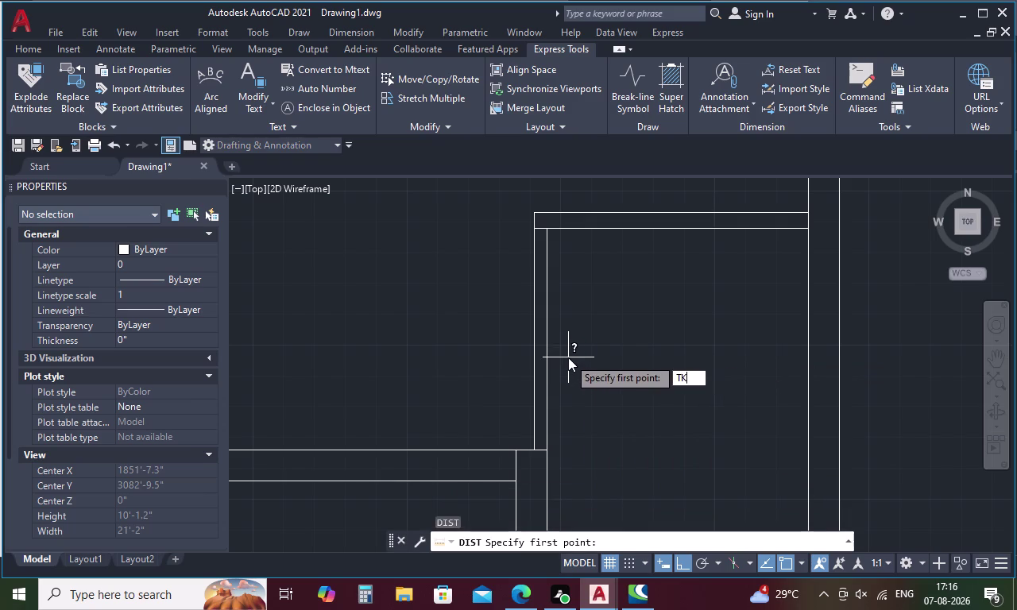
drag(537, 446, 539, 438)
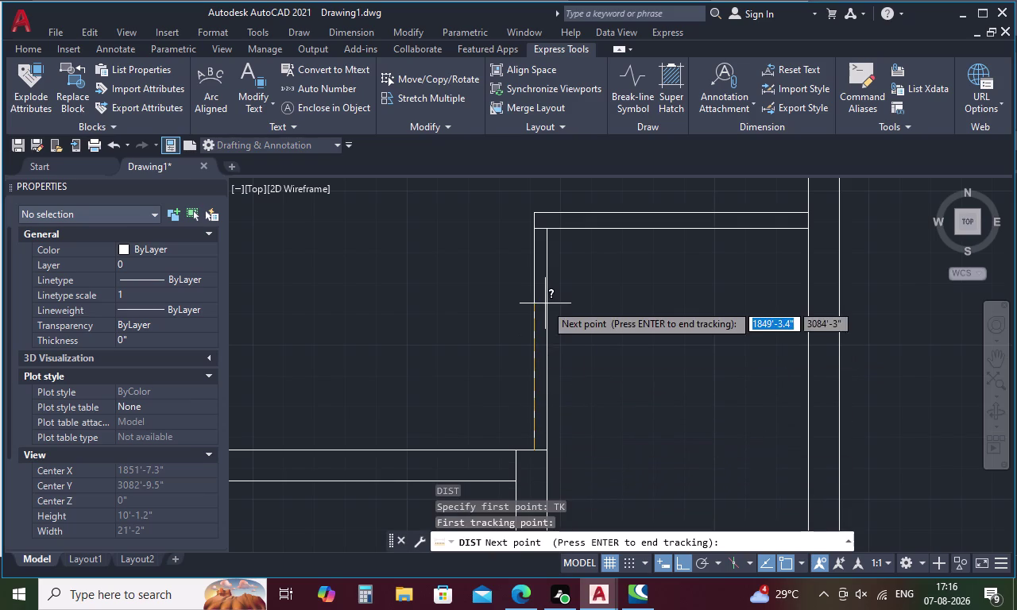
text(3)
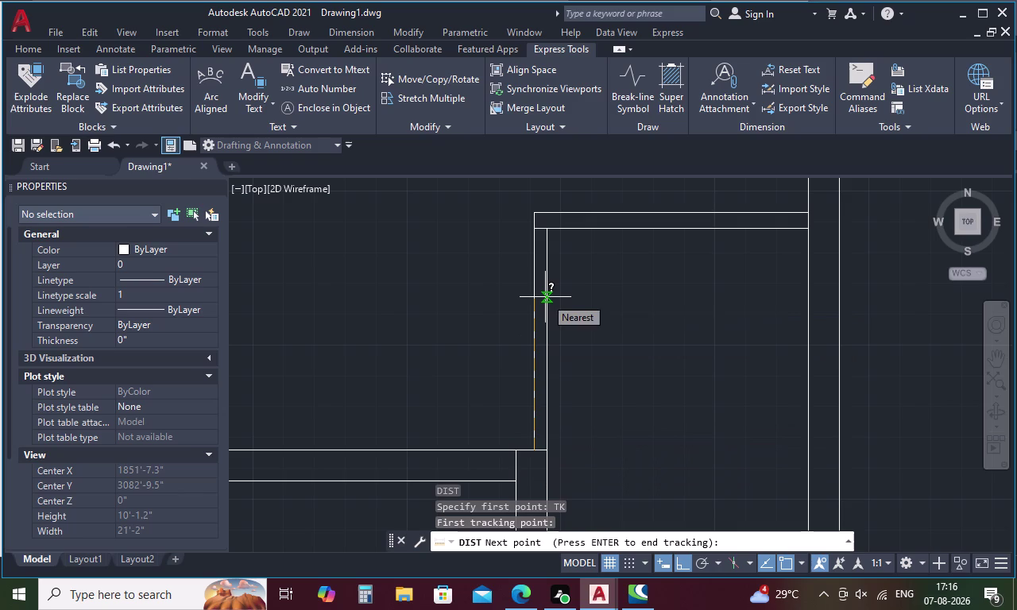
text(')
key(space)
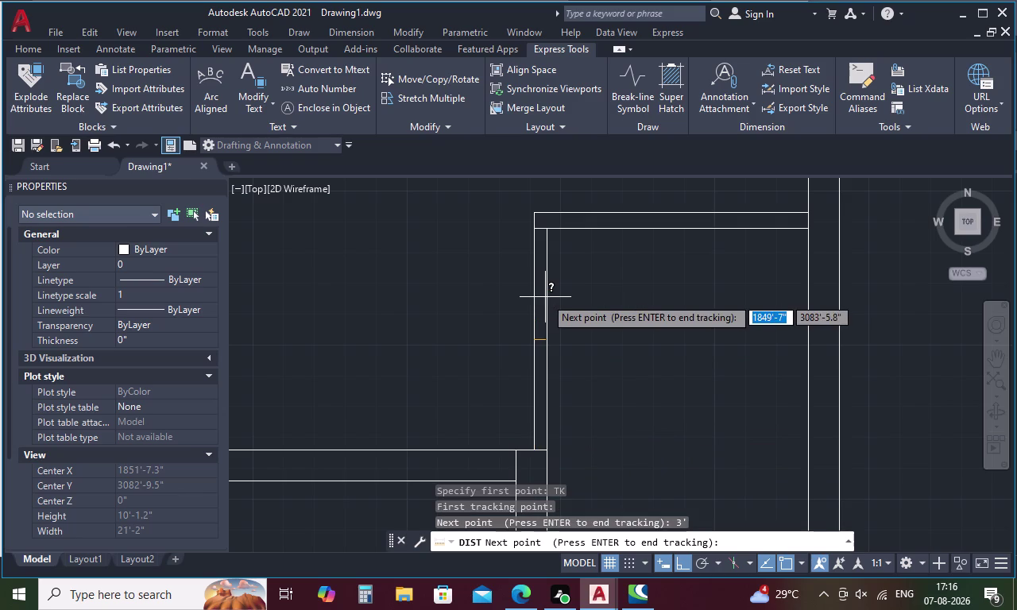
key(space)
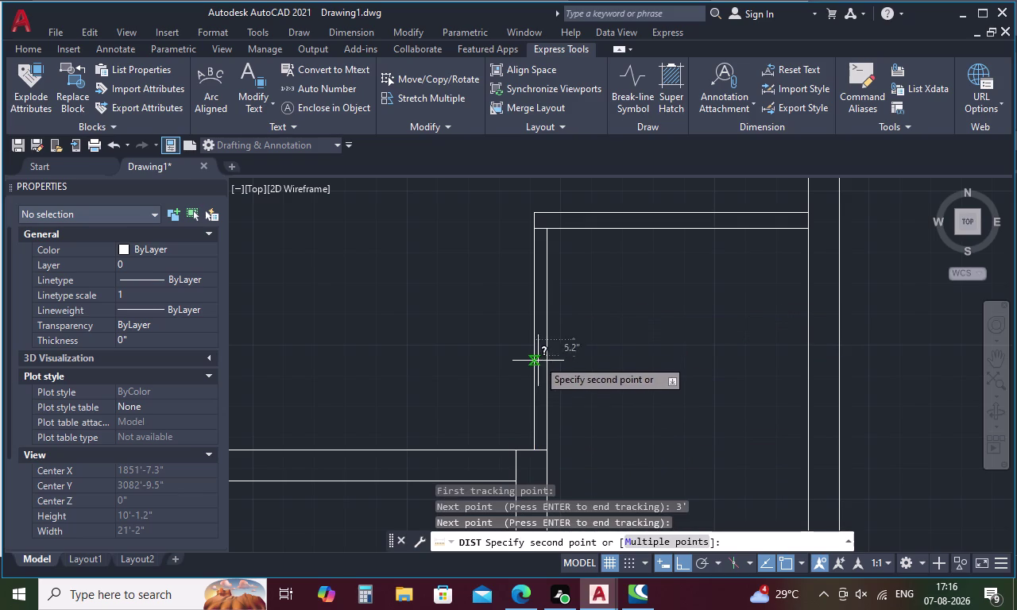
click(545, 337)
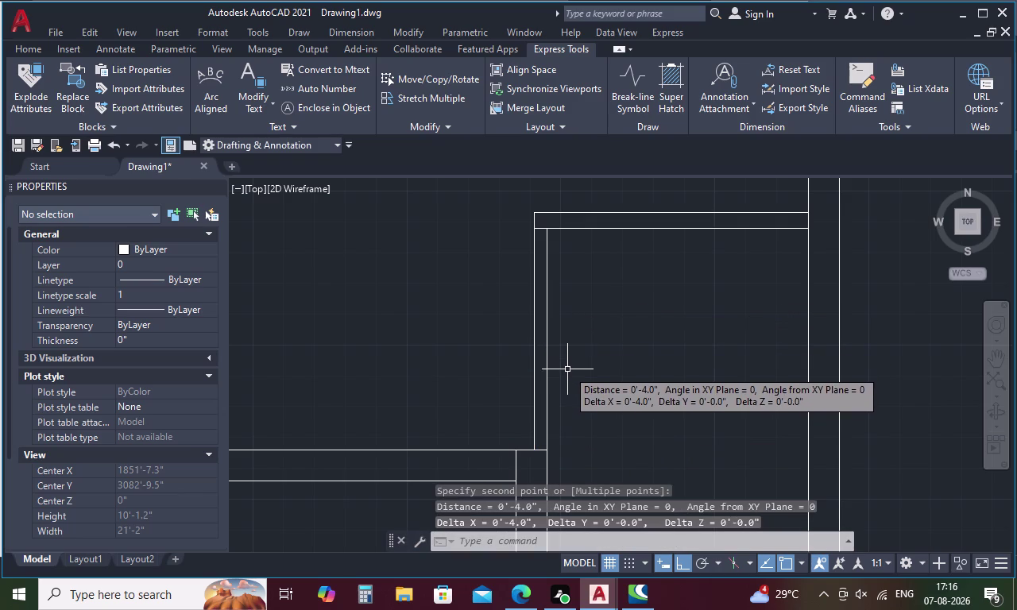
key(Escape)
key(d)
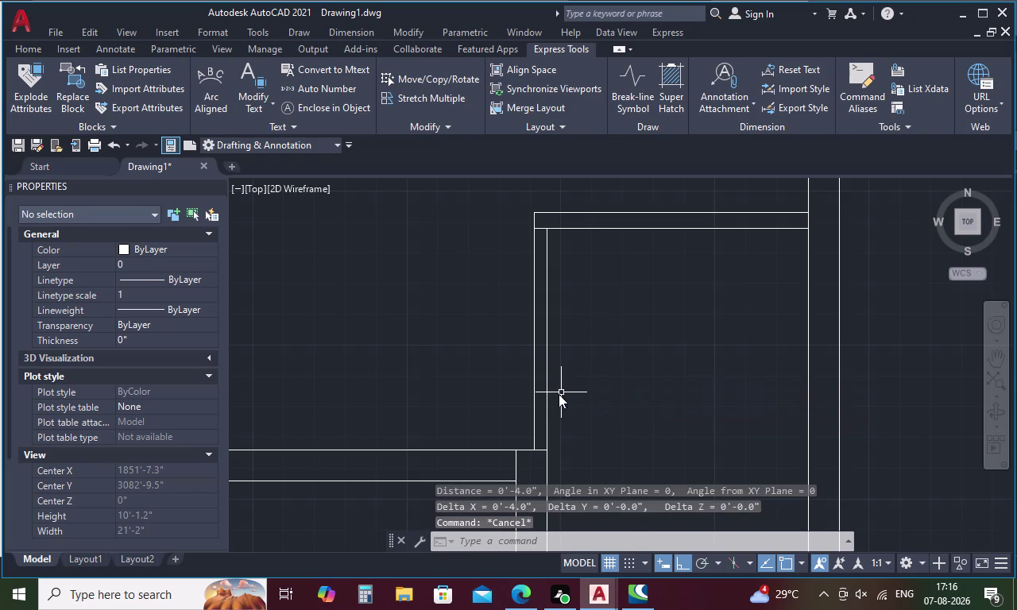
key(Escape)
text(L)
key(space)
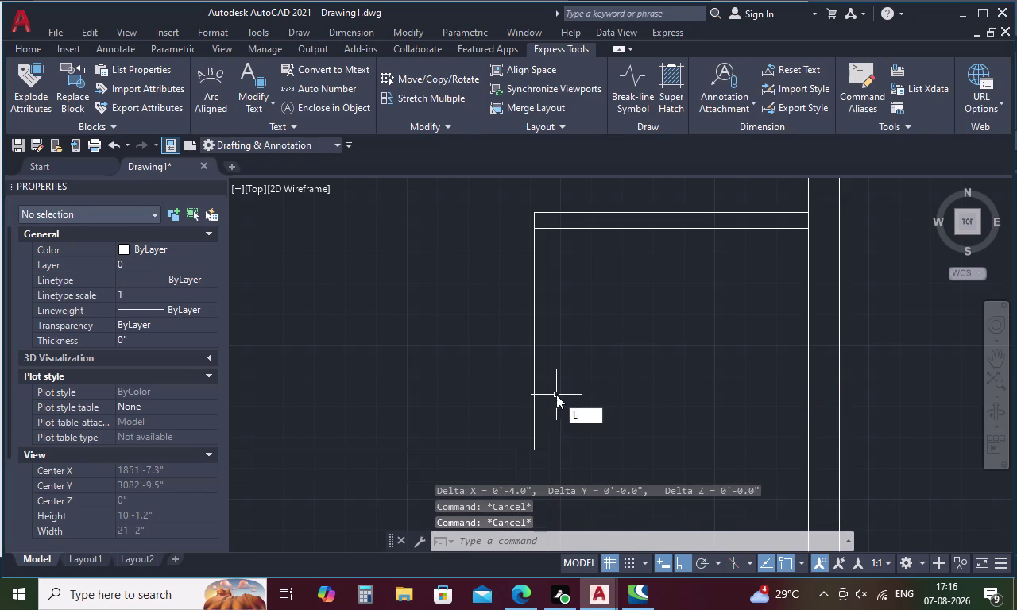
click(534, 446)
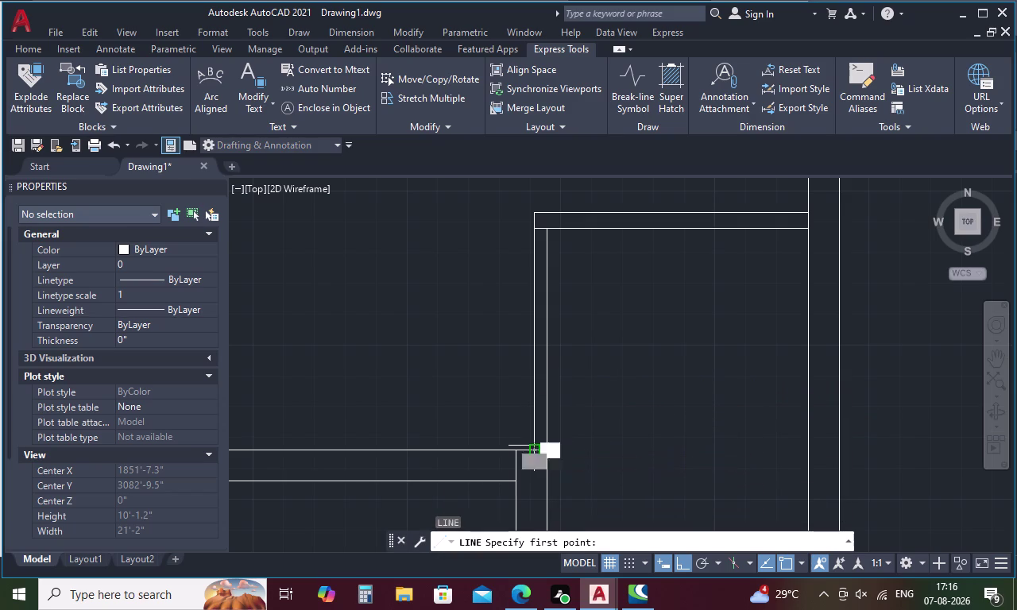
Draw a short cap line across the inner wall, tracked 3' up from the wall corner.
text(T)
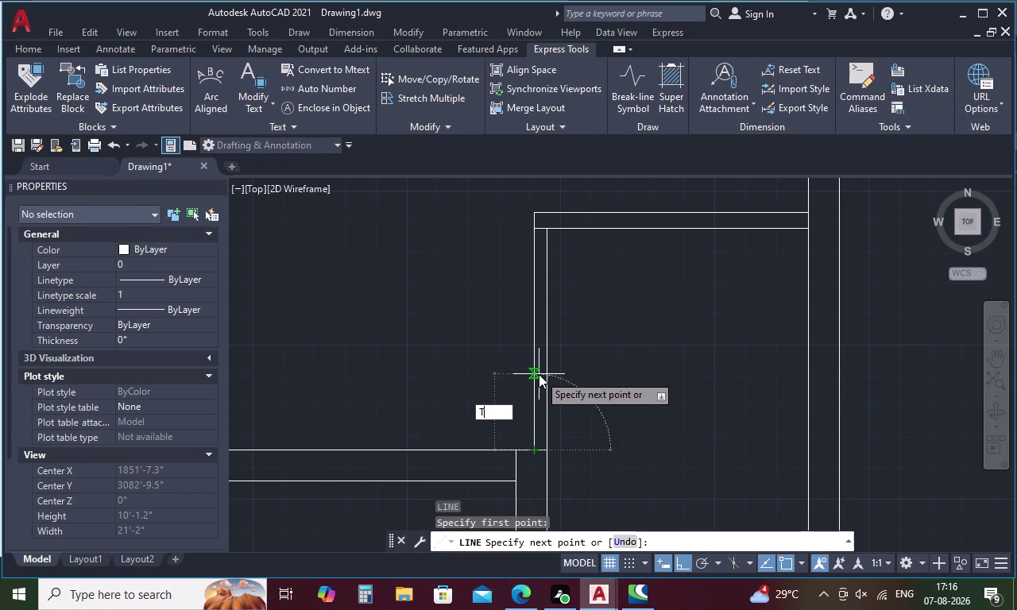
text(K)
key(space)
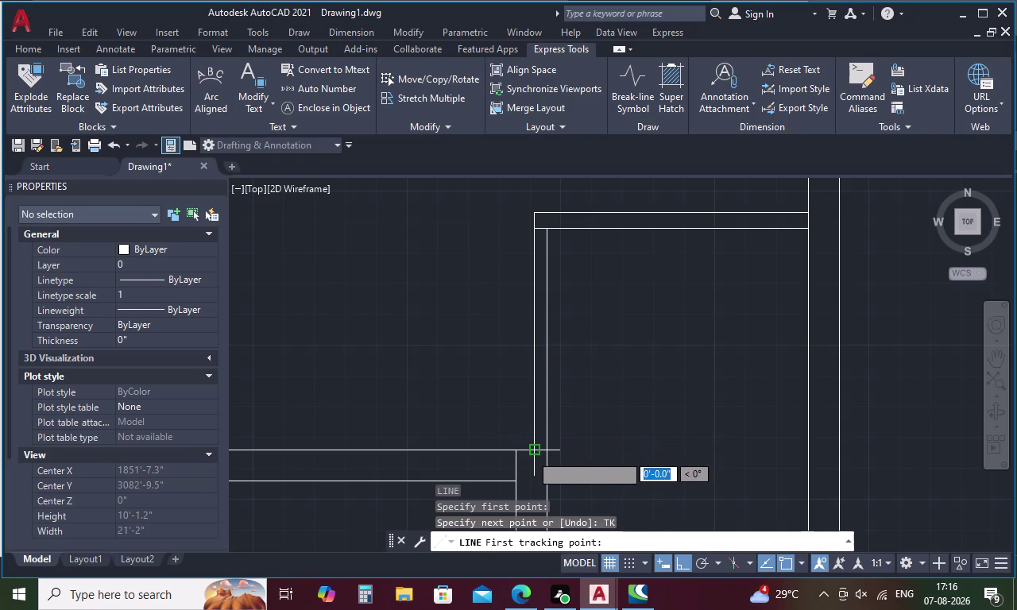
drag(532, 451, 537, 444)
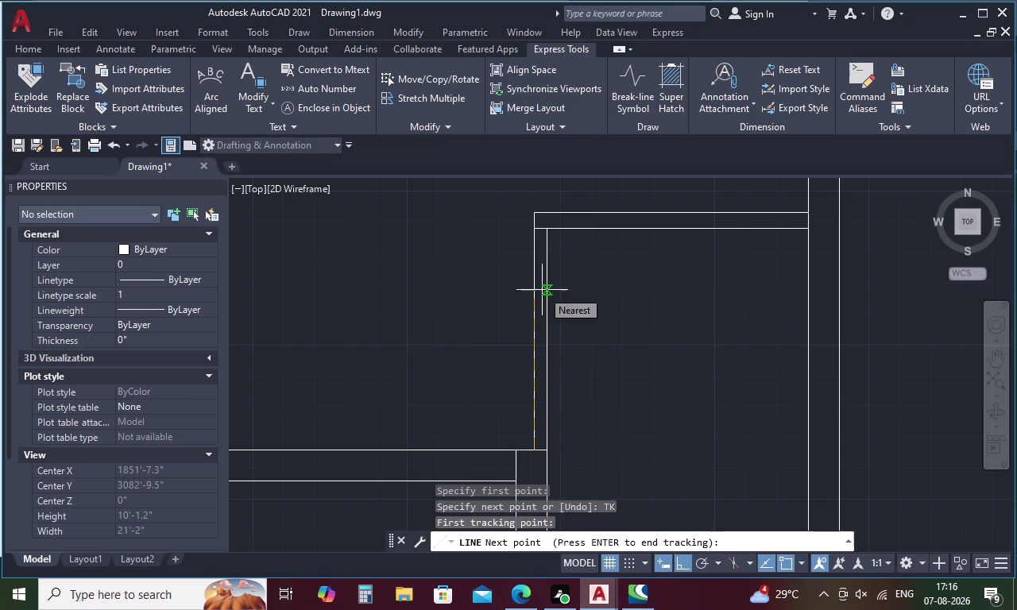
key(3)
key(apostrophe)
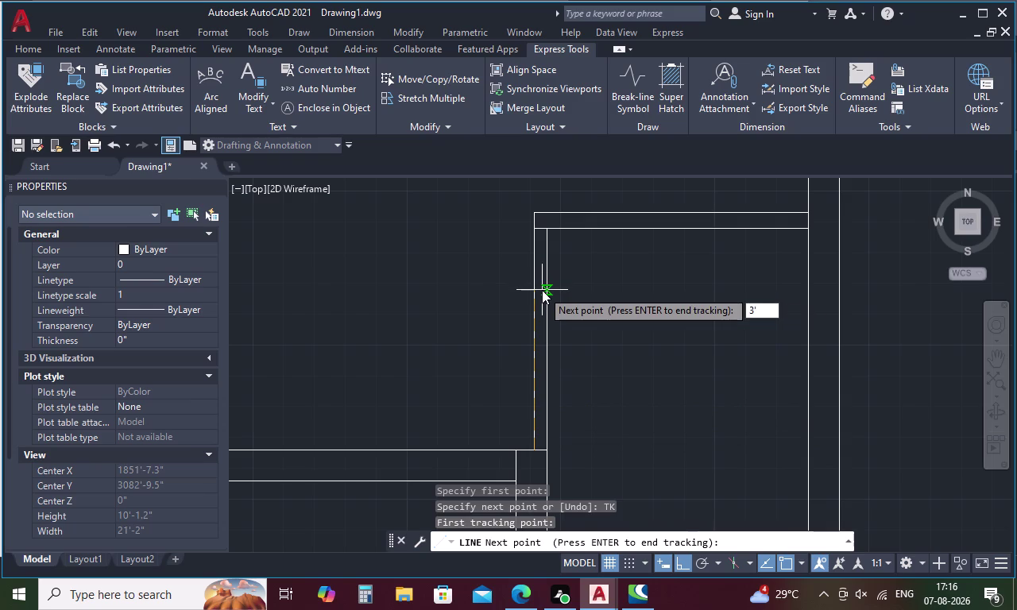
key(space)
key(space)
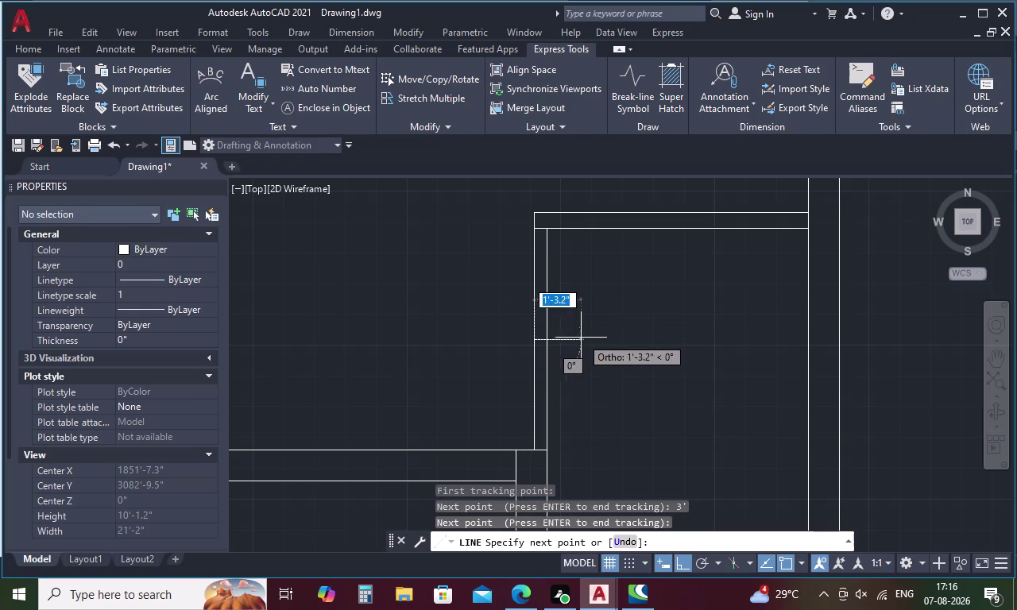
scroll(up, 3)
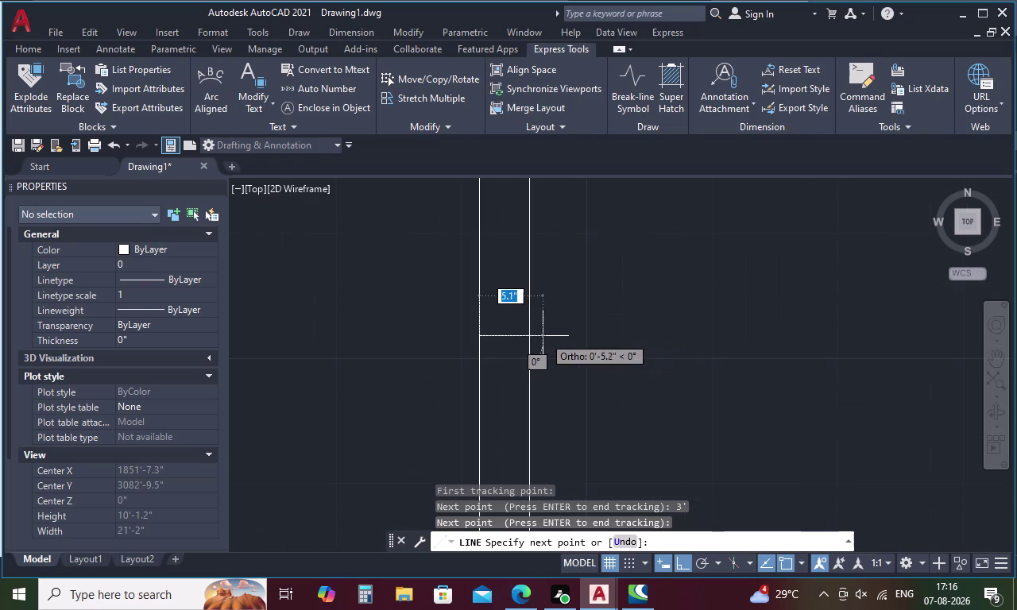
click(528, 338)
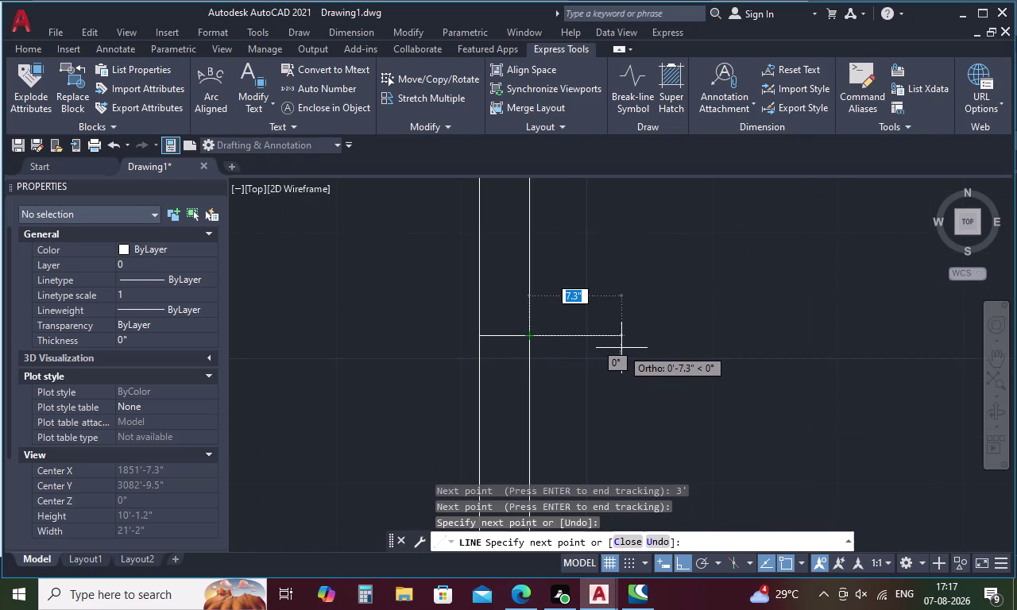
key(Escape)
Attempt to start TRIM, then cancel the pending command.
text(TR)
key(space)
scroll(down, 3)
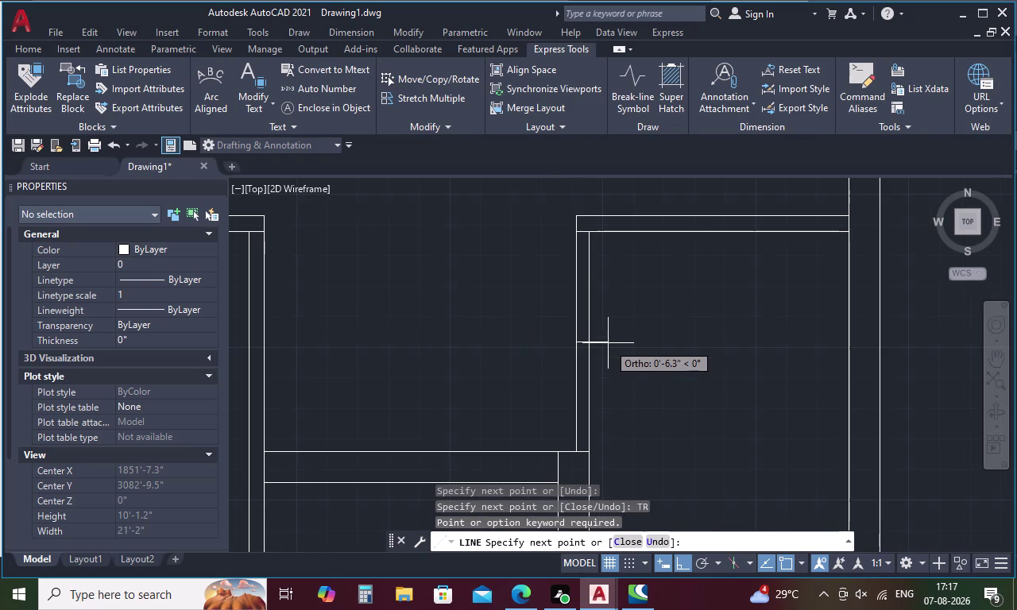
key(Escape)
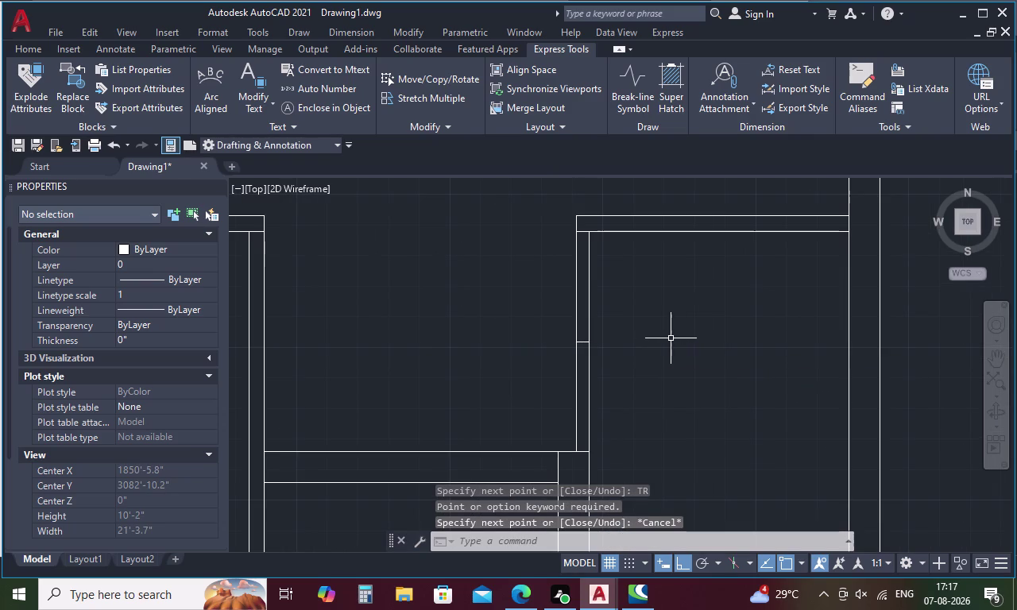
Trim away the wall lines above the cap with a fence to open the wall.
key(t)
text(R)
key(space)
drag(619, 281, 544, 269)
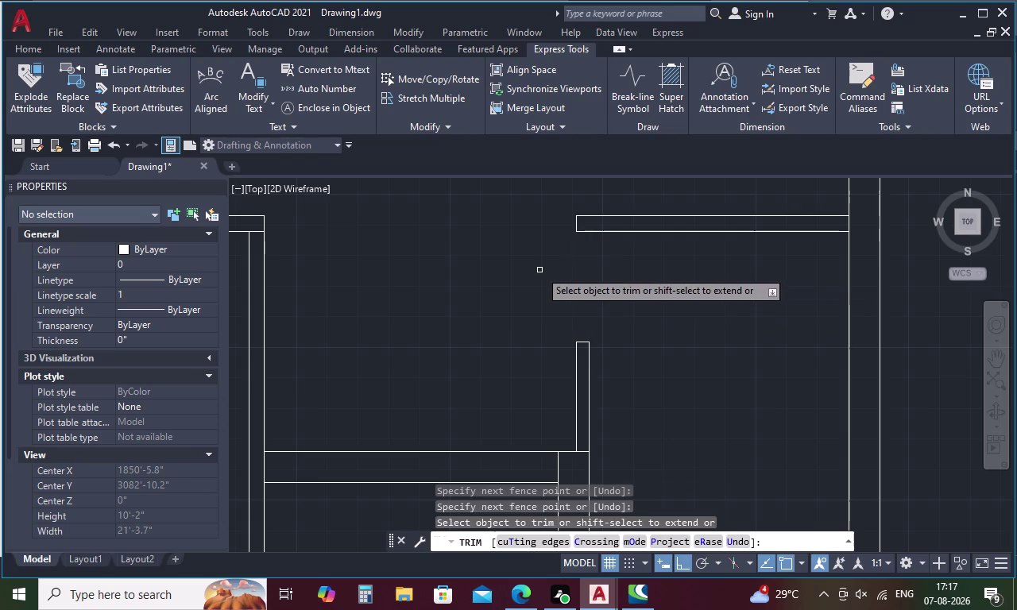
scroll(down, 3)
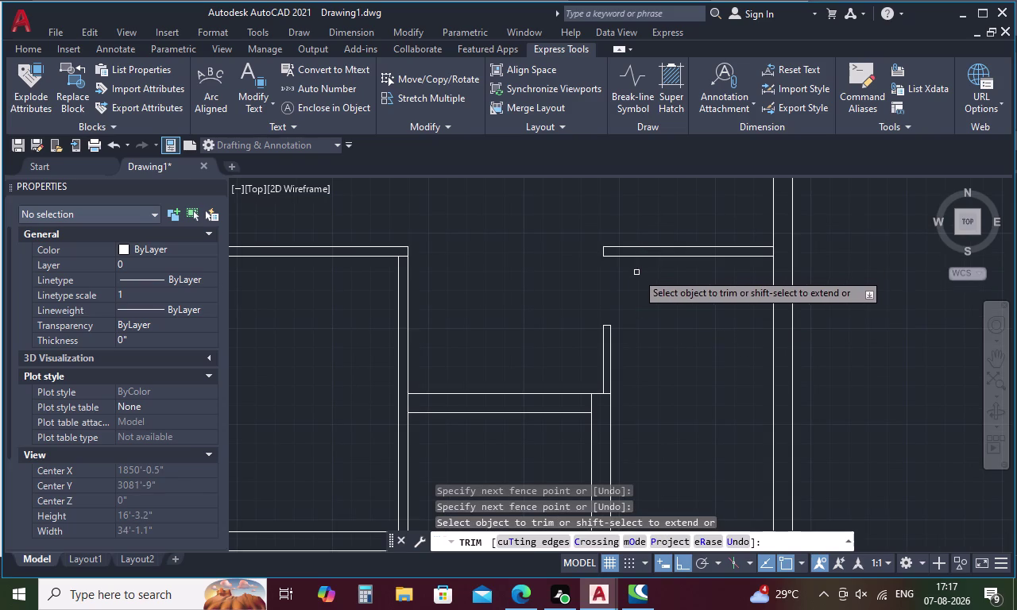
key(Escape)
Draw a vertical line from the cut wall end up to the top wall.
key(l)
key(space)
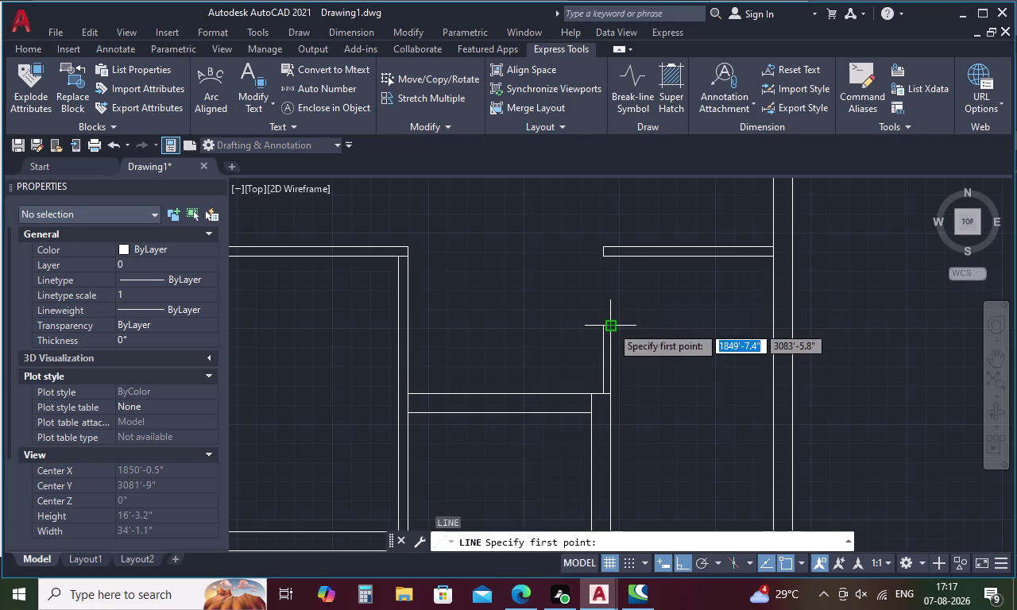
click(611, 326)
click(614, 261)
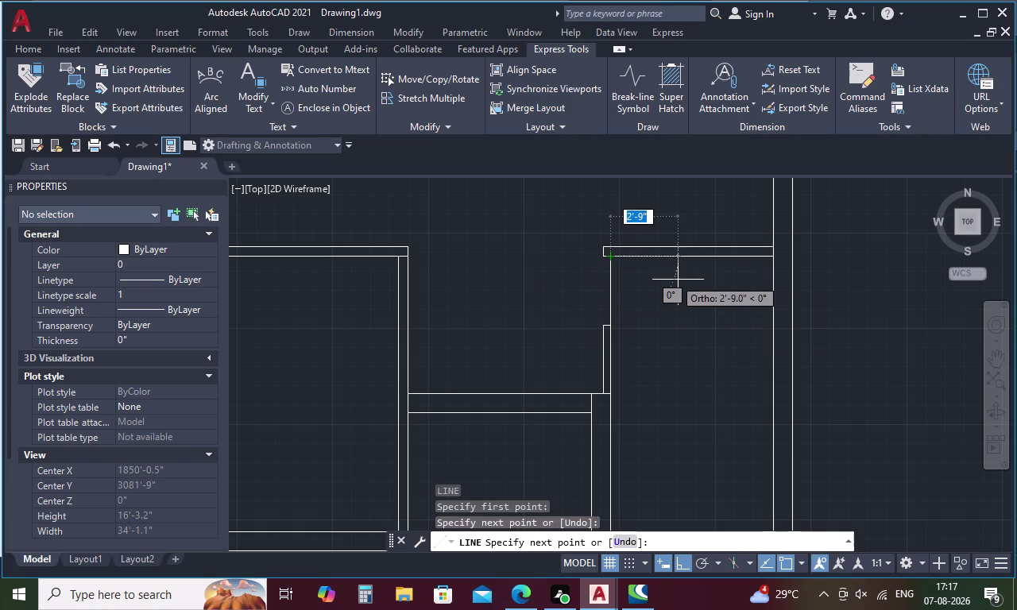
key(Escape)
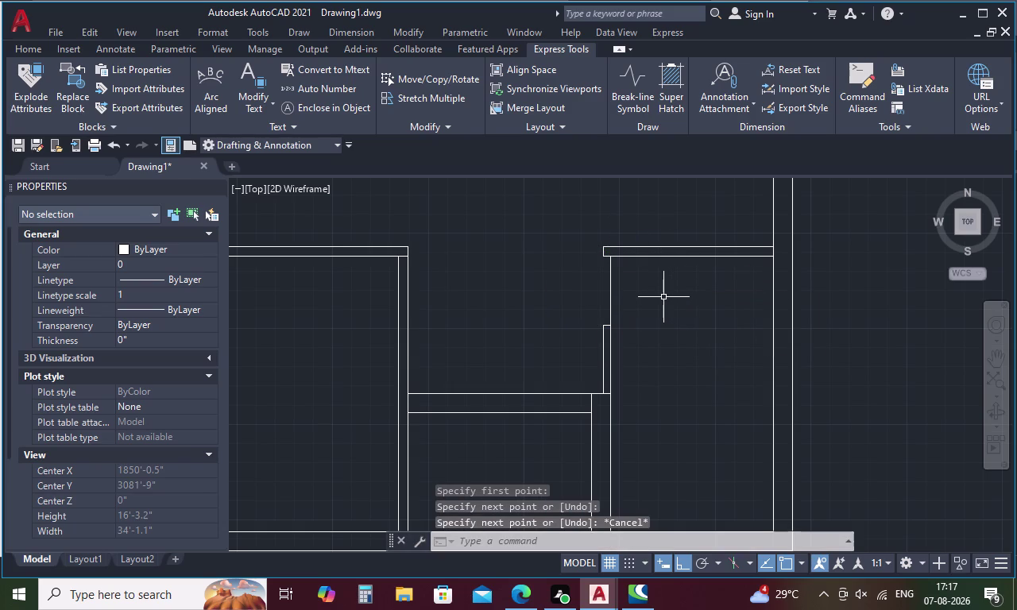
key(0)
key(BackSpace)
text(O)
key(space)
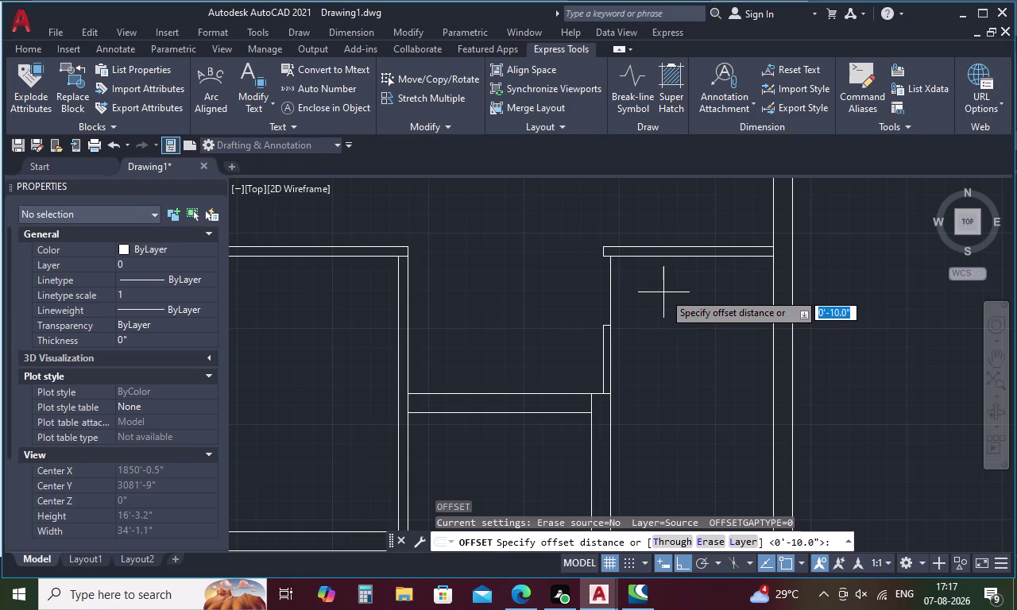
Offset six successive vertical tread lines 6 inches apart to the right.
key(6)
key(Return)
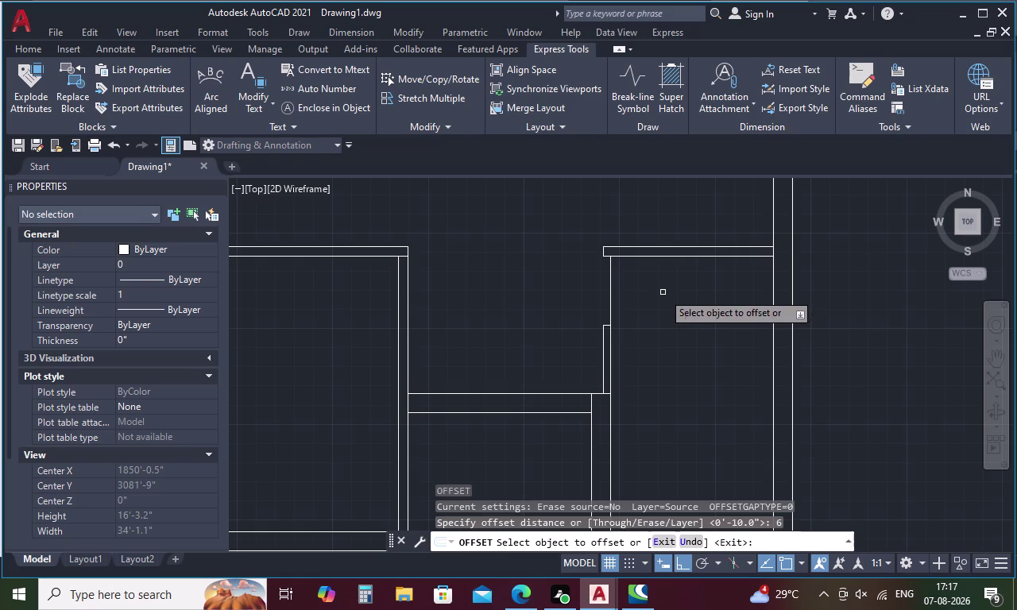
click(611, 288)
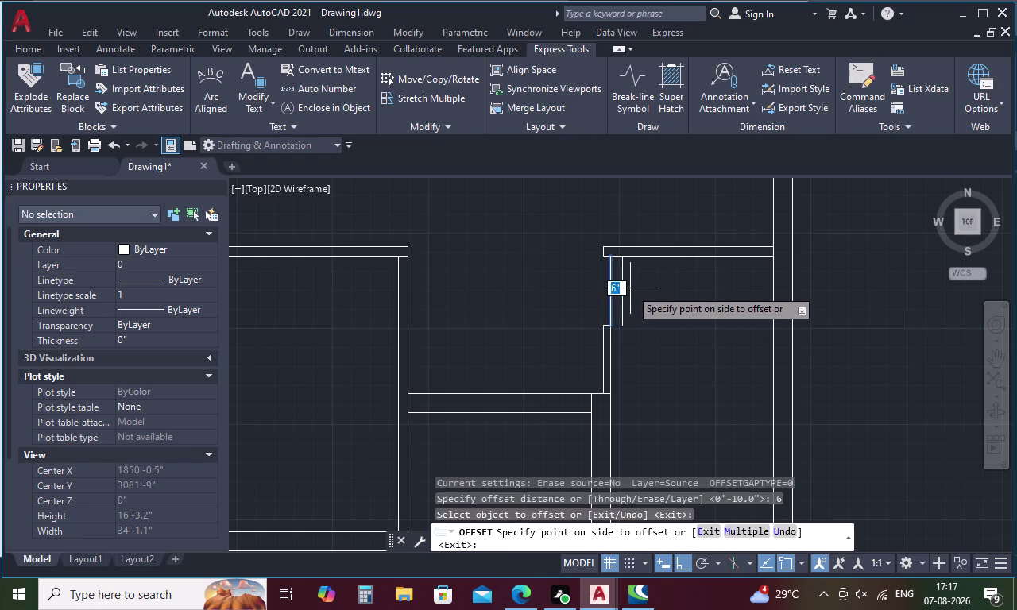
click(629, 288)
click(624, 288)
click(646, 290)
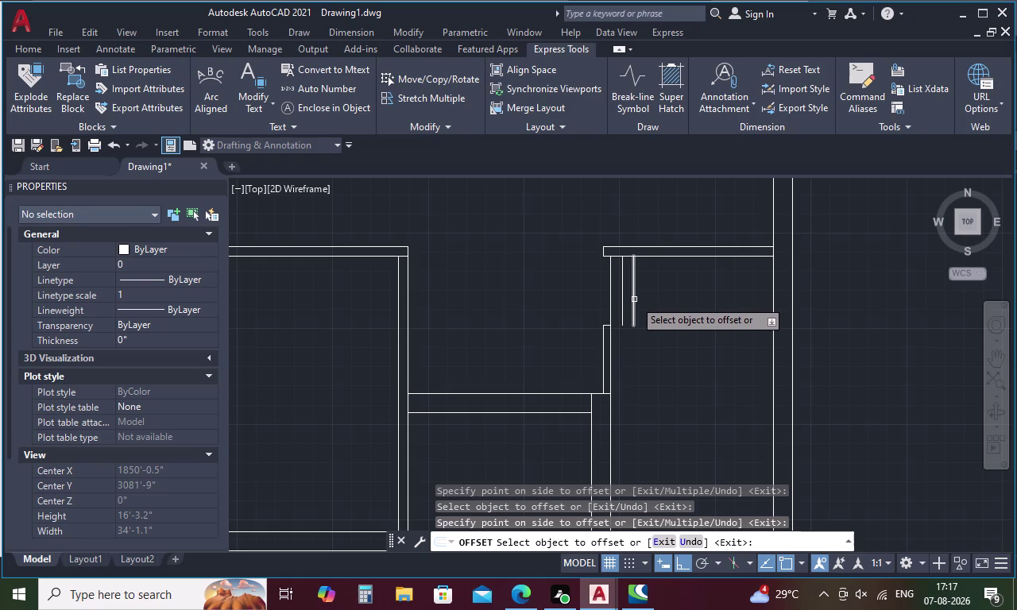
click(634, 300)
click(644, 299)
click(646, 305)
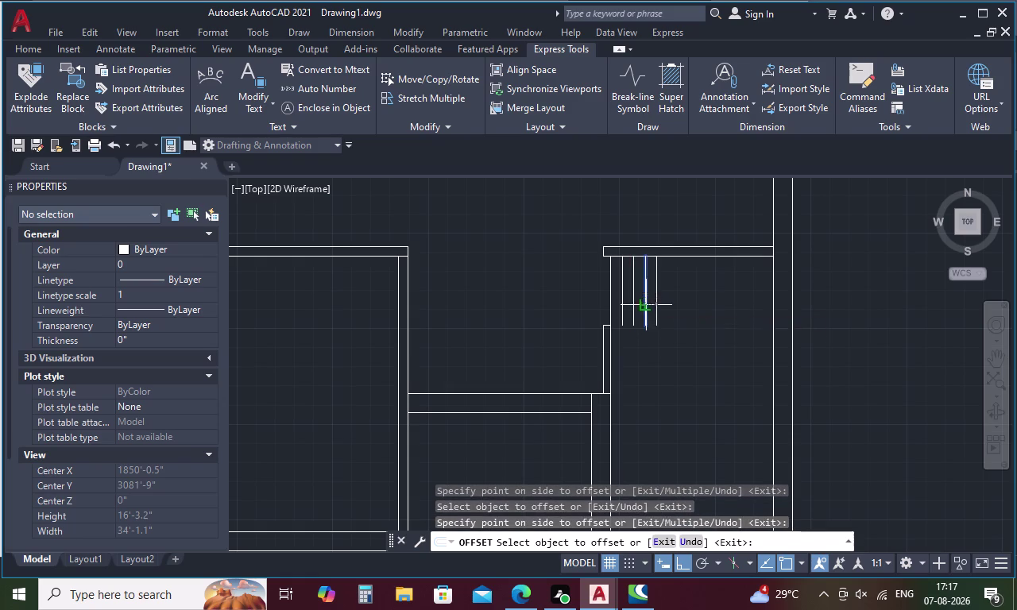
click(678, 309)
click(657, 305)
click(685, 307)
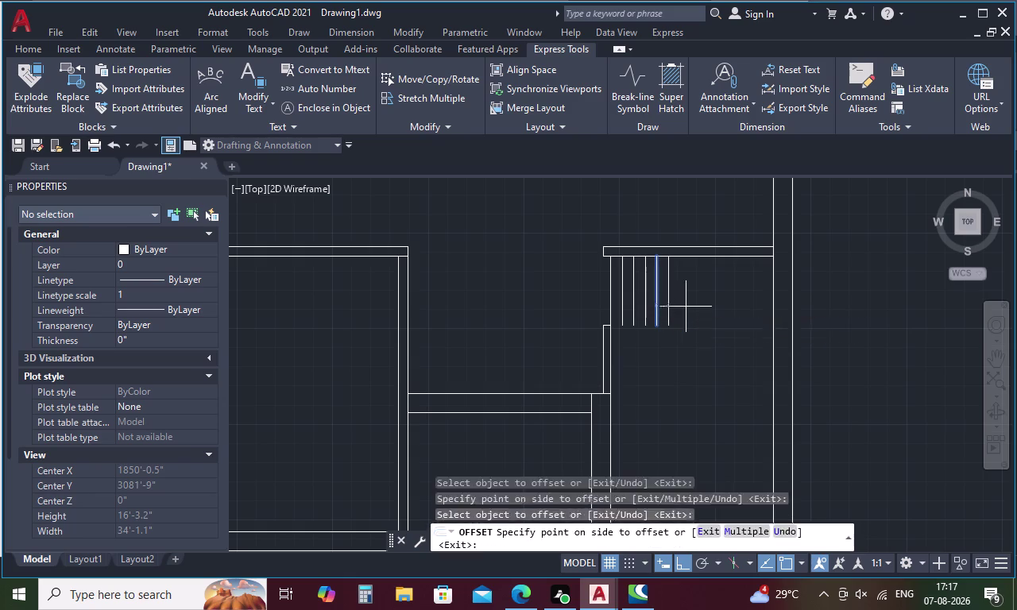
click(670, 310)
click(711, 310)
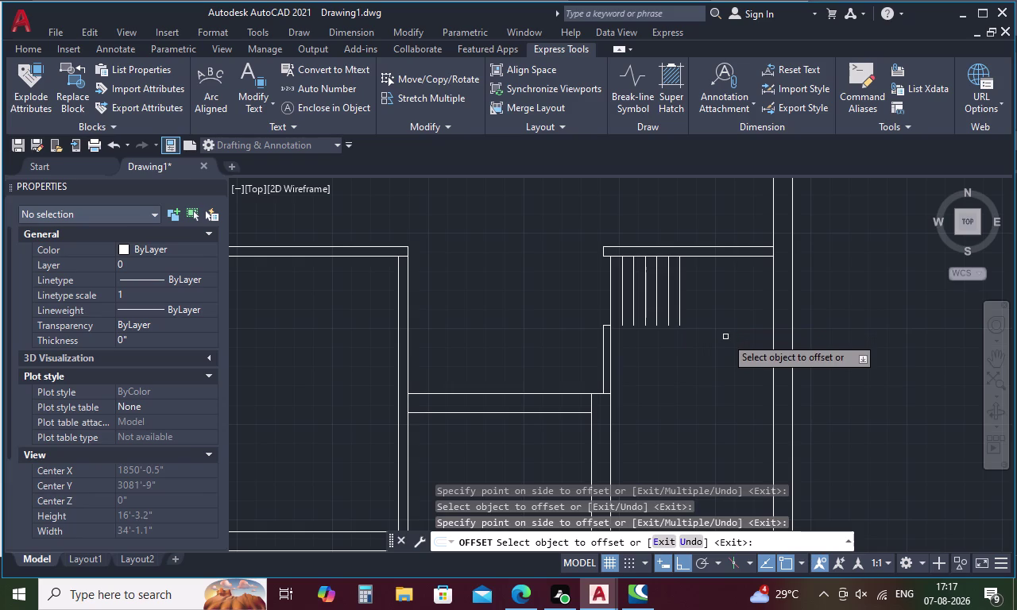
key(Escape)
Extend the stair tread lines and the horizontal line below them to the right wall boundary.
text(EX)
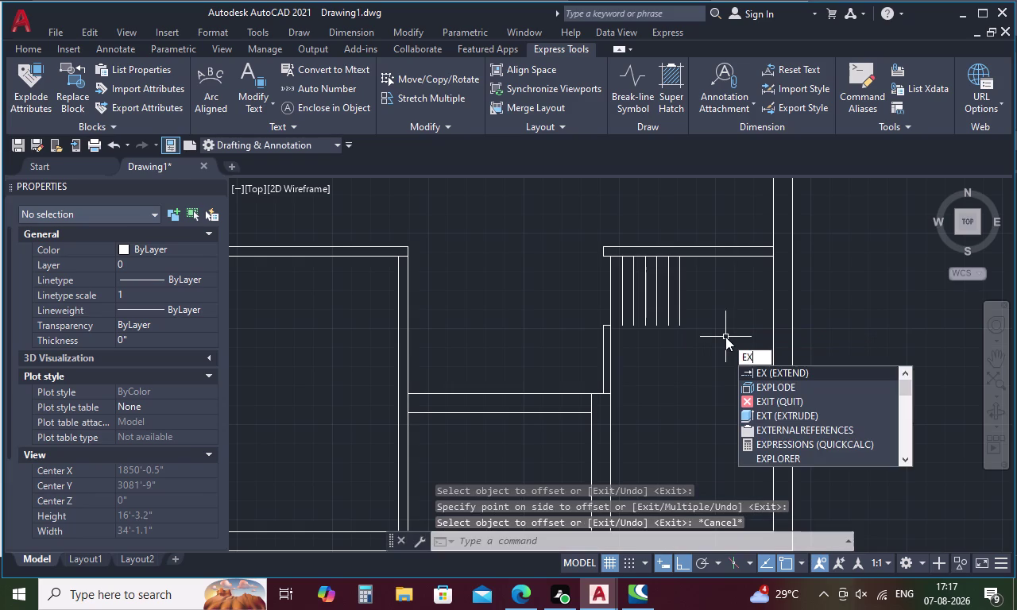
key(space)
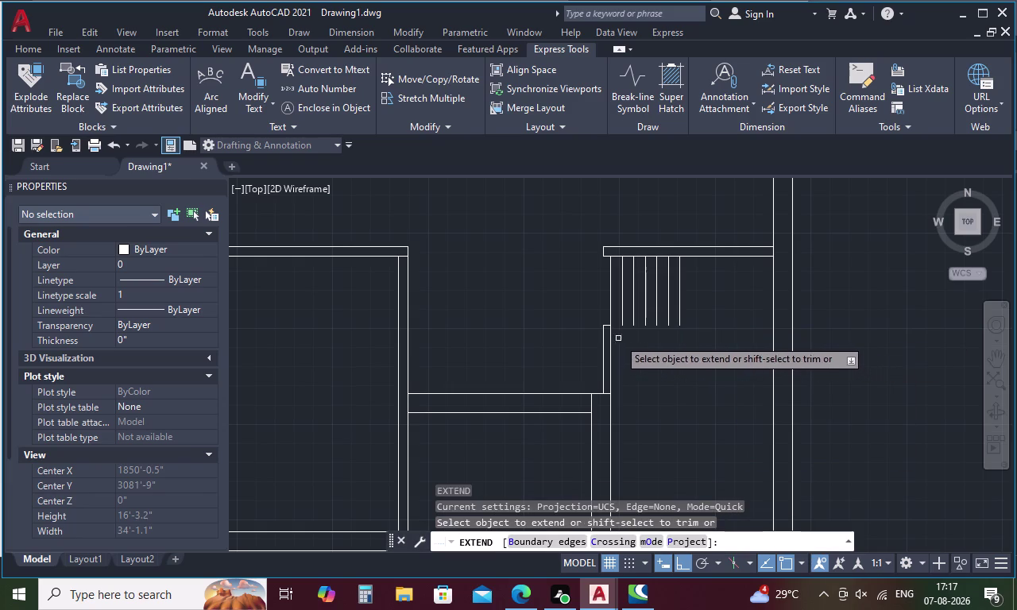
scroll(up, 3)
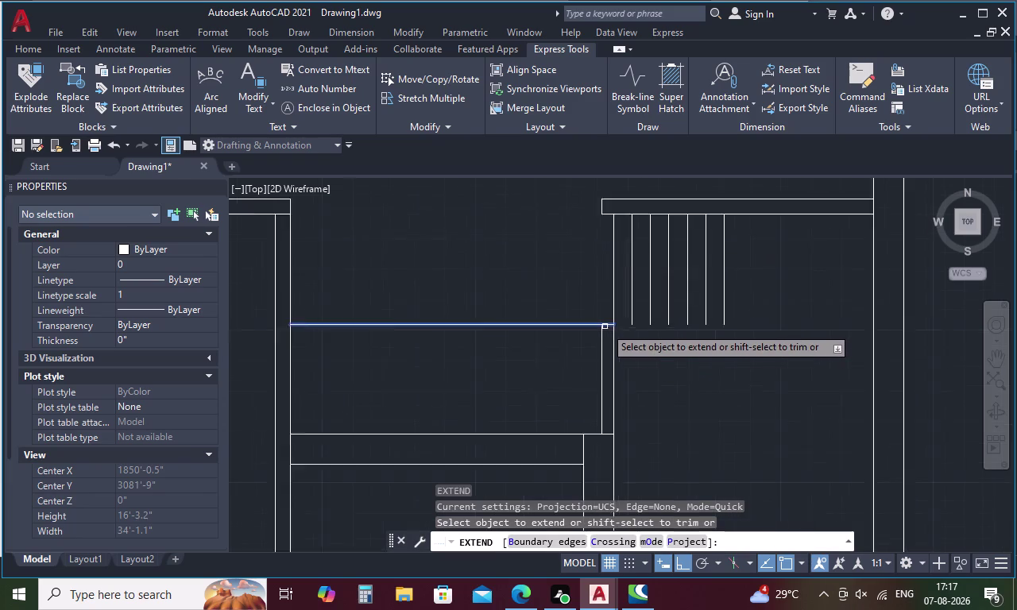
scroll(up, 3)
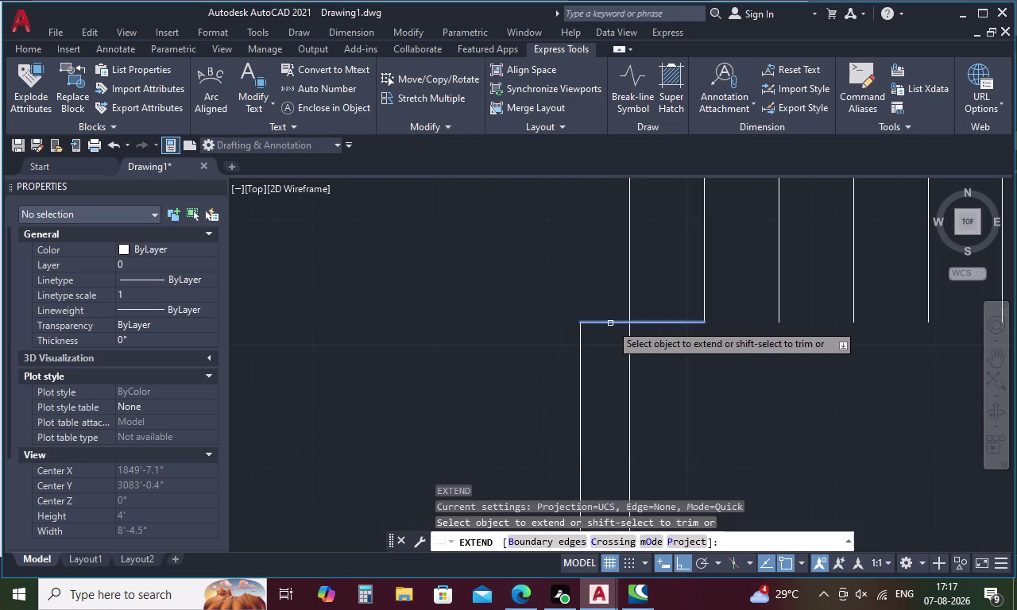
click(610, 323)
click(678, 323)
click(732, 321)
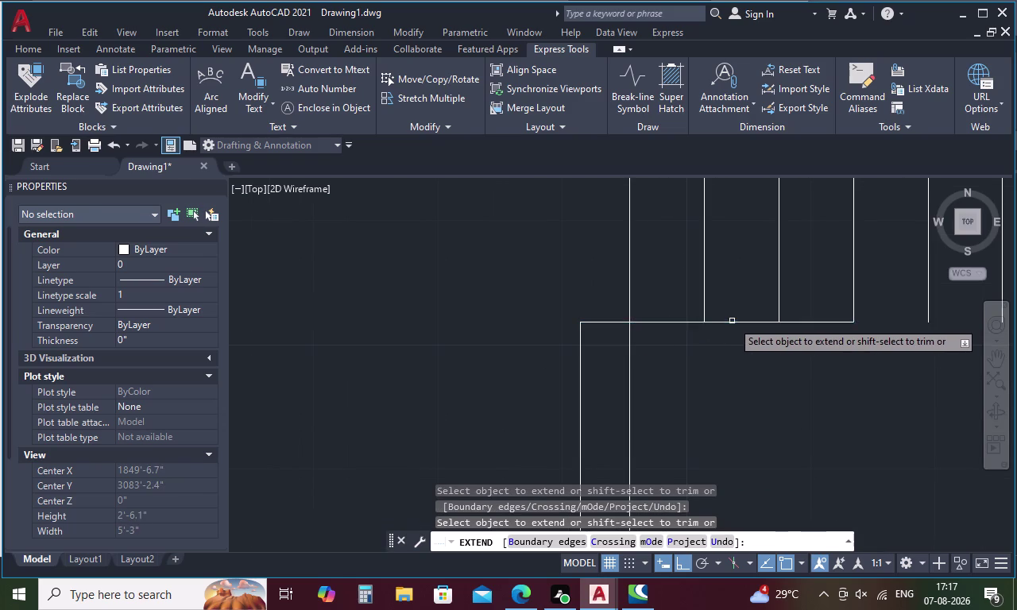
click(805, 322)
scroll(down, 3)
click(810, 320)
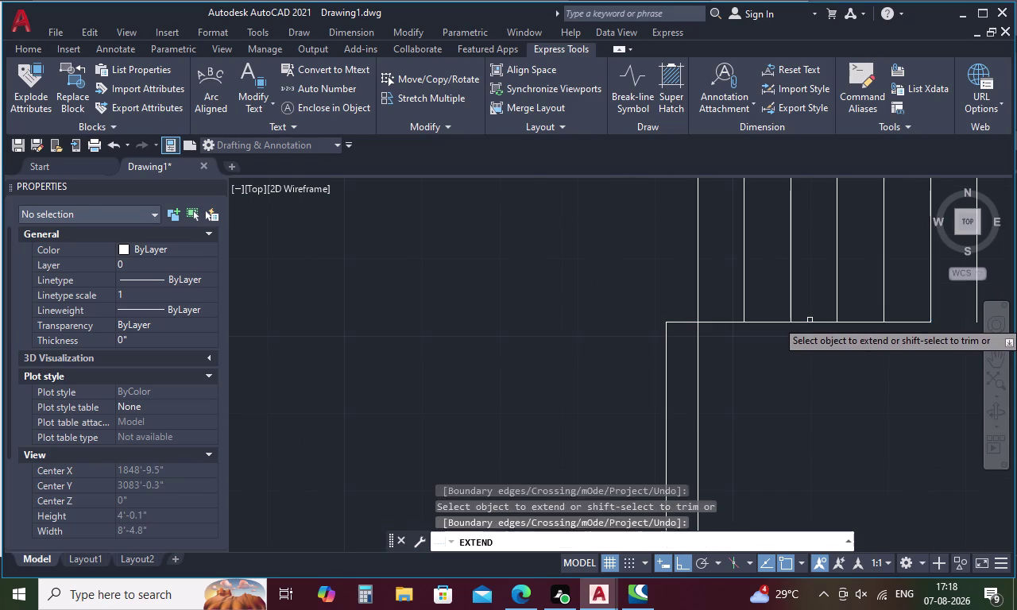
scroll(down, 3)
middle_drag(809, 320, 608, 319)
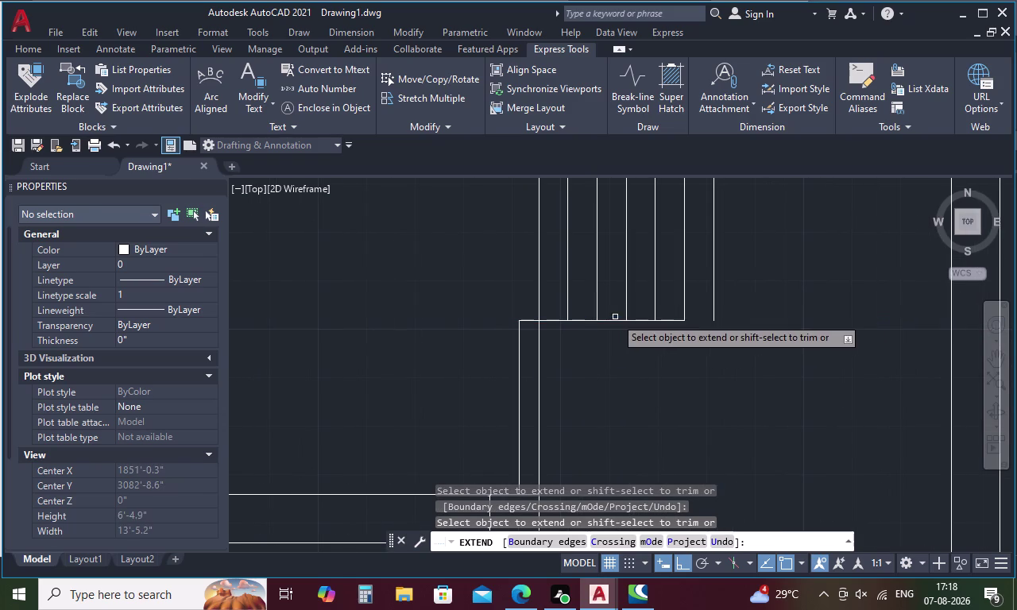
click(670, 321)
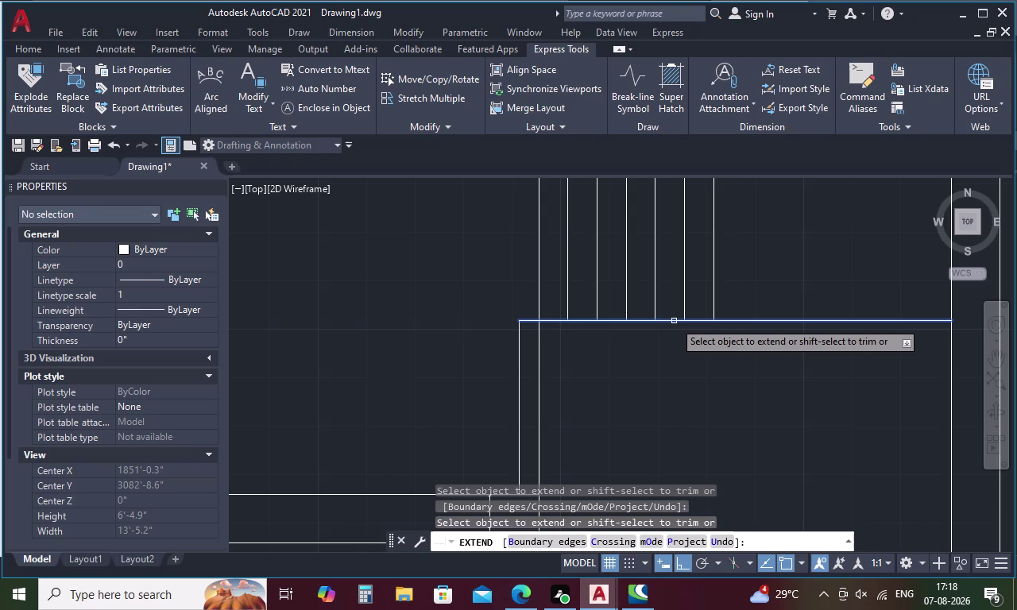
click(699, 321)
scroll(down, 3)
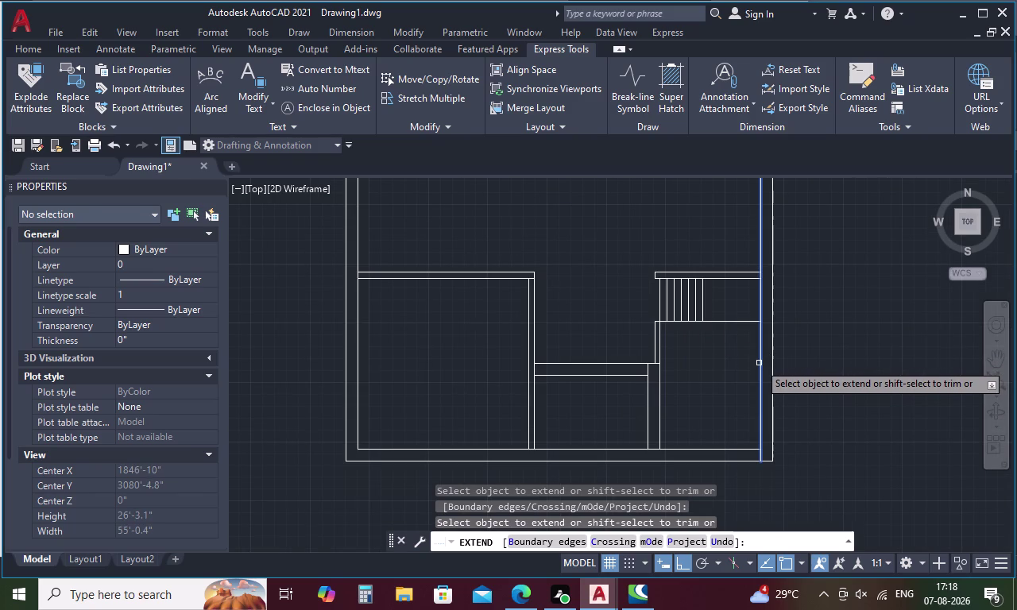
key(Escape)
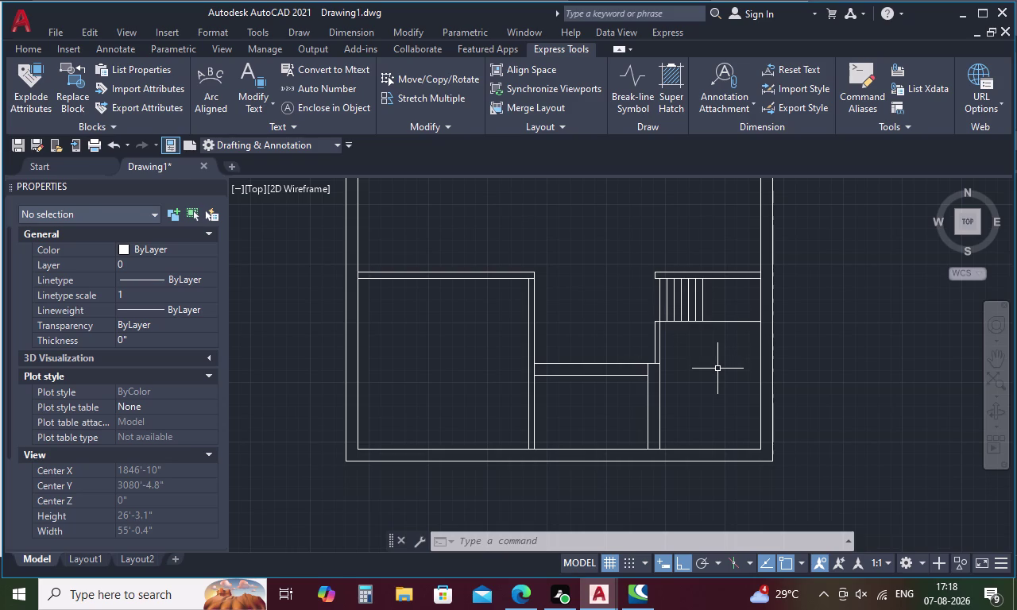
Measure from the stair landing corner toward the right wall, about 3'-6.9".
key(Escape)
key(d)
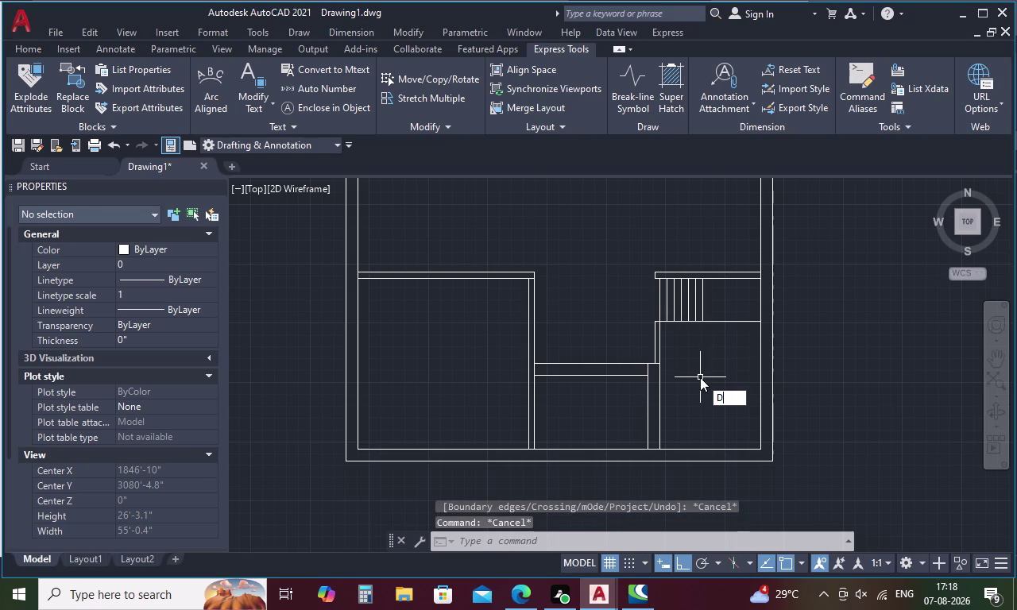
text(I)
key(space)
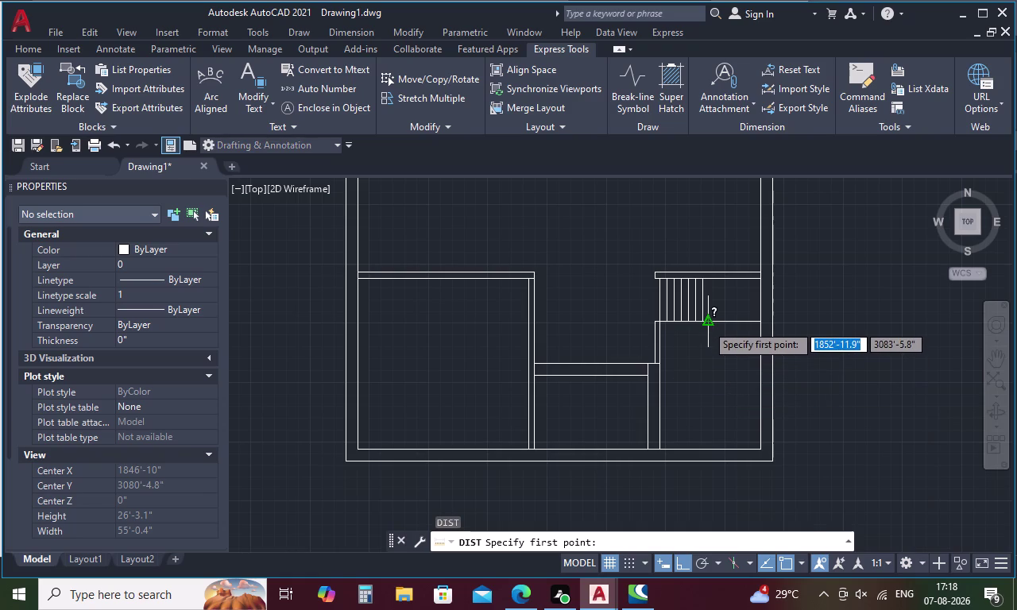
scroll(up, 3)
click(702, 321)
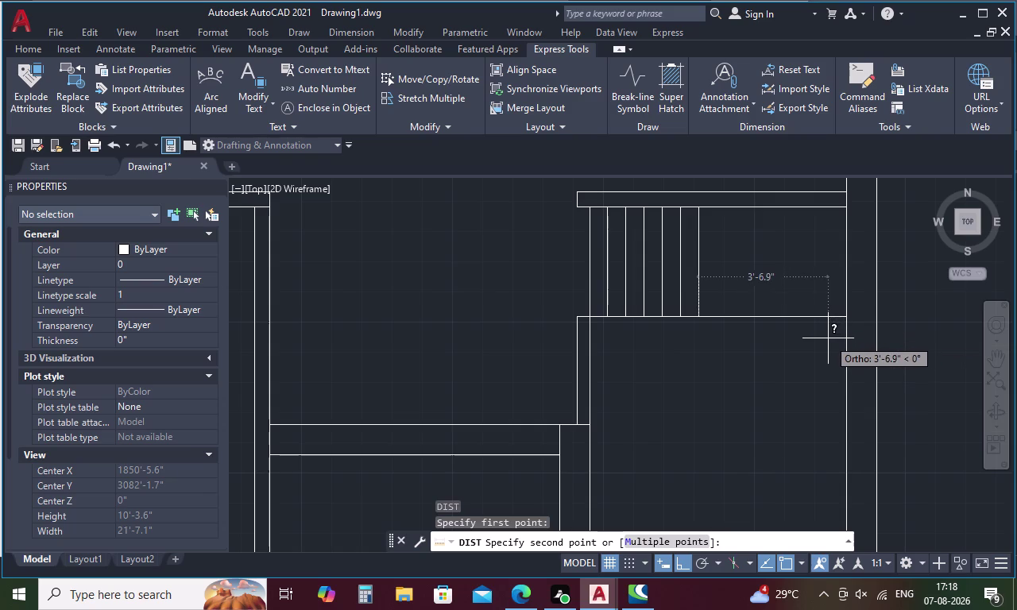
key(Escape)
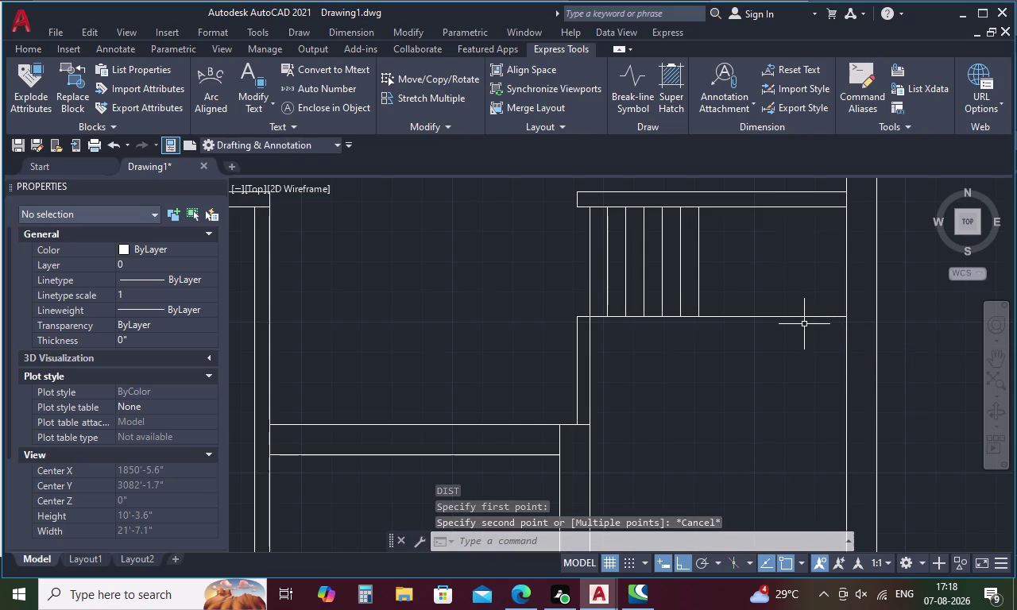
Draw a trial vertical line starting 3' left of the landing corner.
key(l)
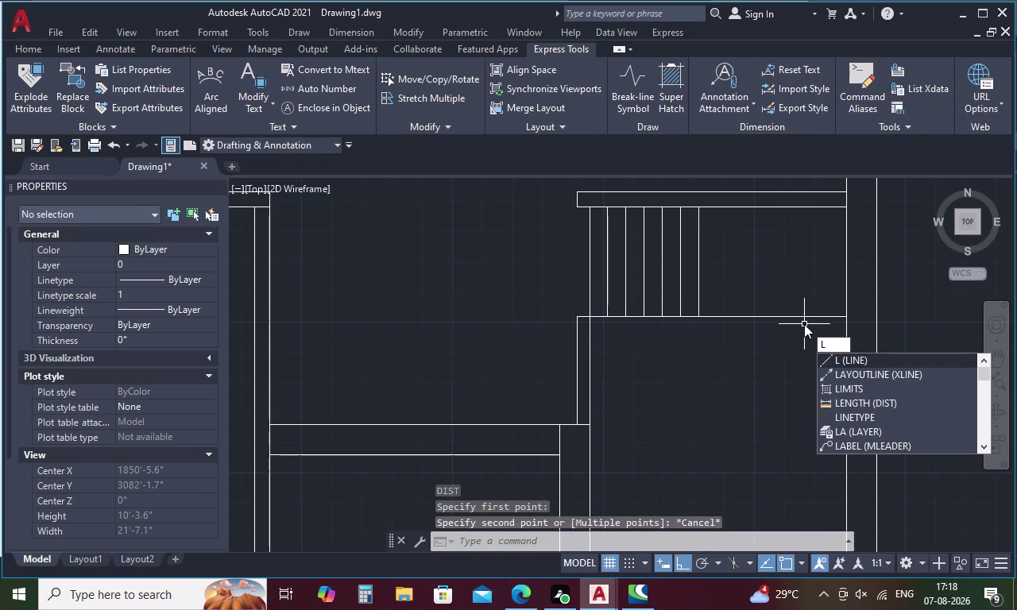
key(space)
text(TL)
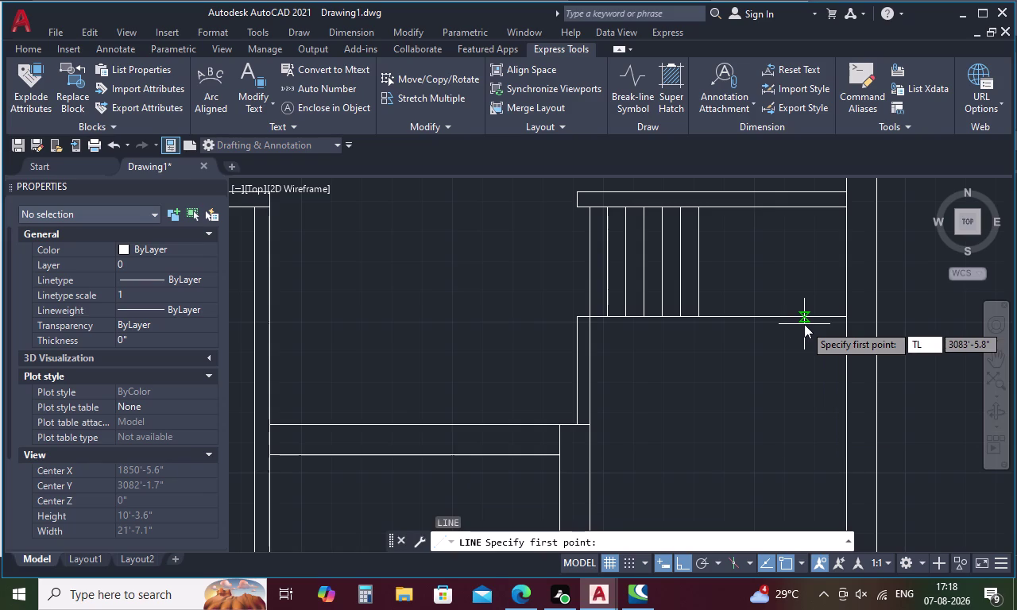
key(BackSpace)
text(K)
key(space)
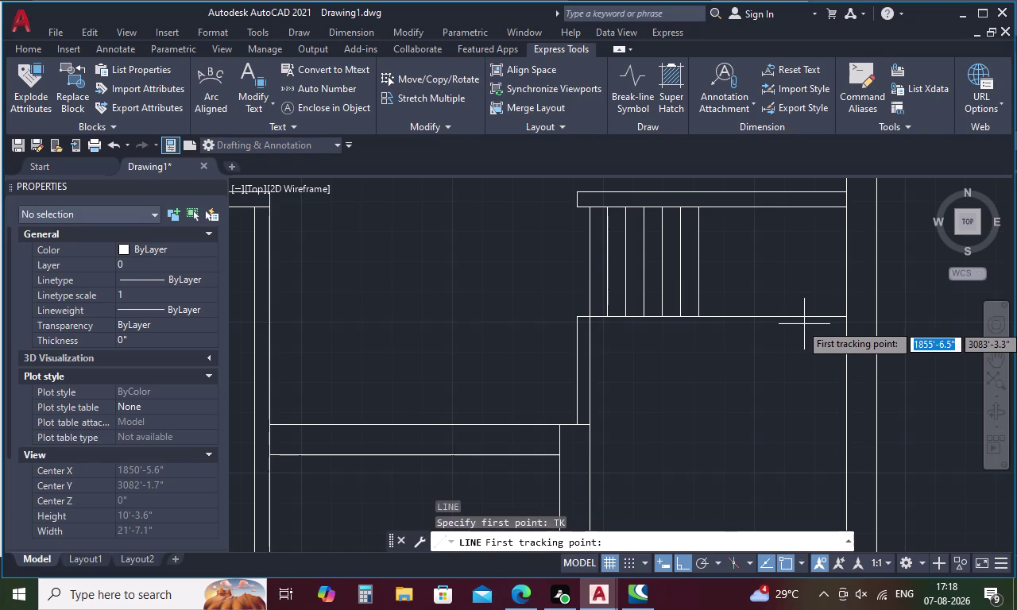
click(844, 314)
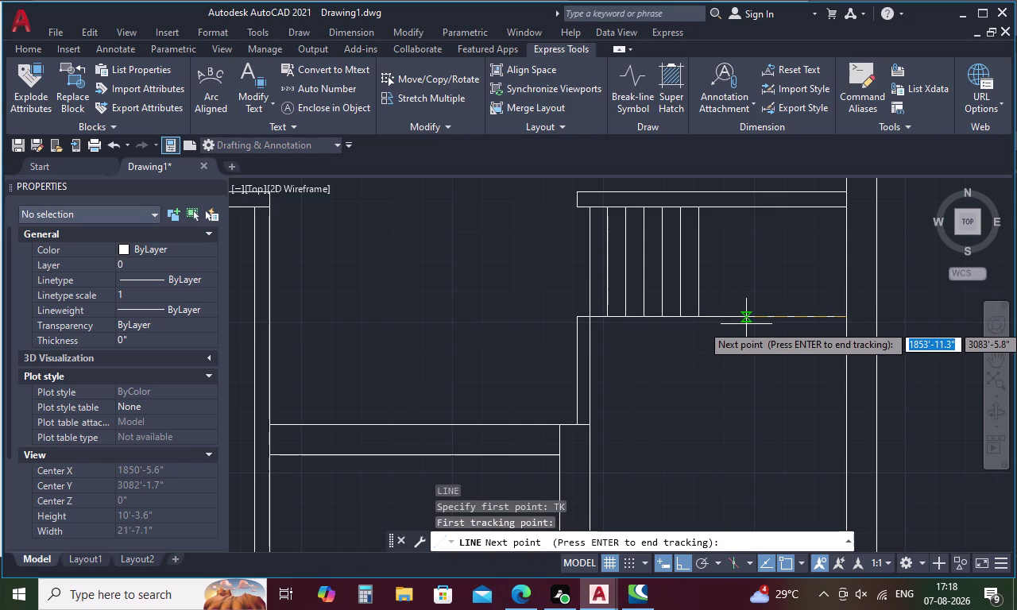
key(3)
text(')
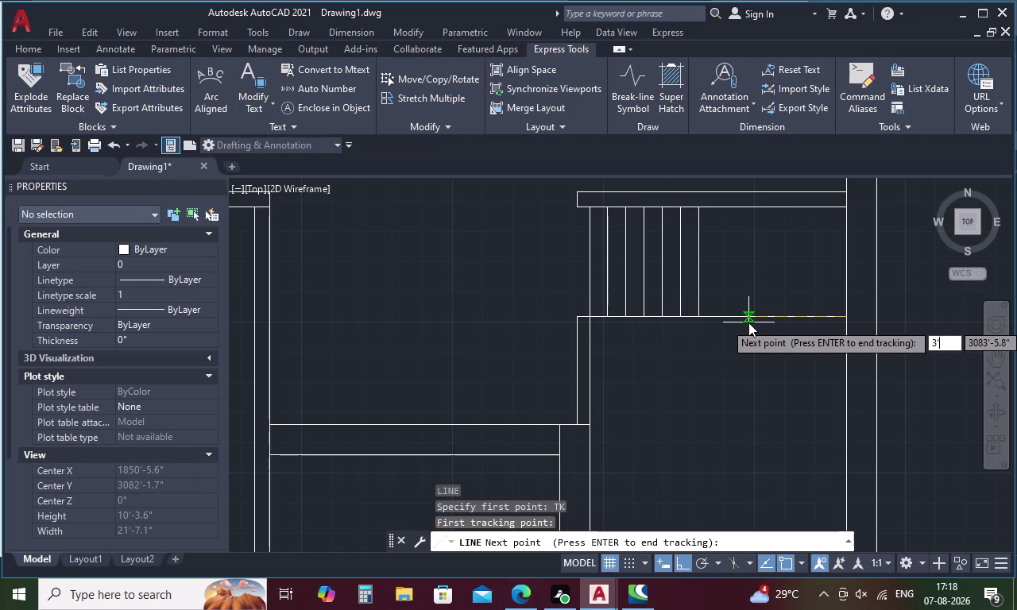
key(space)
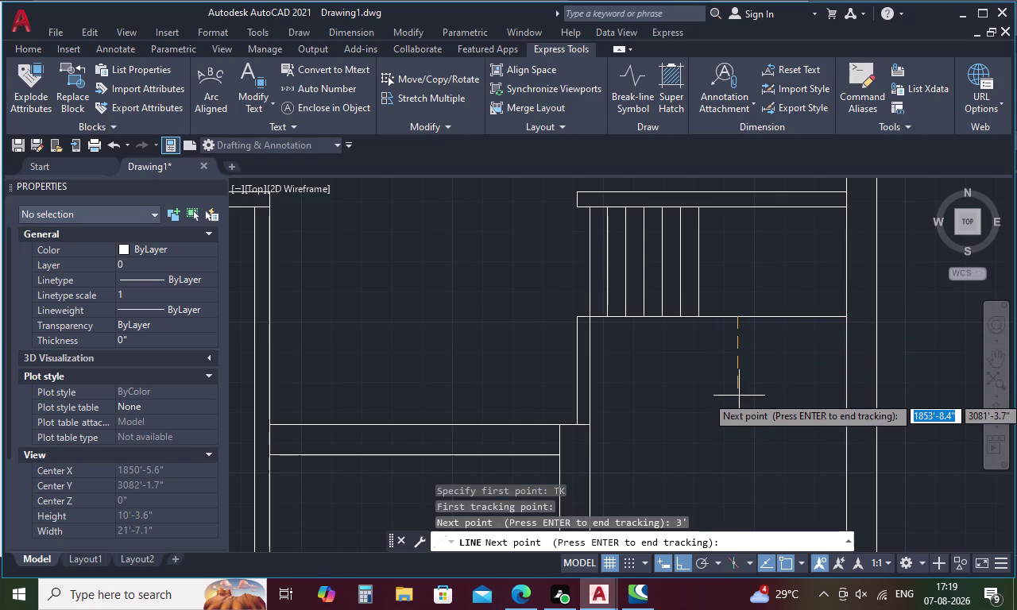
key(space)
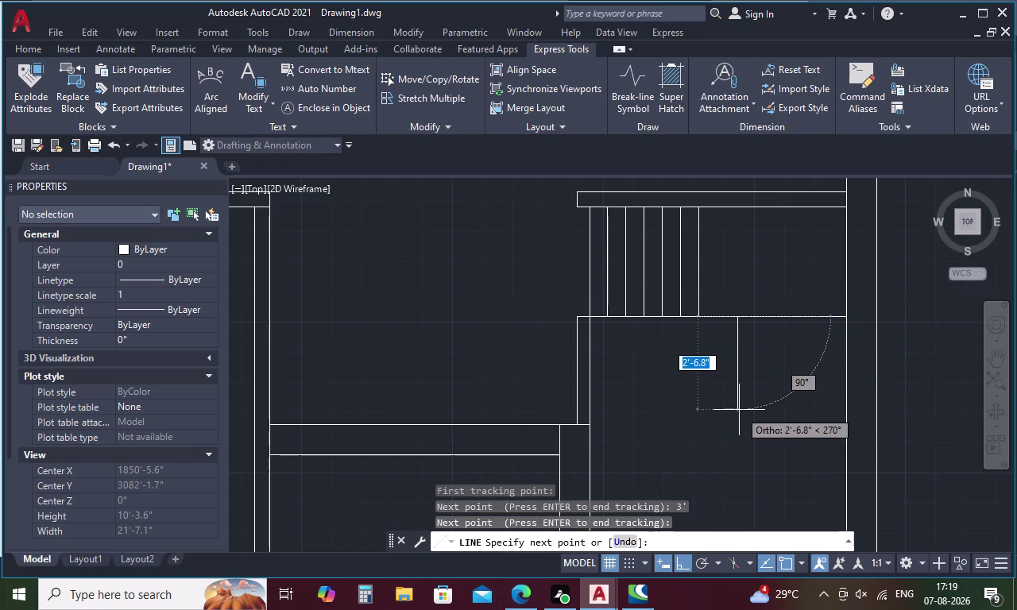
click(739, 410)
key(Escape)
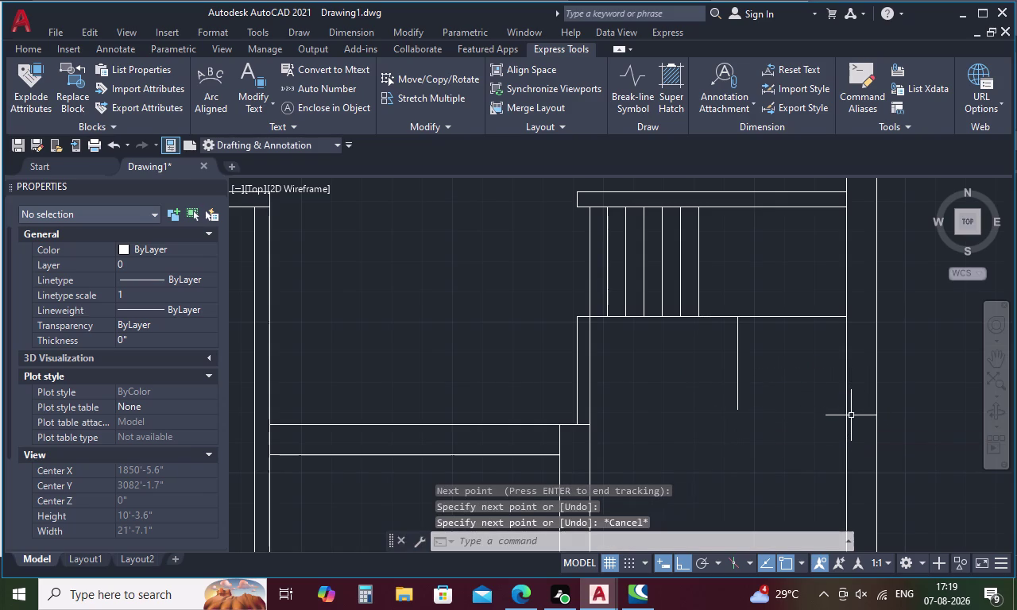
Add two more tread lines 6 inches apart and erase the trial vertical line.
key(o)
key(space)
key(6)
key(space)
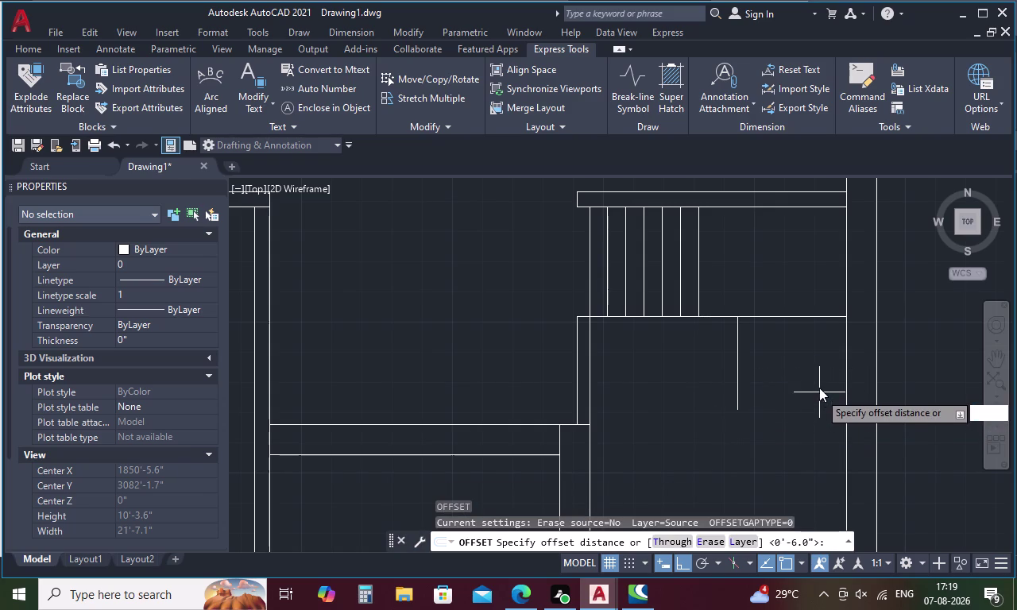
click(700, 267)
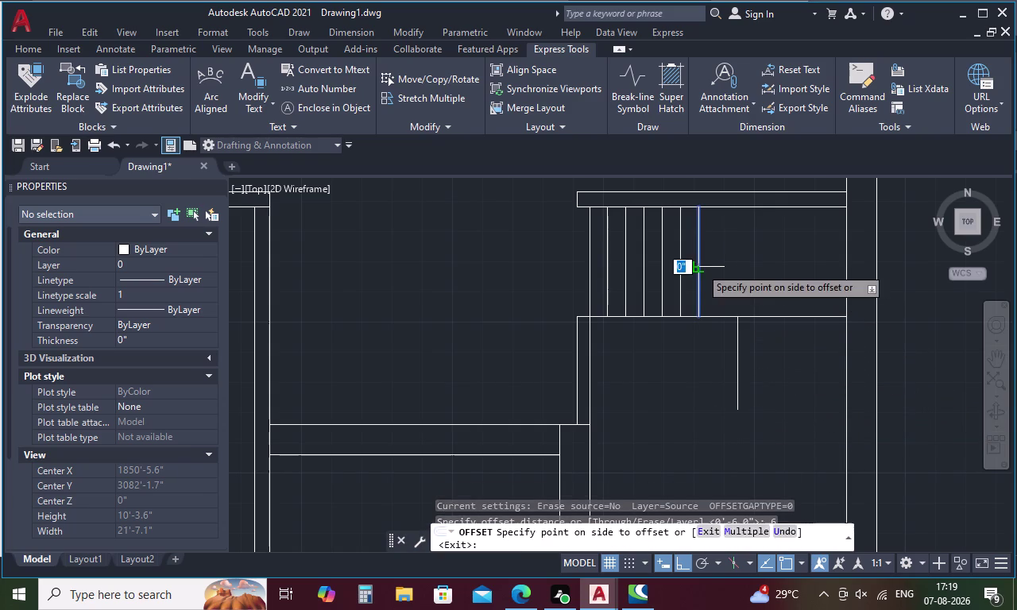
click(713, 266)
click(716, 270)
click(735, 274)
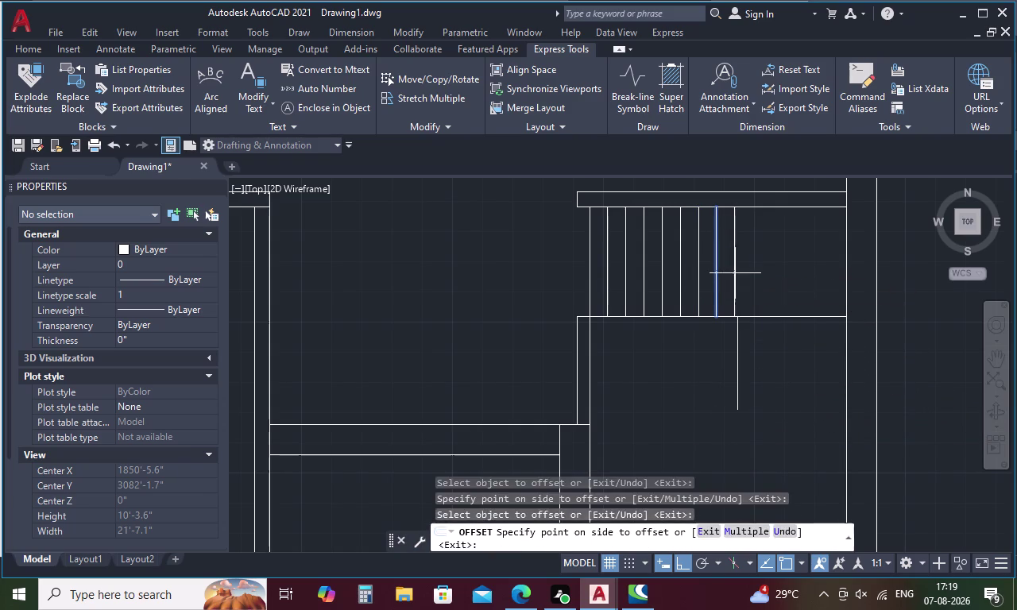
key(Escape)
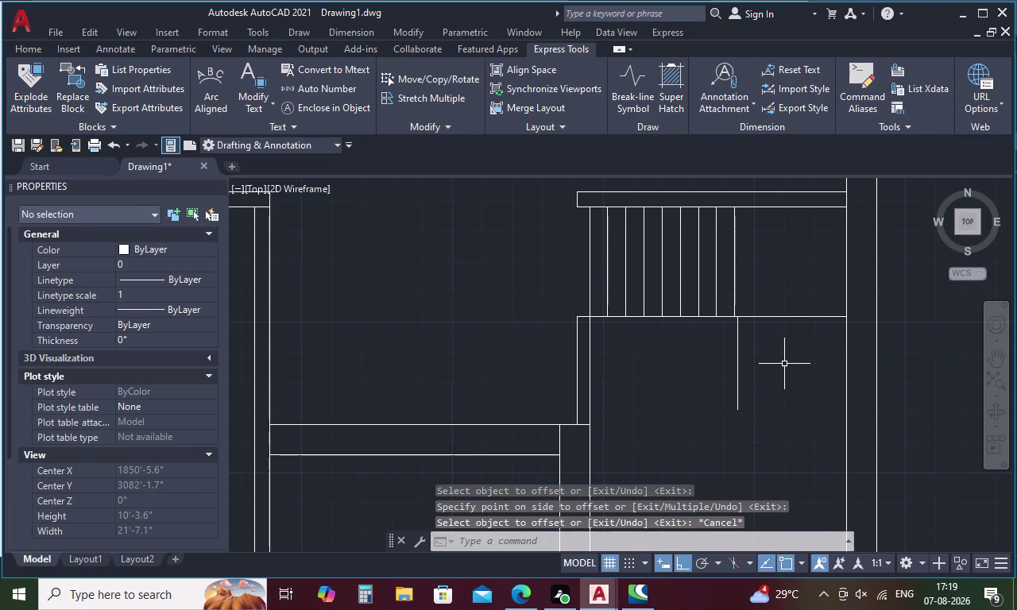
drag(784, 364, 722, 374)
key(Delete)
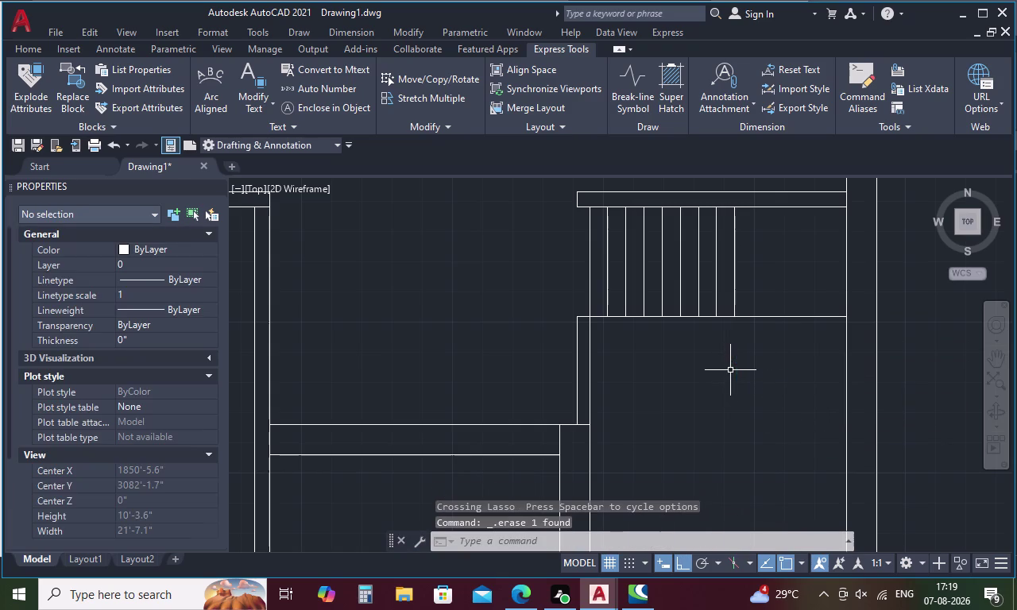
Draw a vertical line down from the stair's end.
text(L)
key(space)
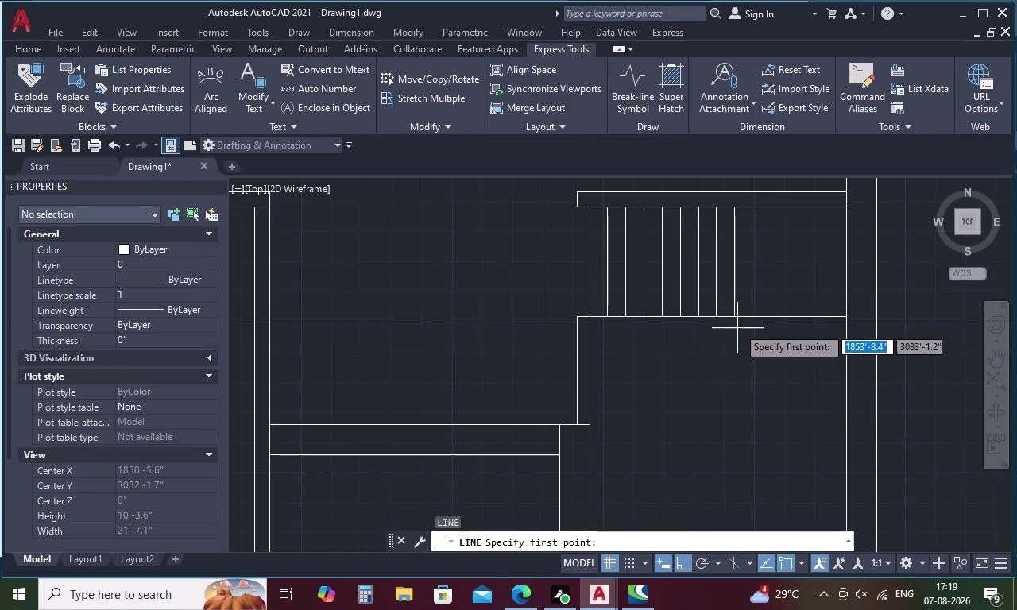
click(738, 315)
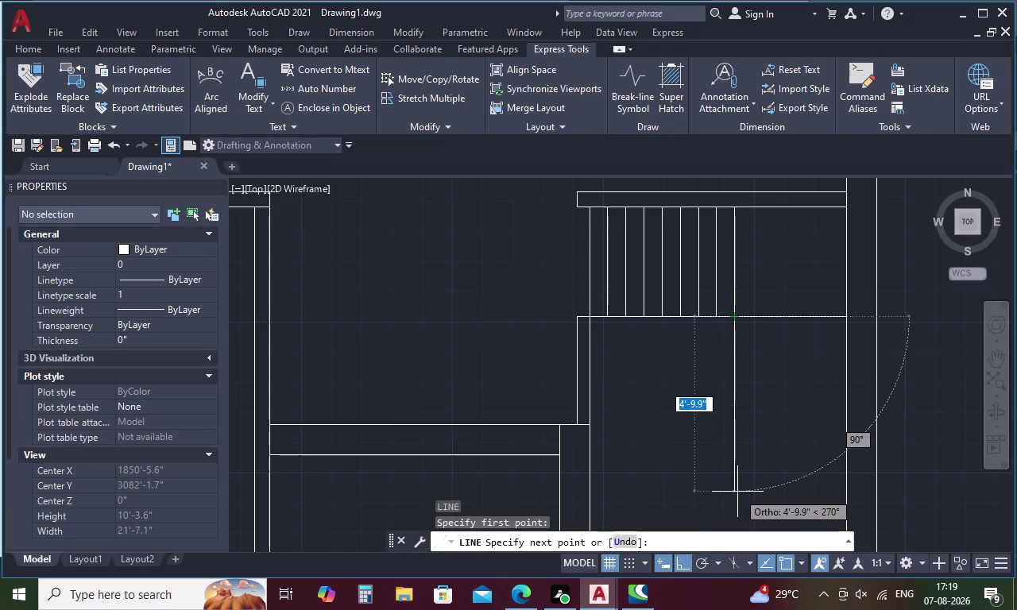
click(739, 432)
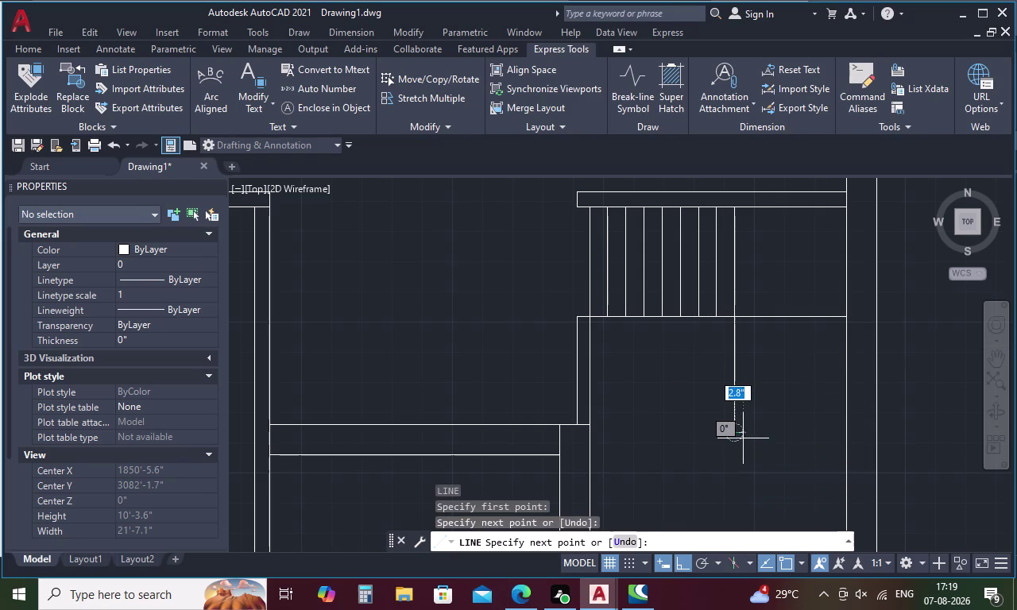
key(Escape)
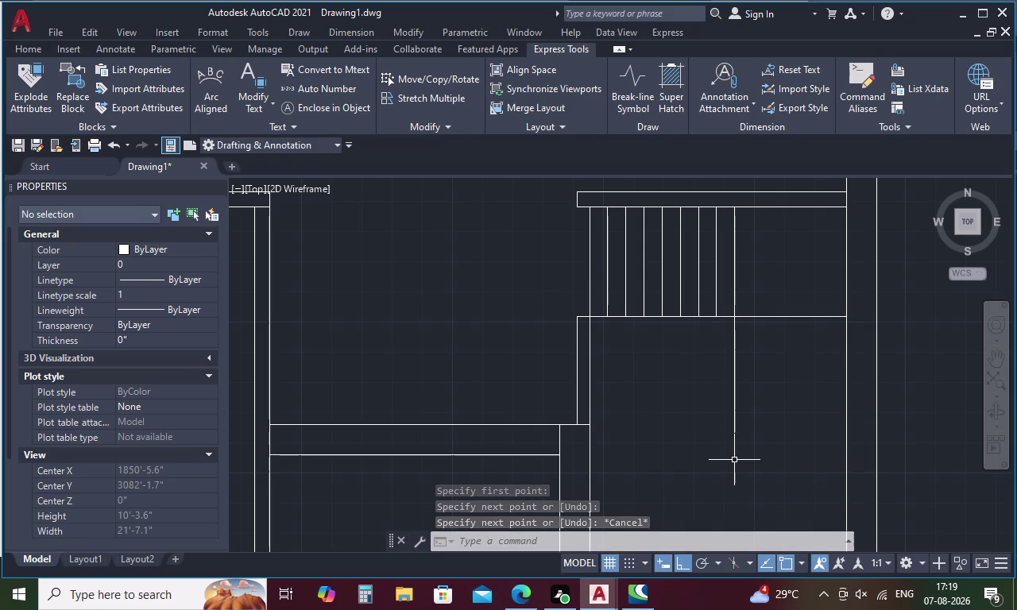
Draw a horizontal line 6 inches below the landing corner to the right wall.
text(L TK)
key(space)
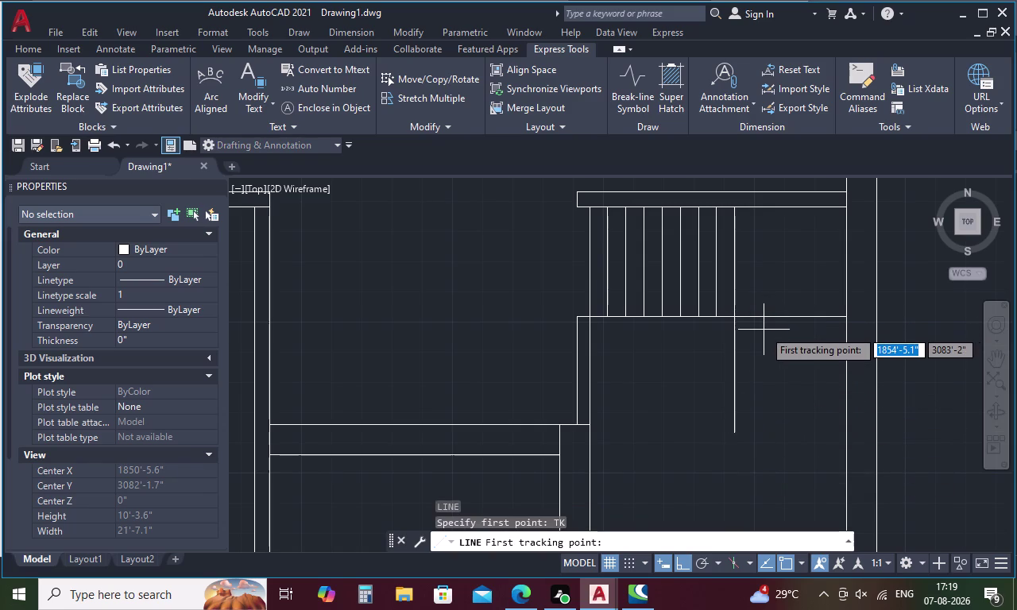
click(736, 318)
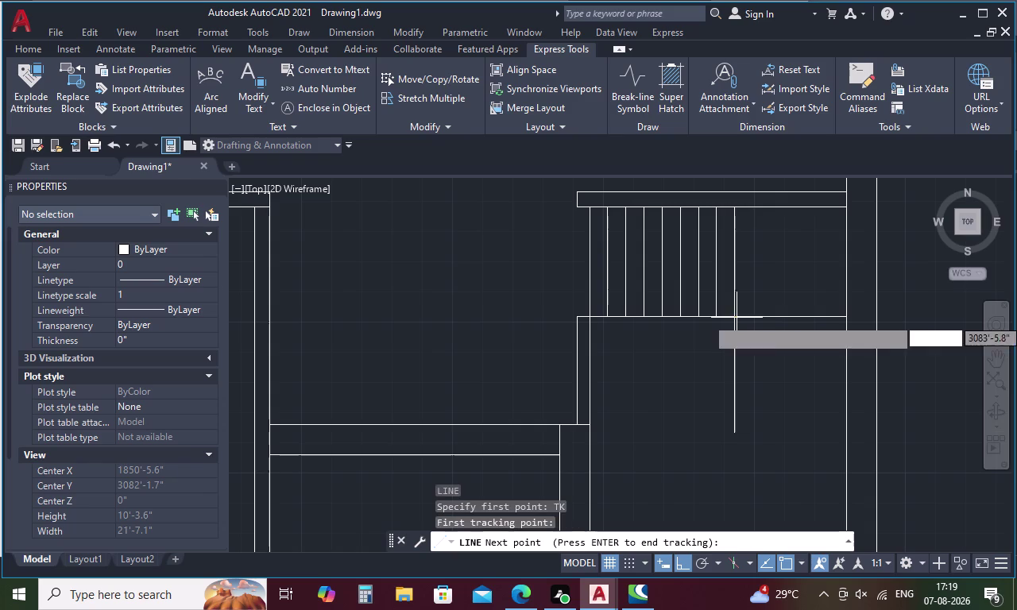
key(6)
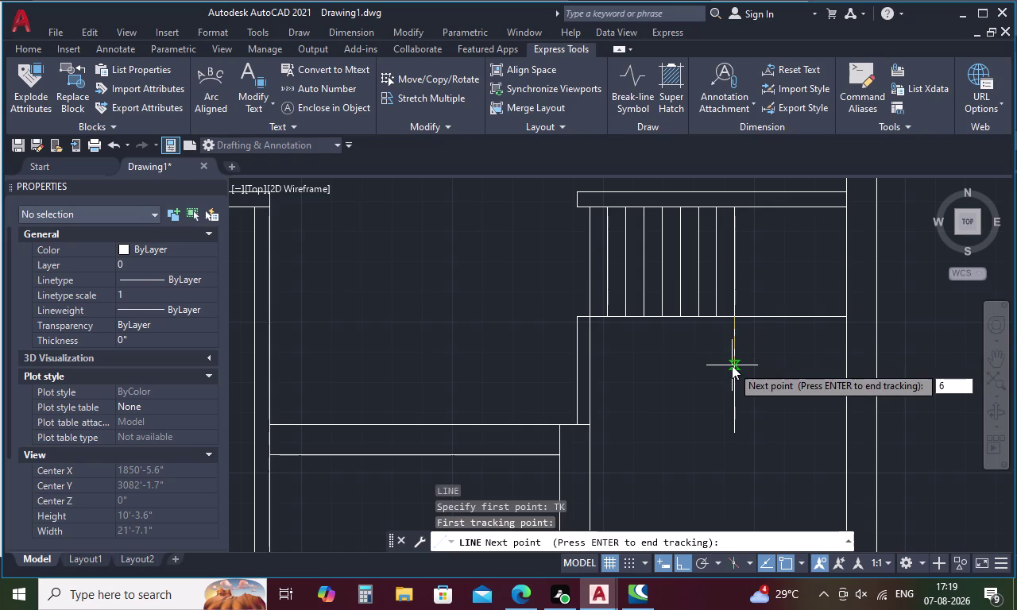
key(space)
key(space)
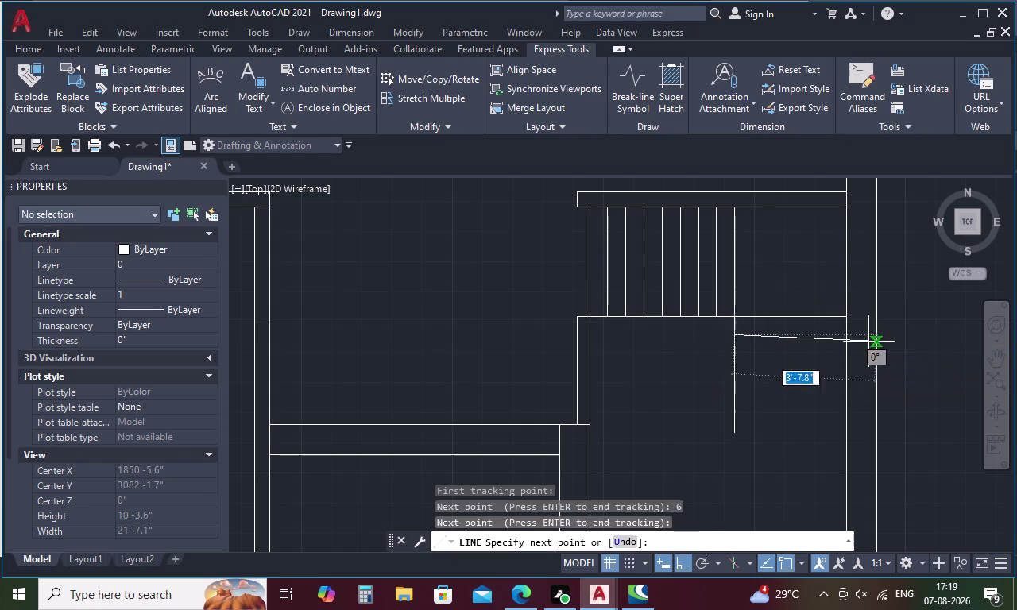
click(850, 332)
key(Escape)
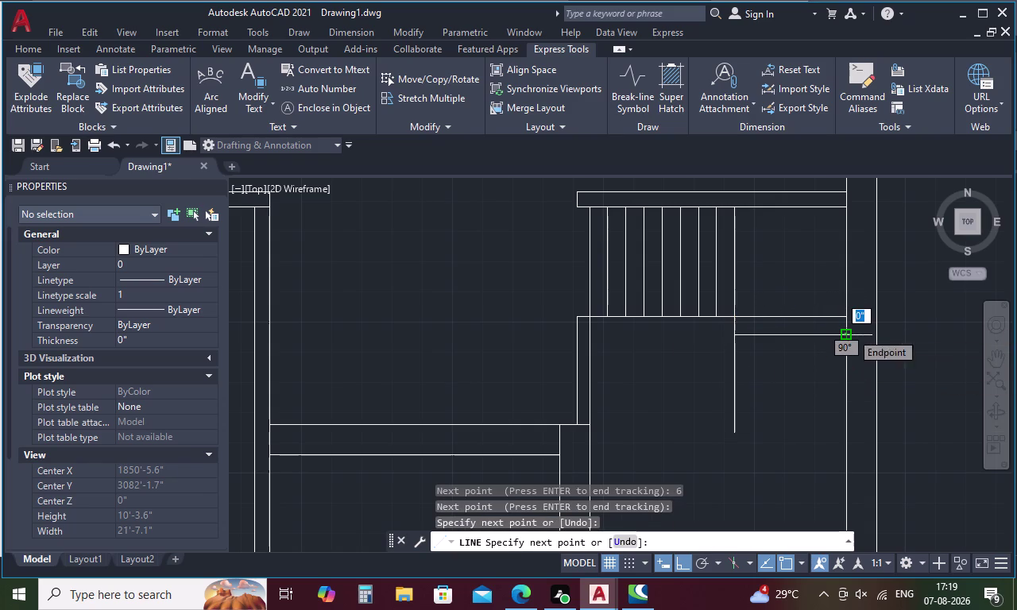
text(O 6)
key(space)
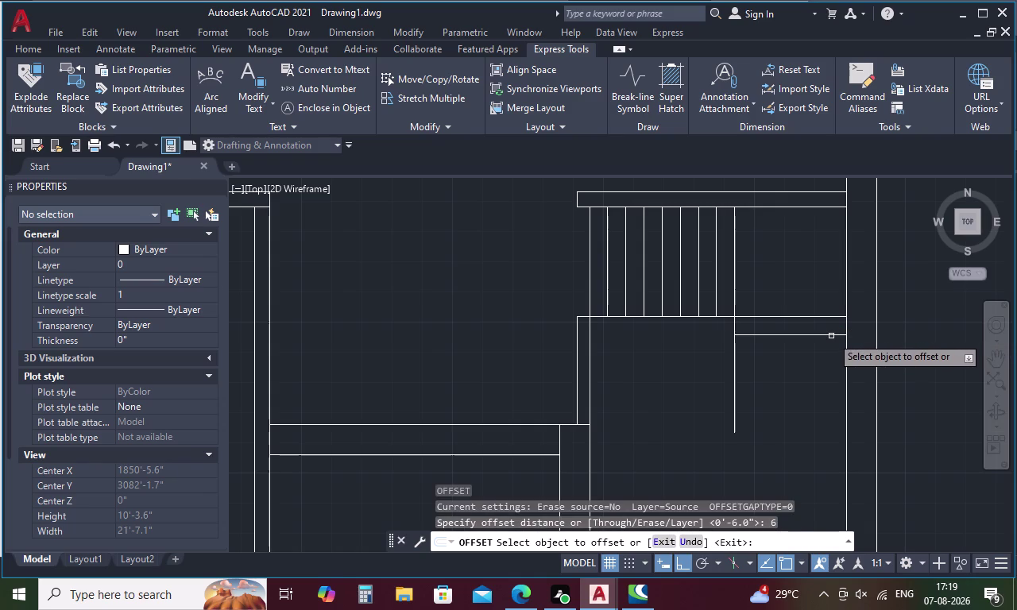
Offset a stack of horizontal tread lines 6 inches apart below the landing.
click(831, 336)
click(822, 363)
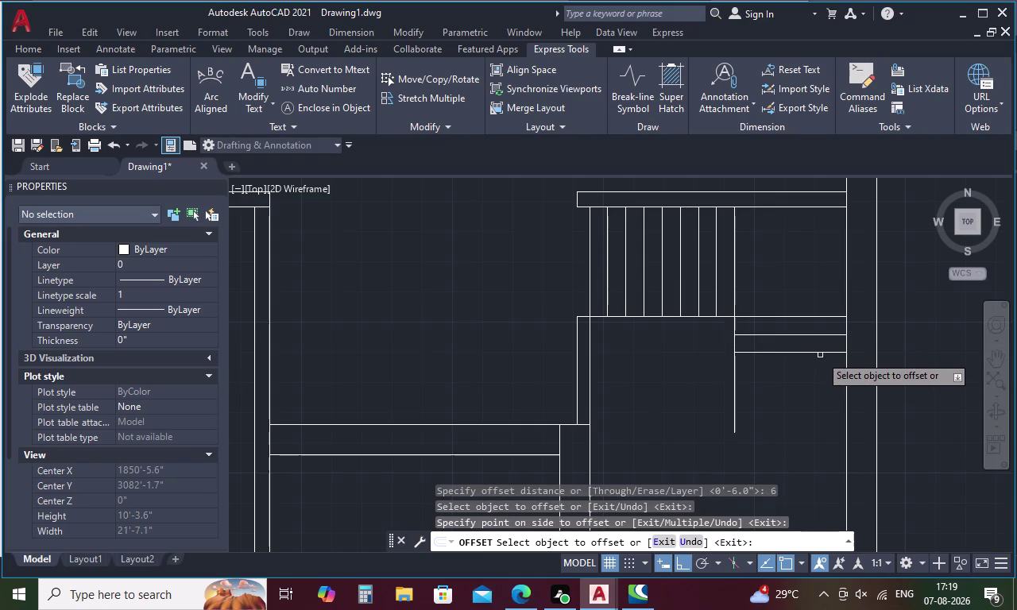
click(819, 354)
click(821, 387)
click(821, 372)
click(821, 406)
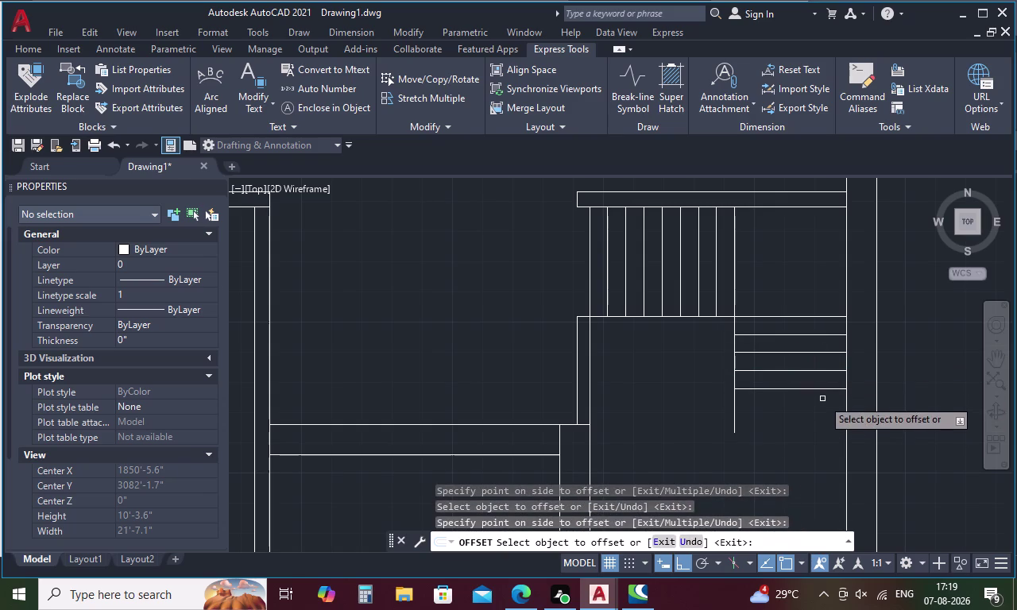
click(826, 390)
click(822, 415)
click(822, 408)
click(817, 431)
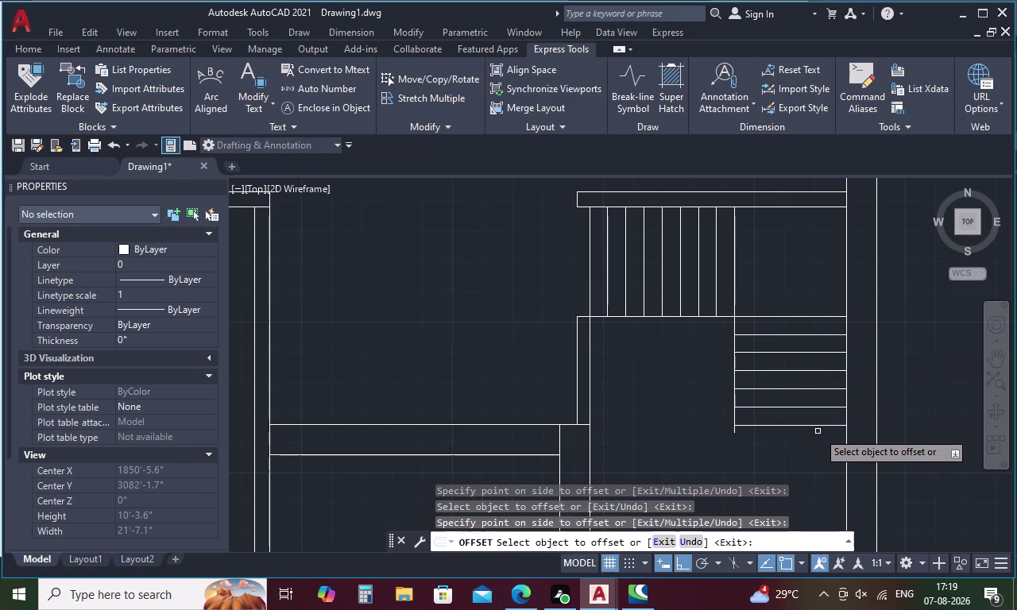
key(Escape)
text(TR)
key(space)
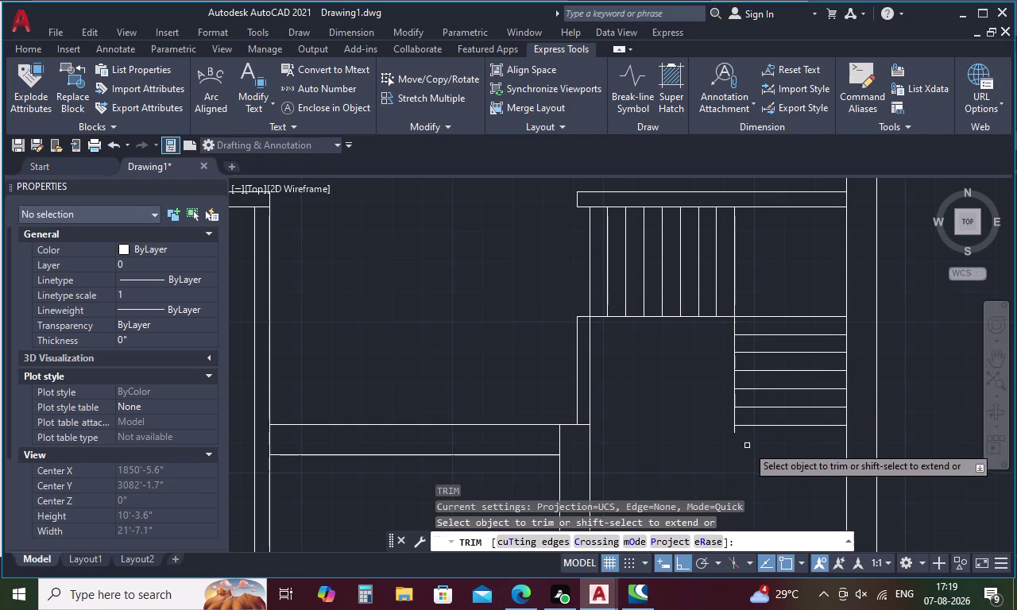
Fence-trim the lower stair tread lines and recentre the floor plan.
click(732, 430)
click(738, 432)
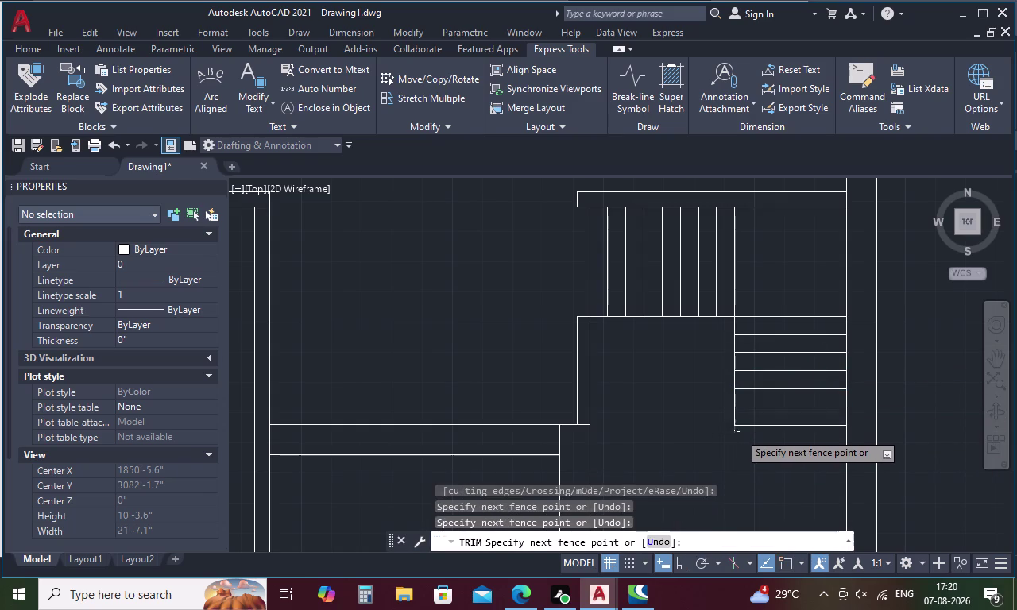
scroll(down, 3)
middle_drag(746, 439, 711, 383)
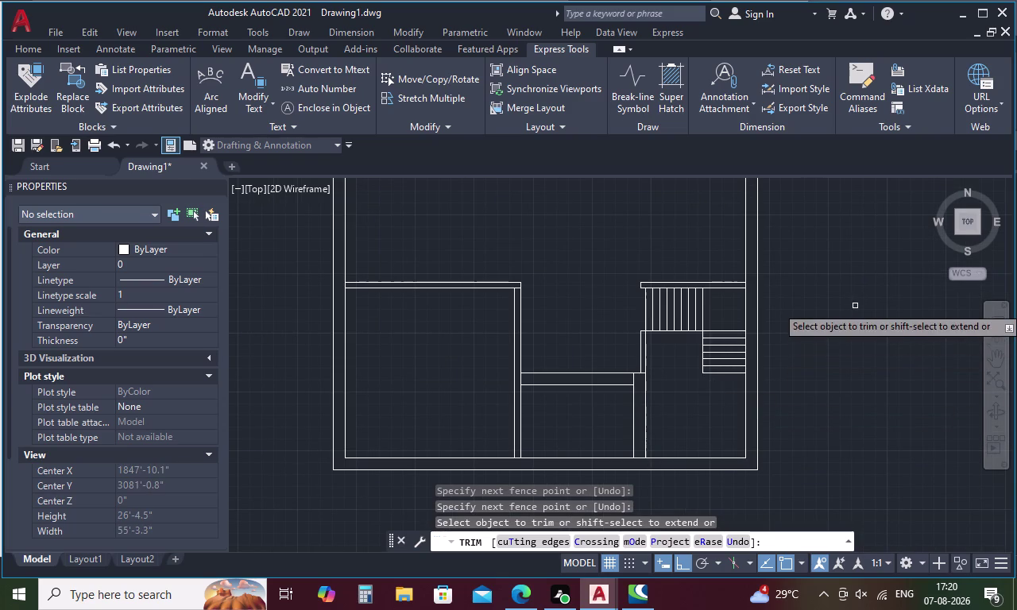
middle_drag(798, 293, 782, 297)
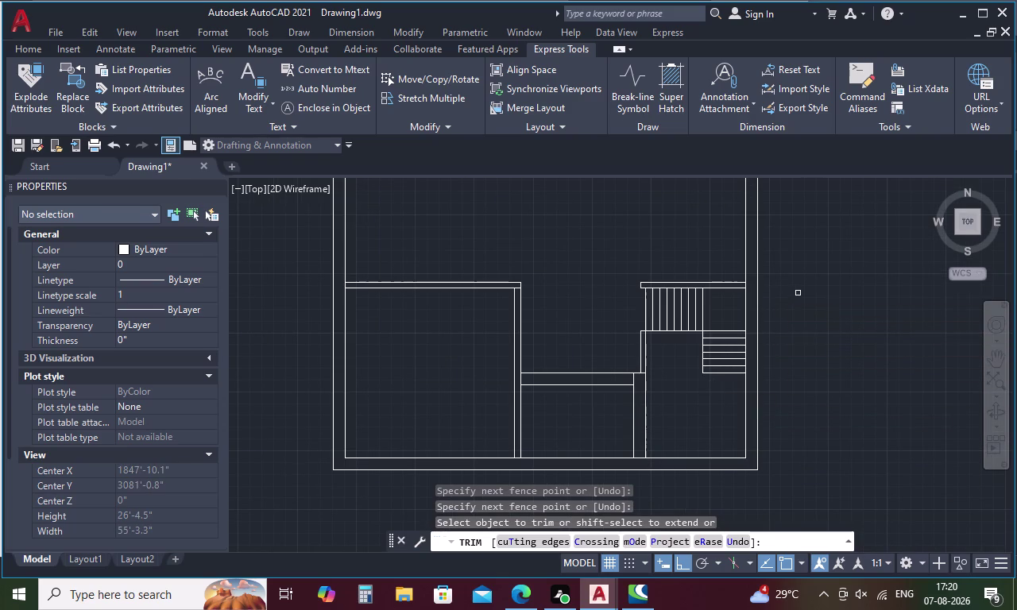
middle_drag(783, 297, 730, 305)
scroll(down, 3)
middle_drag(761, 306, 698, 325)
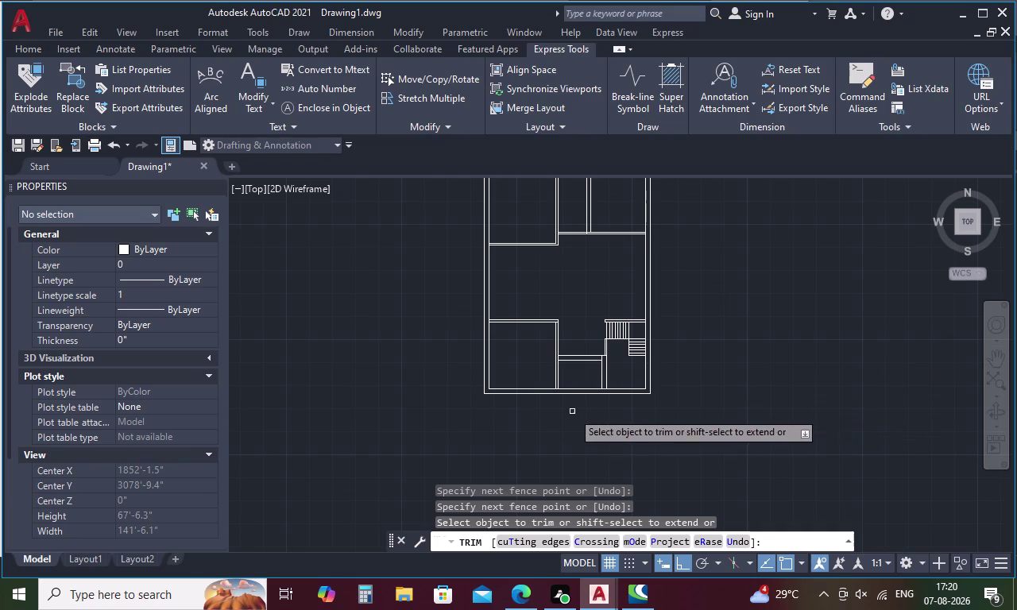
scroll(up, 3)
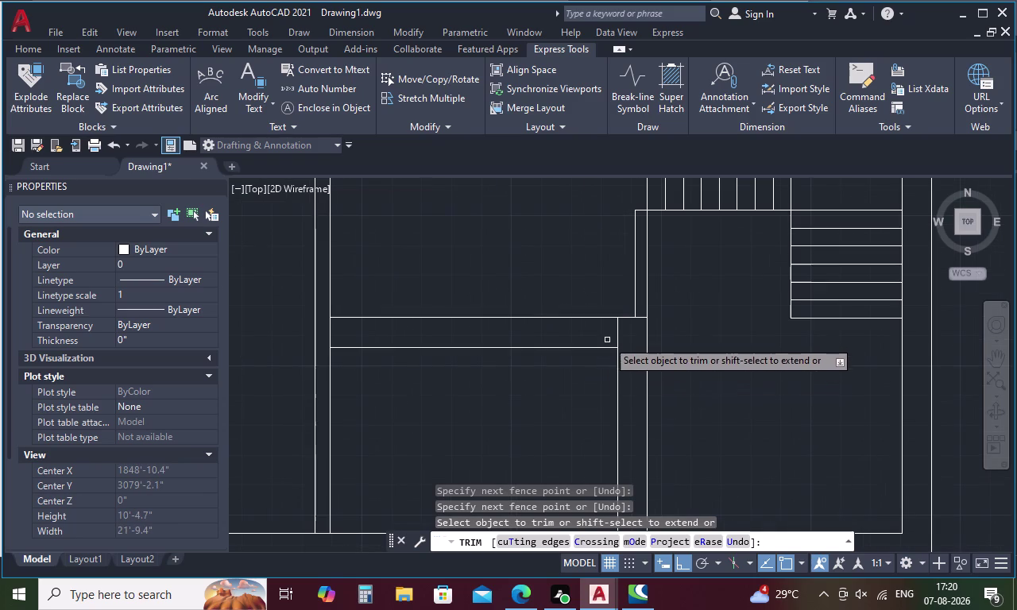
Trim the overlapping wall lines and leftover segments at the partition junctions.
drag(607, 336, 624, 335)
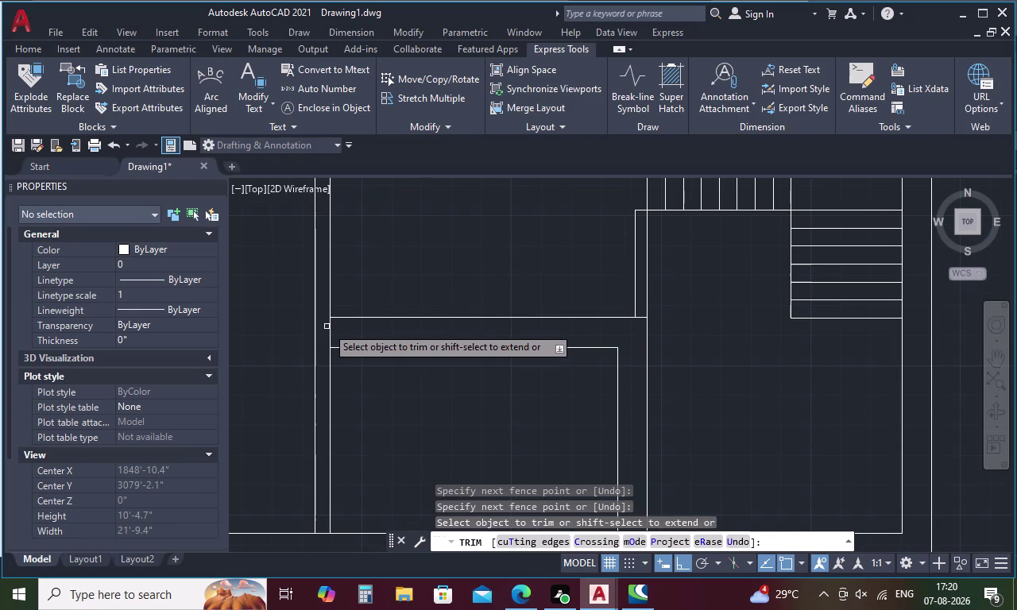
click(331, 331)
scroll(down, 3)
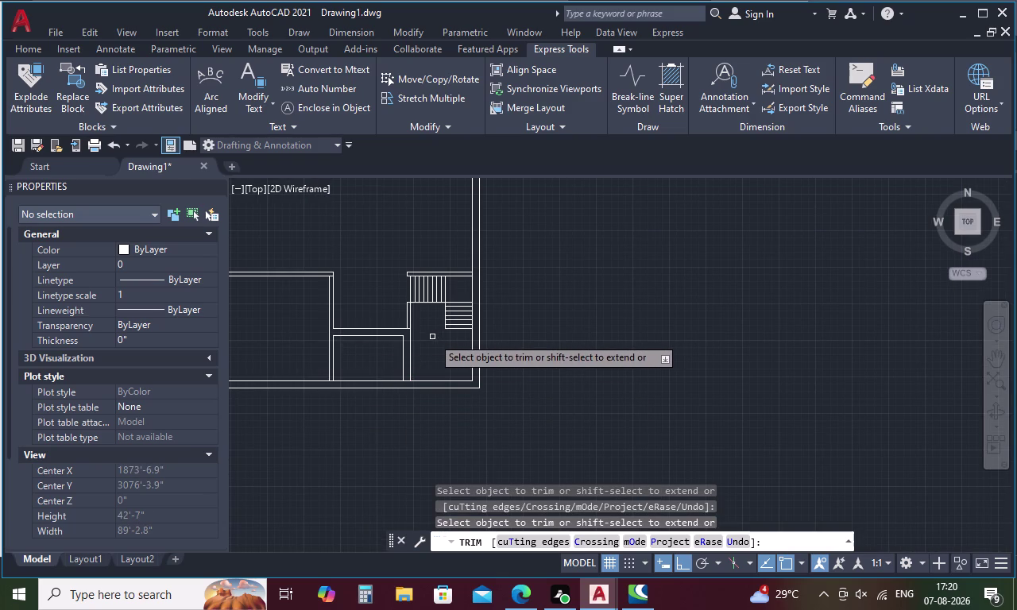
scroll(up, 3)
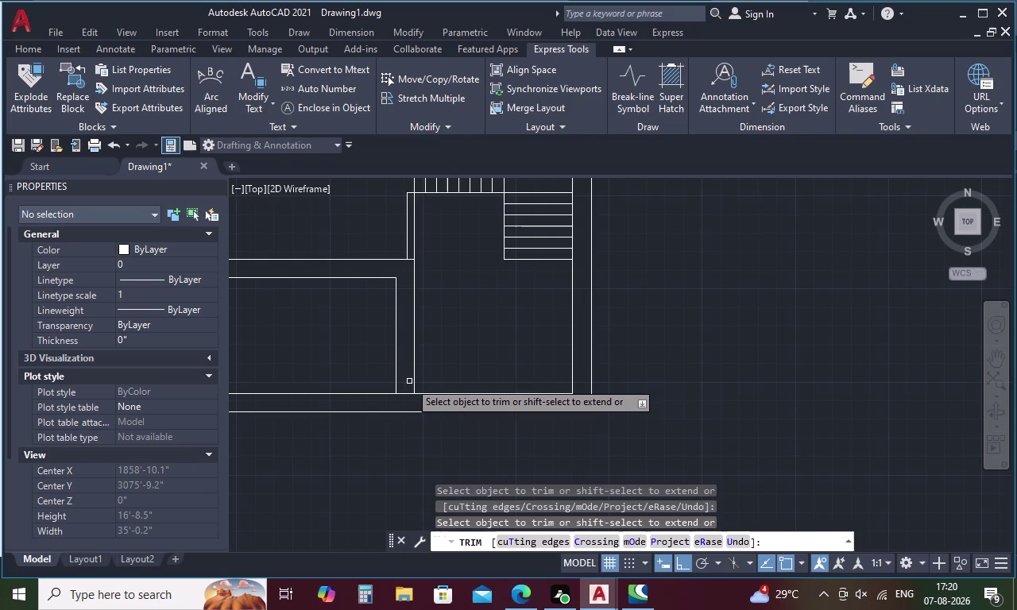
drag(409, 381, 408, 394)
click(406, 400)
scroll(down, 3)
middle_drag(406, 400, 715, 389)
scroll(up, 3)
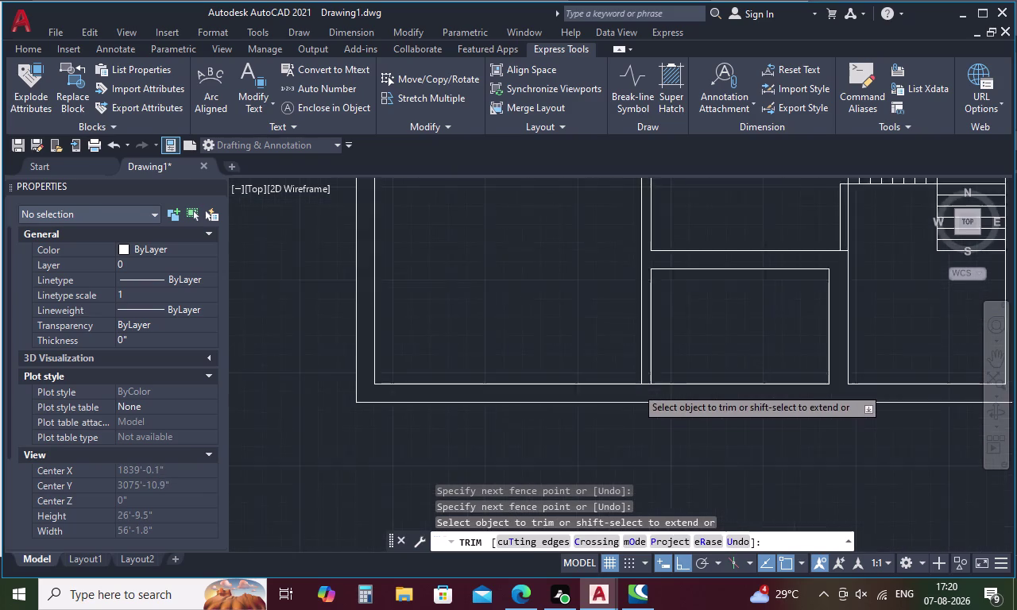
Trim the wall lines crossing into the opening and the overlapping corner line end.
drag(650, 368, 649, 398)
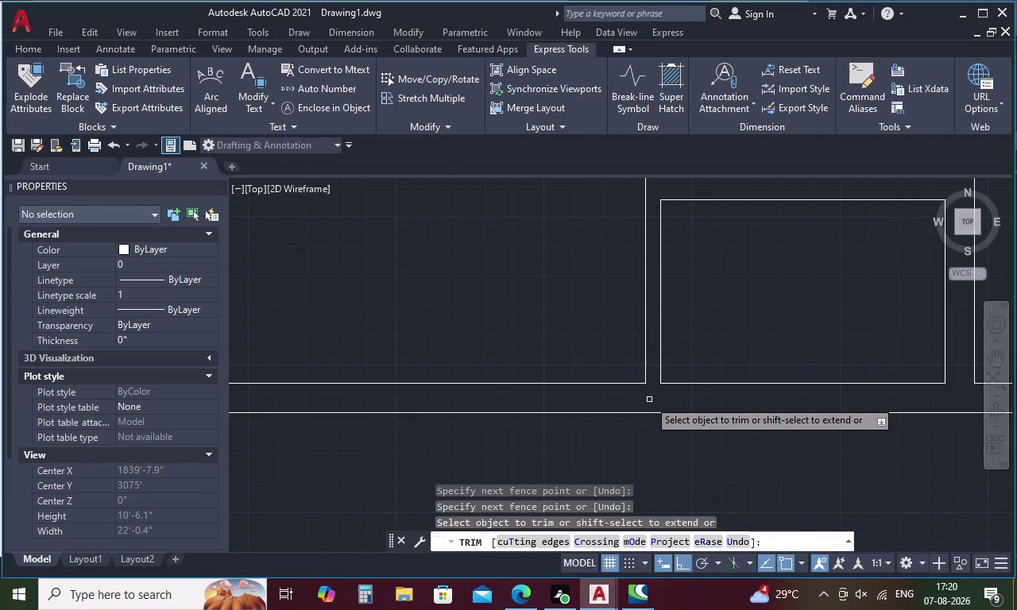
scroll(down, 3)
middle_drag(523, 315, 533, 407)
scroll(up, 3)
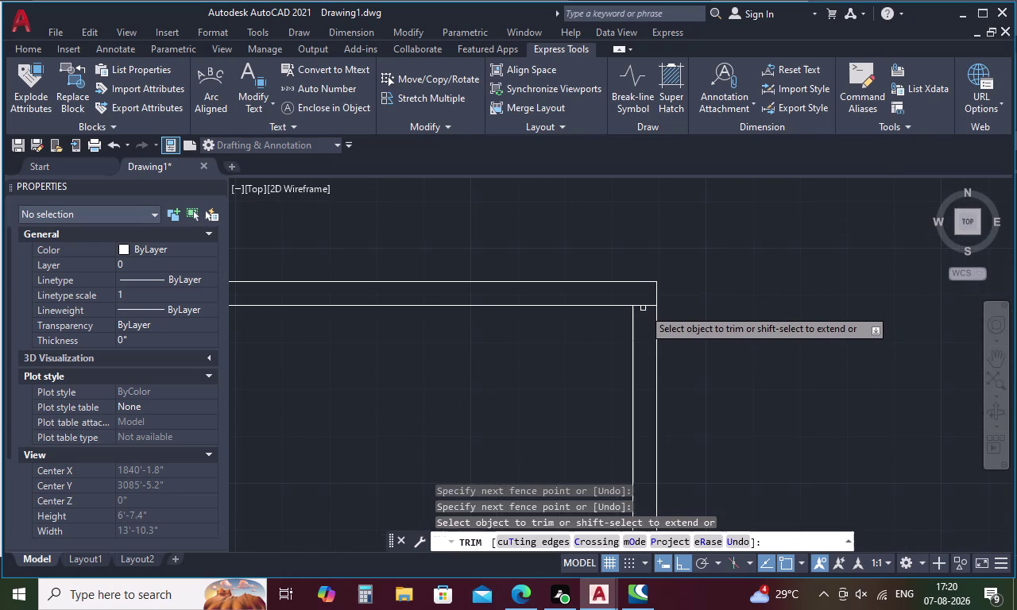
click(643, 308)
scroll(down, 3)
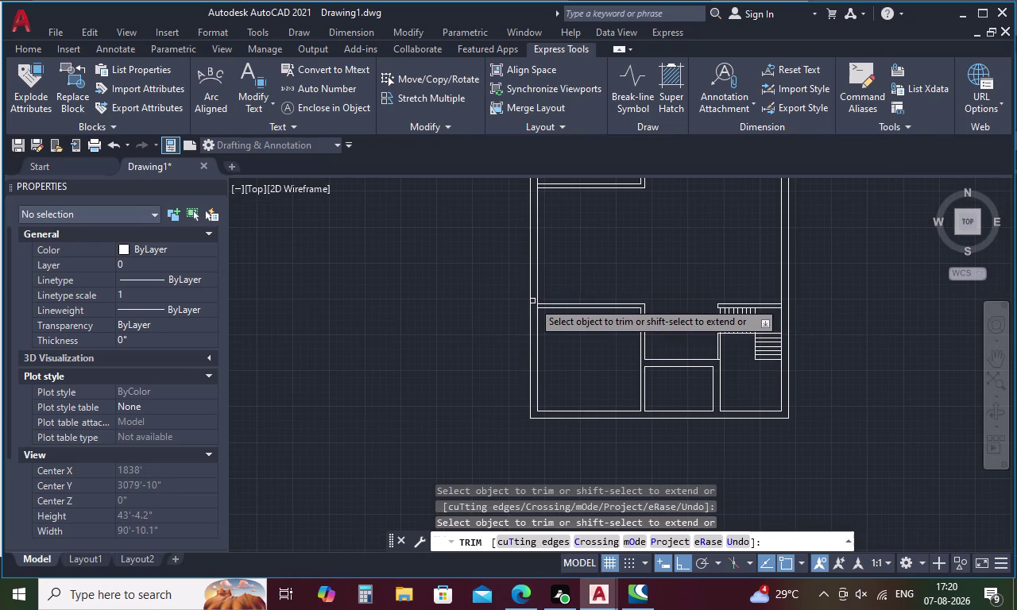
scroll(up, 3)
Trim the overlapping wall segment and the excess line at the left wall.
drag(546, 324, 569, 330)
scroll(down, 3)
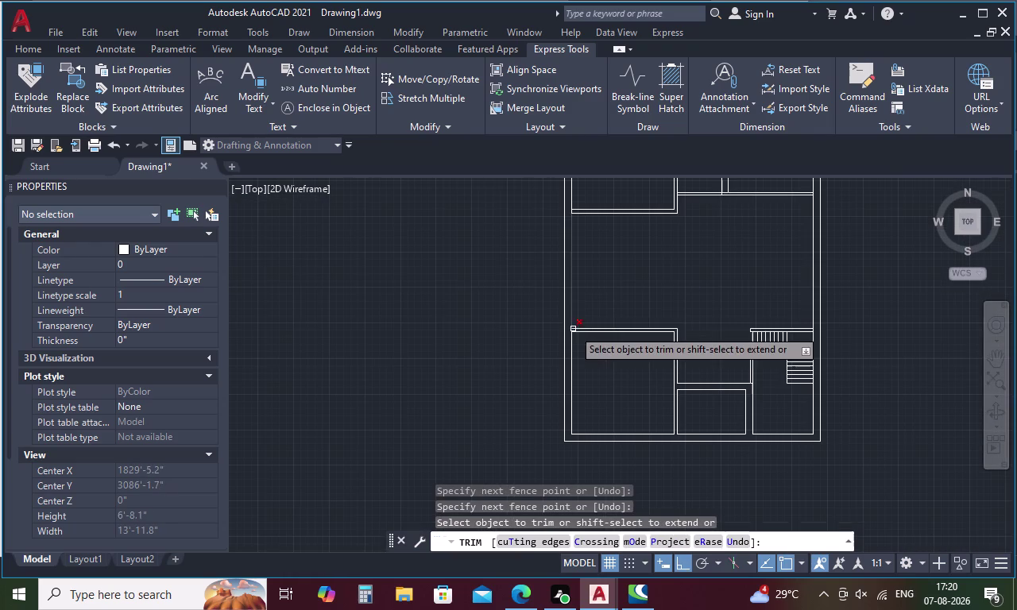
middle_drag(589, 297, 562, 423)
scroll(up, 3)
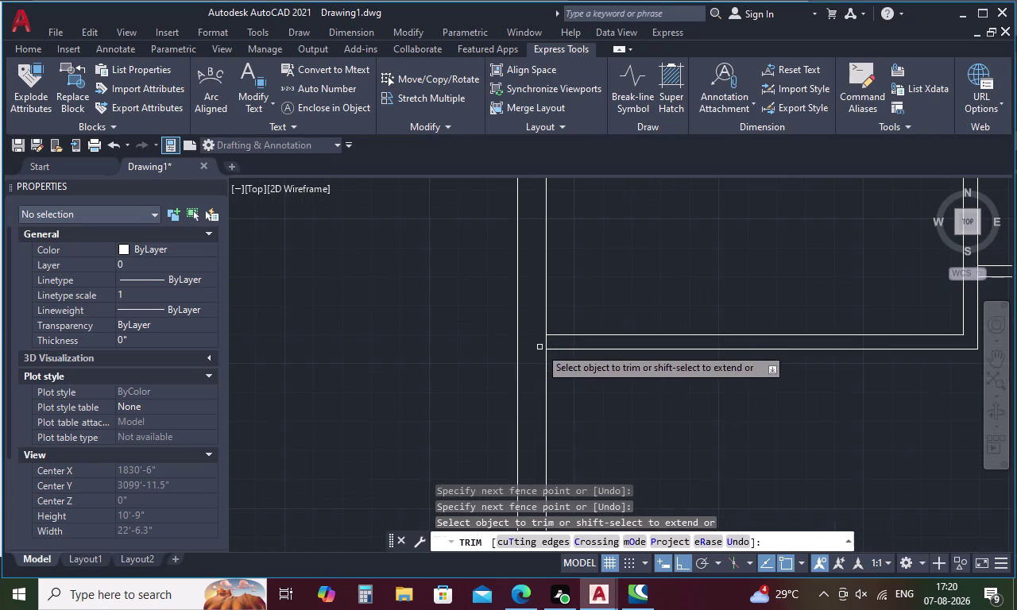
click(548, 342)
scroll(down, 3)
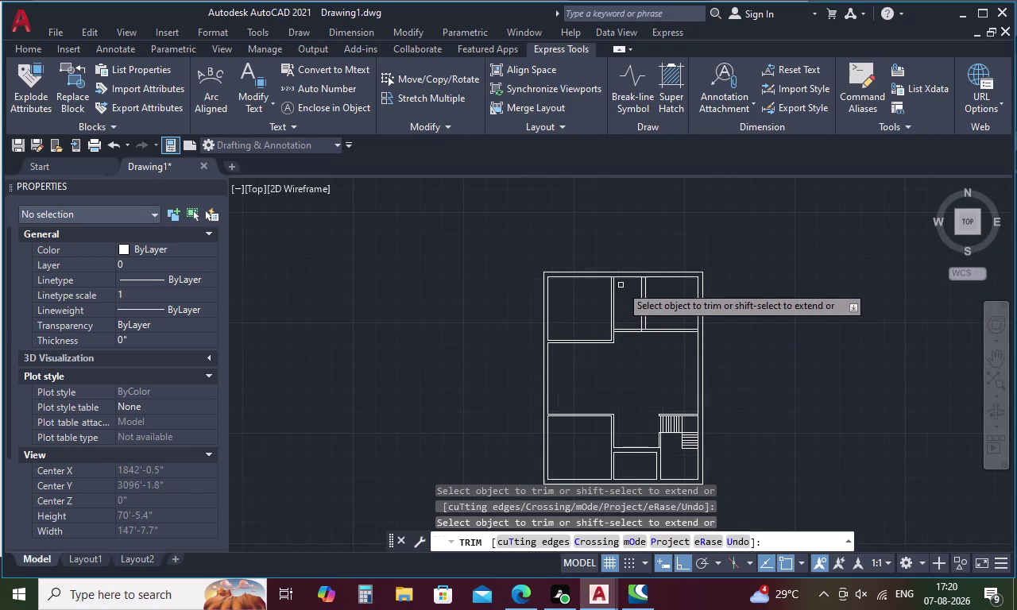
scroll(up, 3)
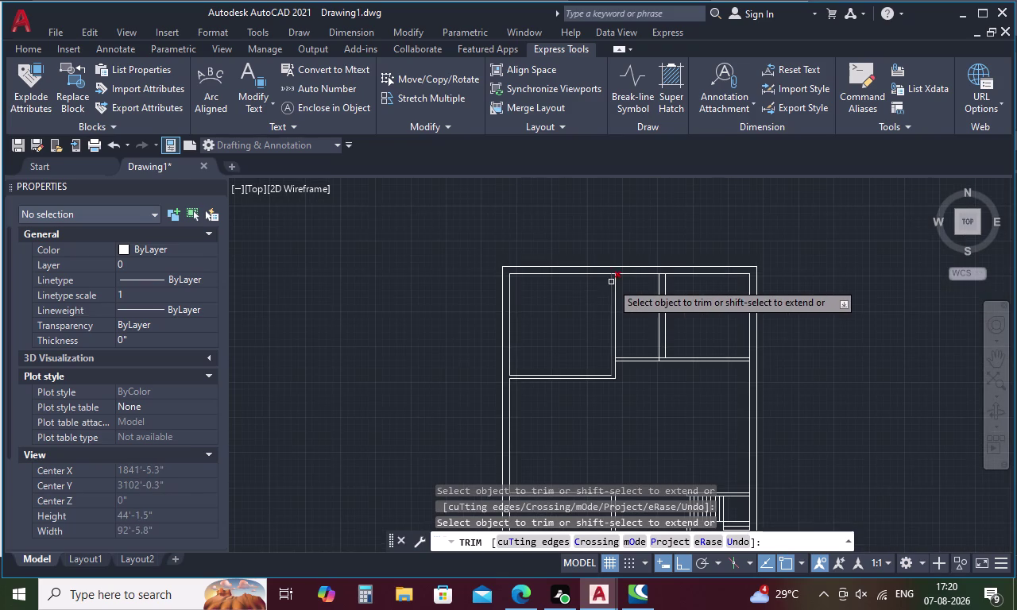
scroll(up, 3)
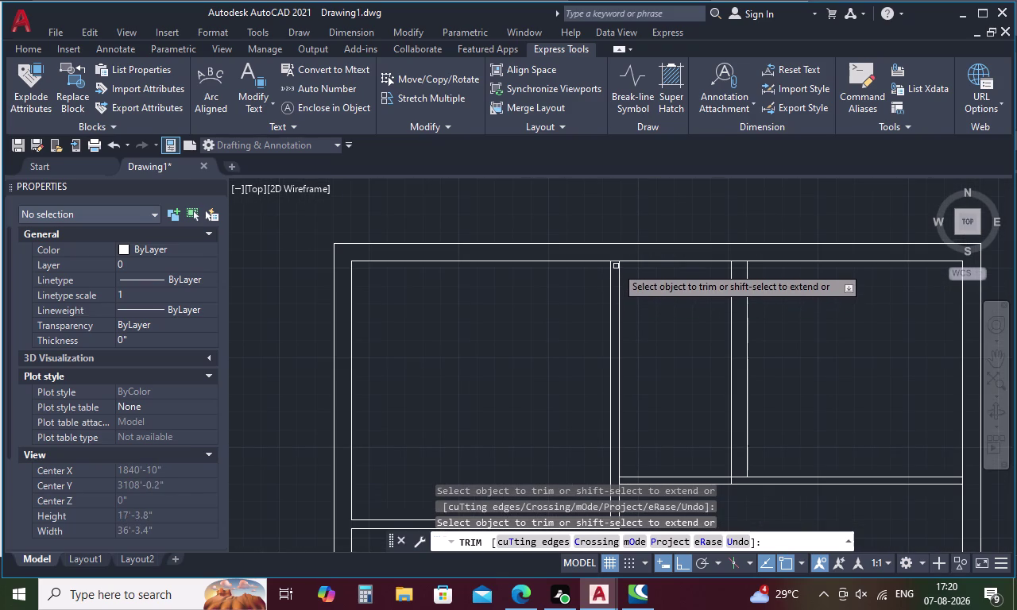
scroll(up, 3)
Trim the crossing partition lines where they meet the top wall.
drag(609, 247, 609, 255)
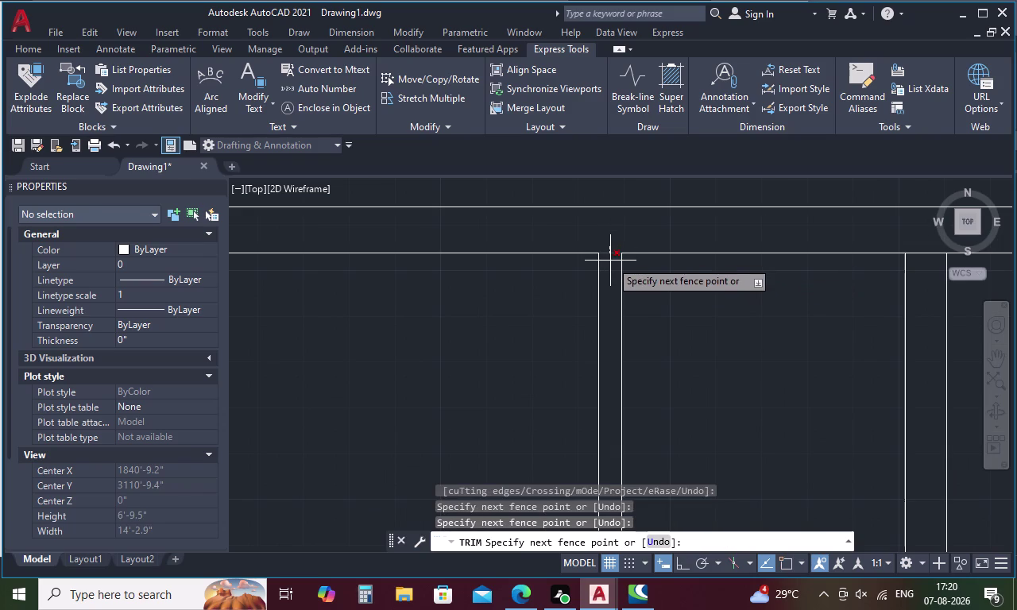
click(610, 262)
scroll(down, 3)
middle_drag(686, 281, 500, 290)
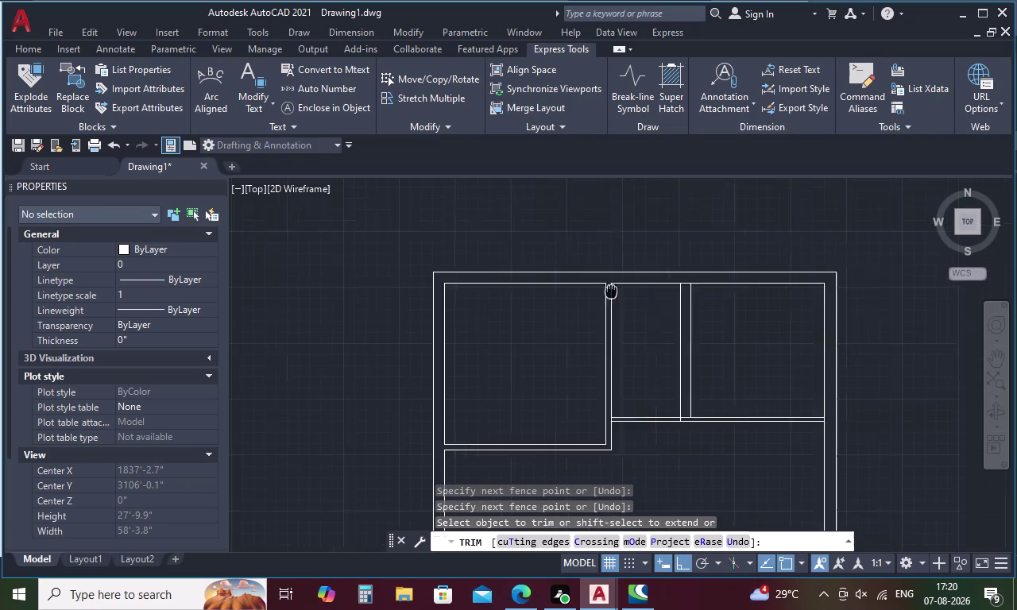
middle_drag(499, 290, 446, 292)
scroll(up, 3)
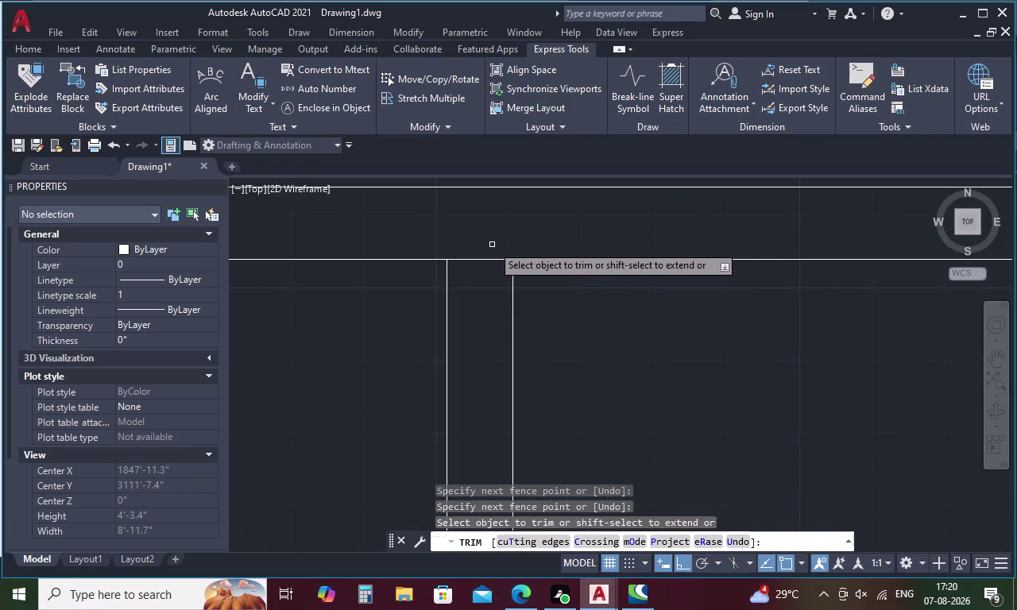
drag(492, 244, 487, 275)
scroll(down, 3)
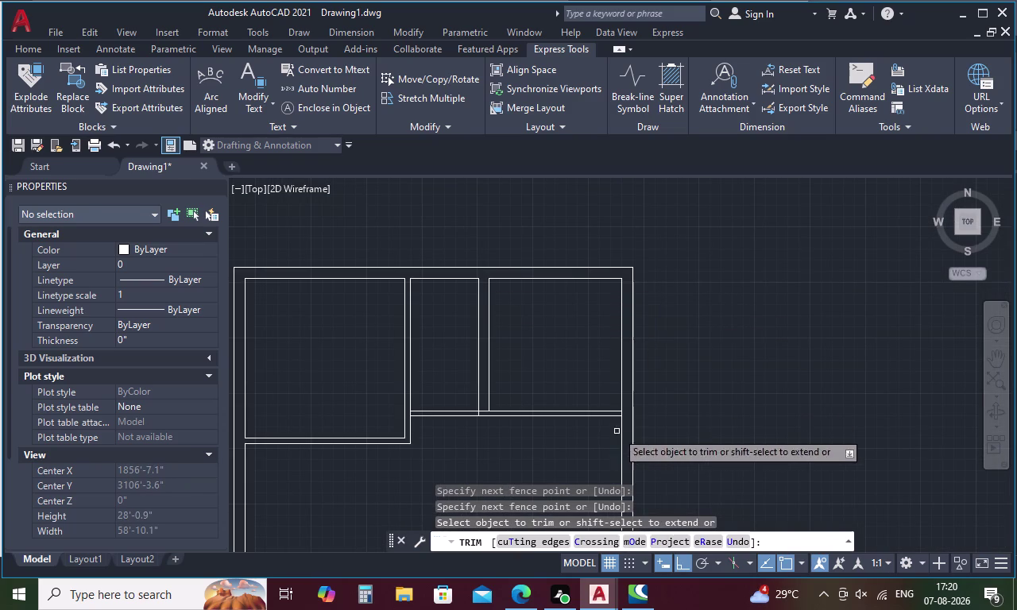
scroll(up, 3)
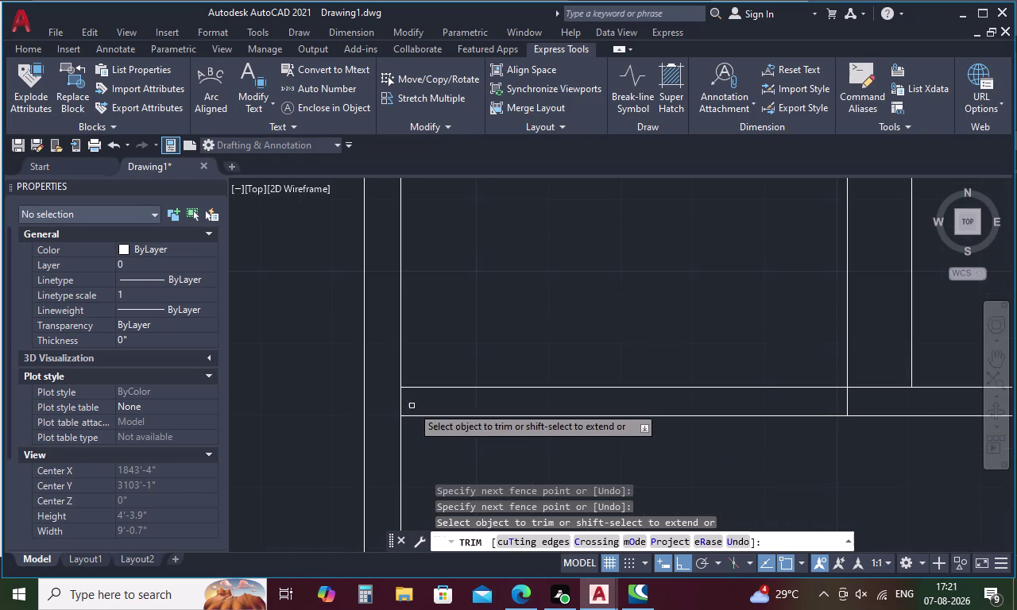
Clean up the overlapping lines at the interior partition corners.
drag(414, 402, 393, 410)
scroll(down, 3)
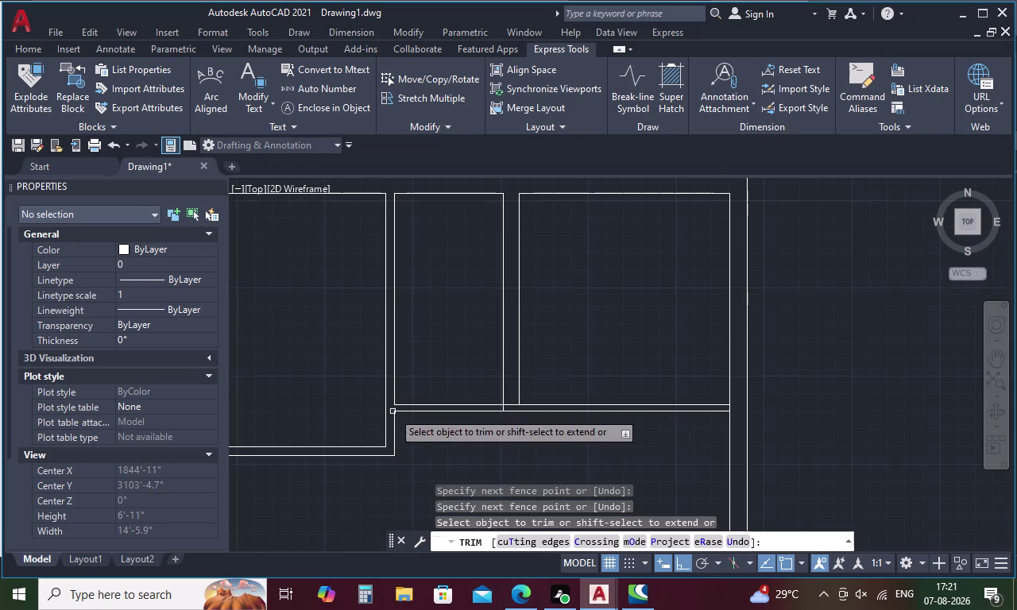
scroll(up, 3)
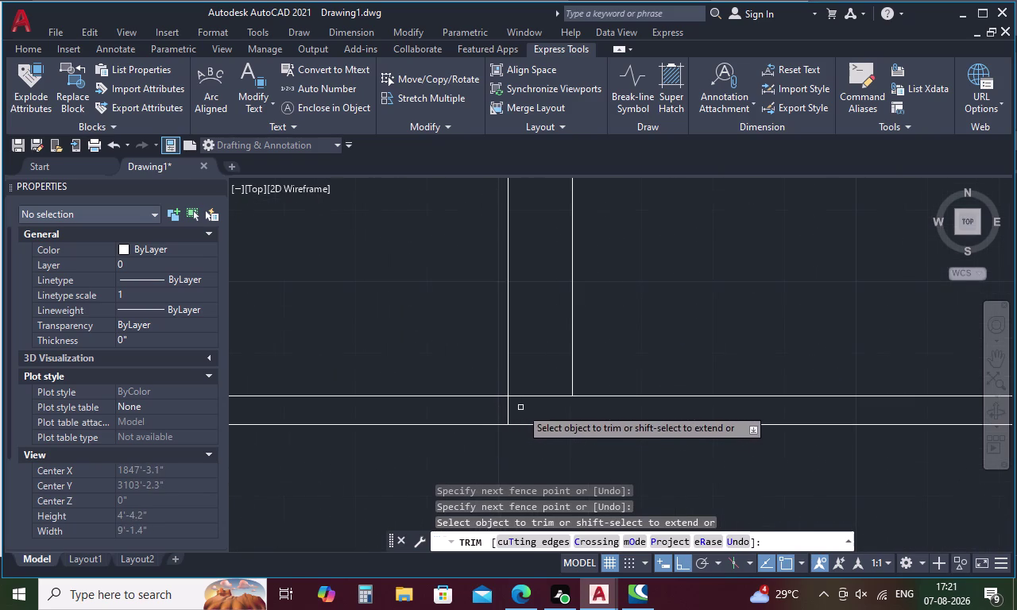
drag(533, 386, 504, 414)
scroll(down, 3)
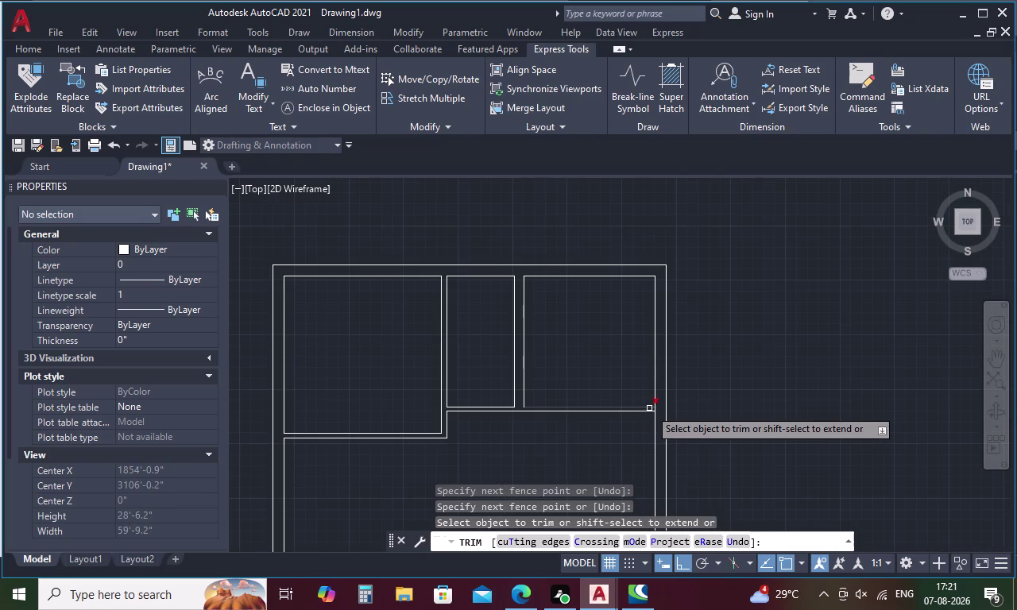
scroll(up, 3)
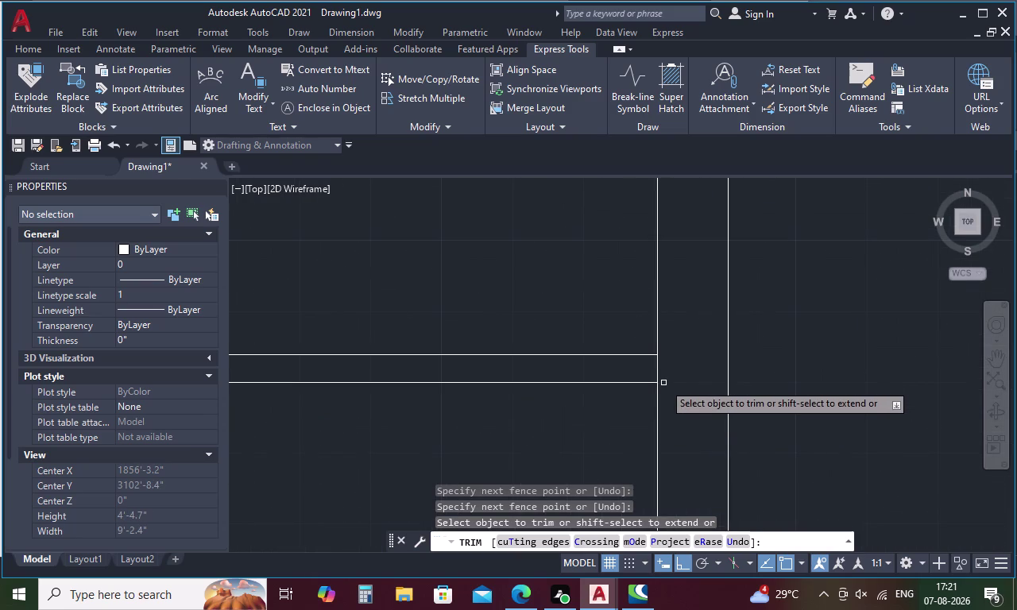
drag(656, 372, 636, 372)
scroll(down, 3)
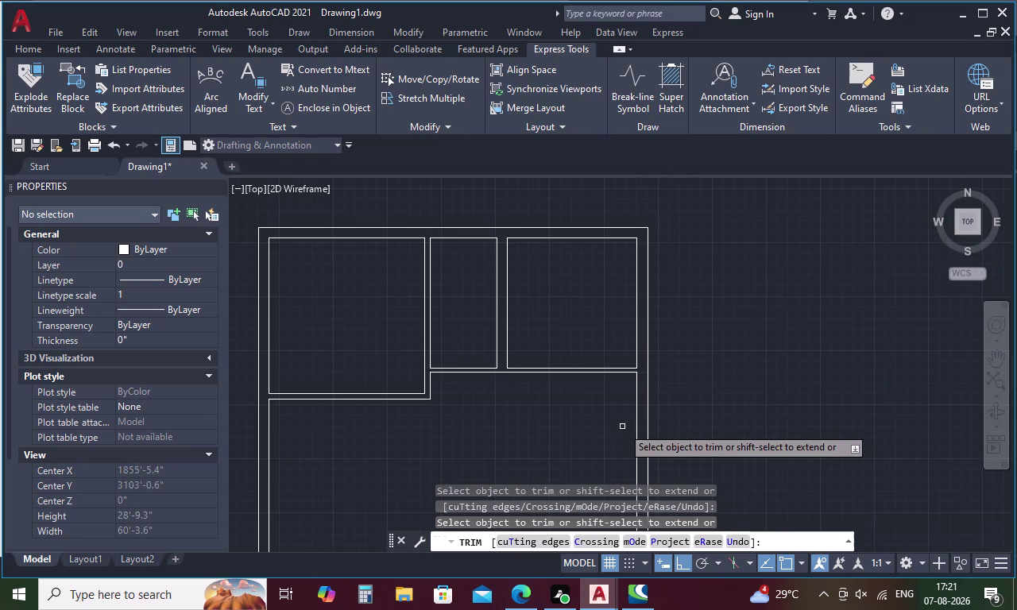
middle_drag(614, 413, 601, 320)
scroll(down, 3)
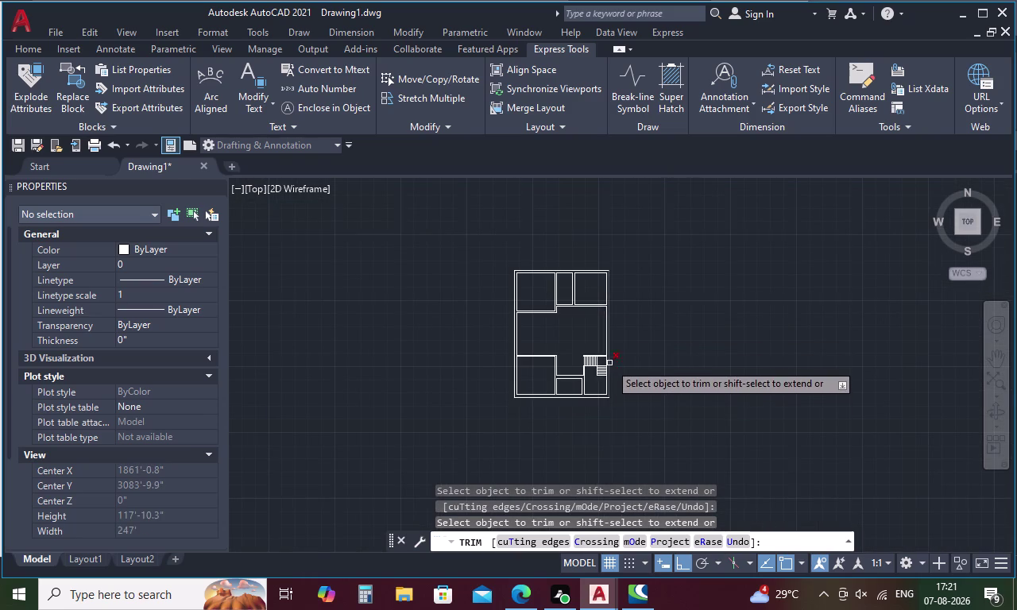
scroll(up, 3)
scroll(down, 3)
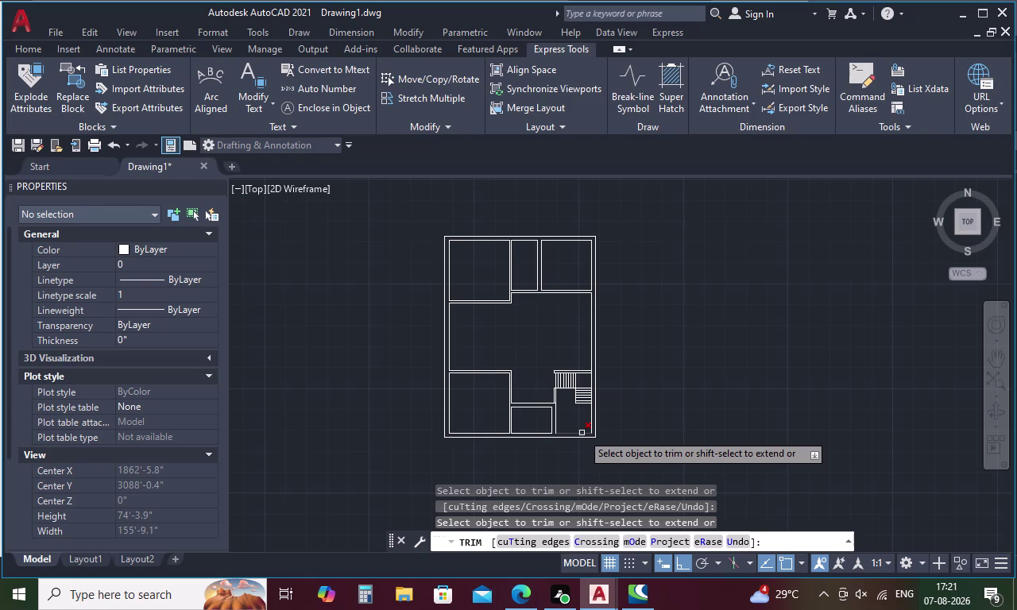
Extend both small-room partition lines down to the bottom wall with EX.
key(Escape)
text(E)
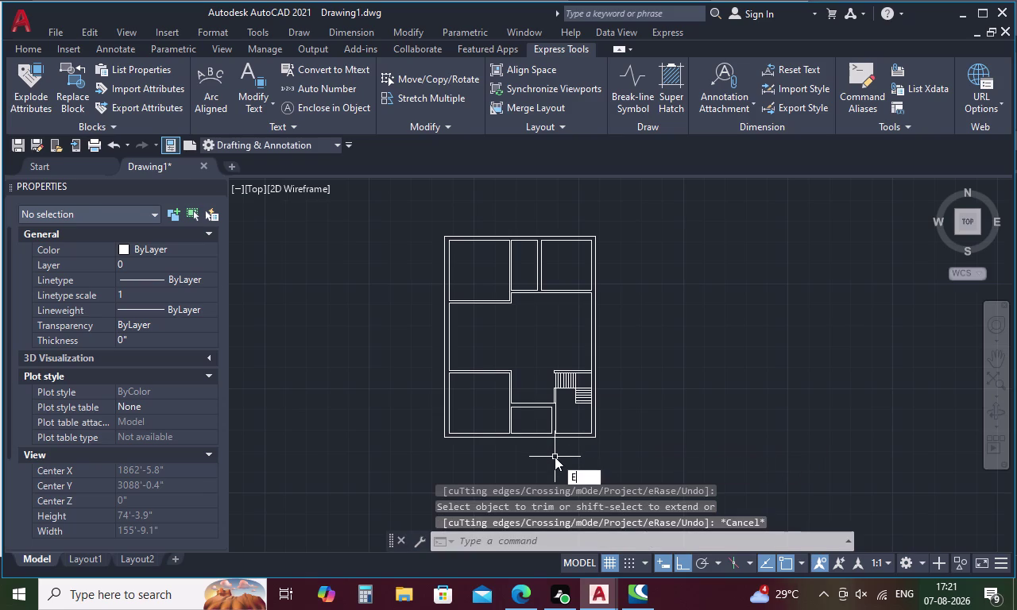
text(X)
key(space)
scroll(up, 3)
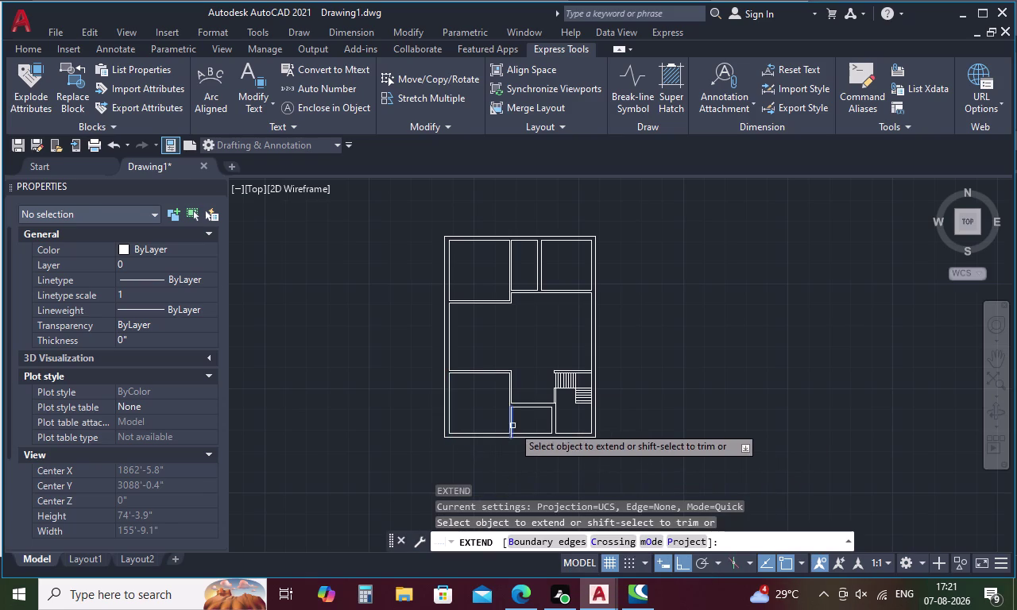
scroll(up, 3)
click(502, 431)
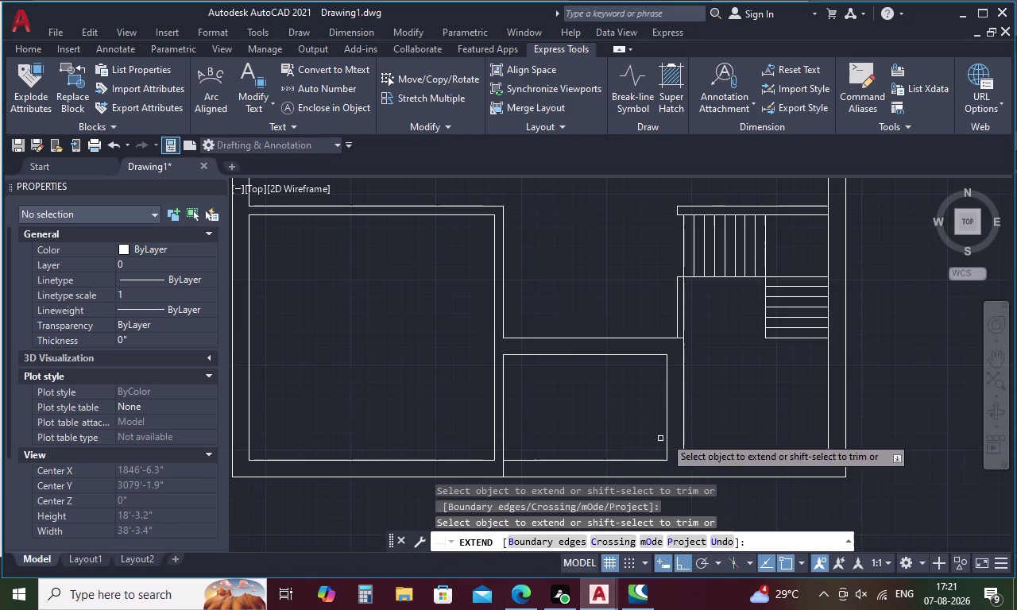
click(664, 440)
key(Escape)
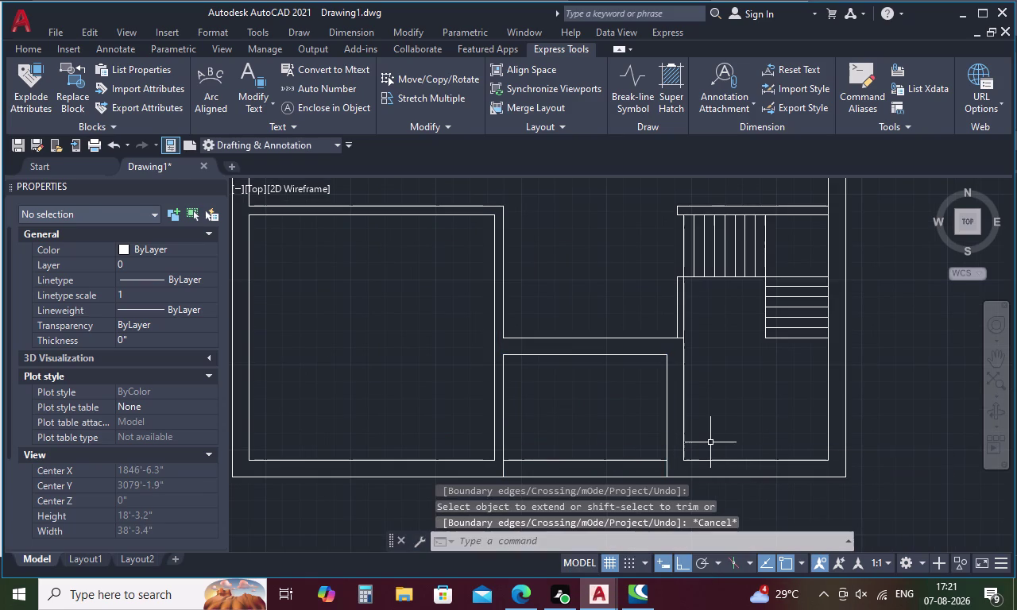
Fence-trim the bottom wall segments between the extended partitions.
text(TR)
key(space)
drag(595, 427, 584, 498)
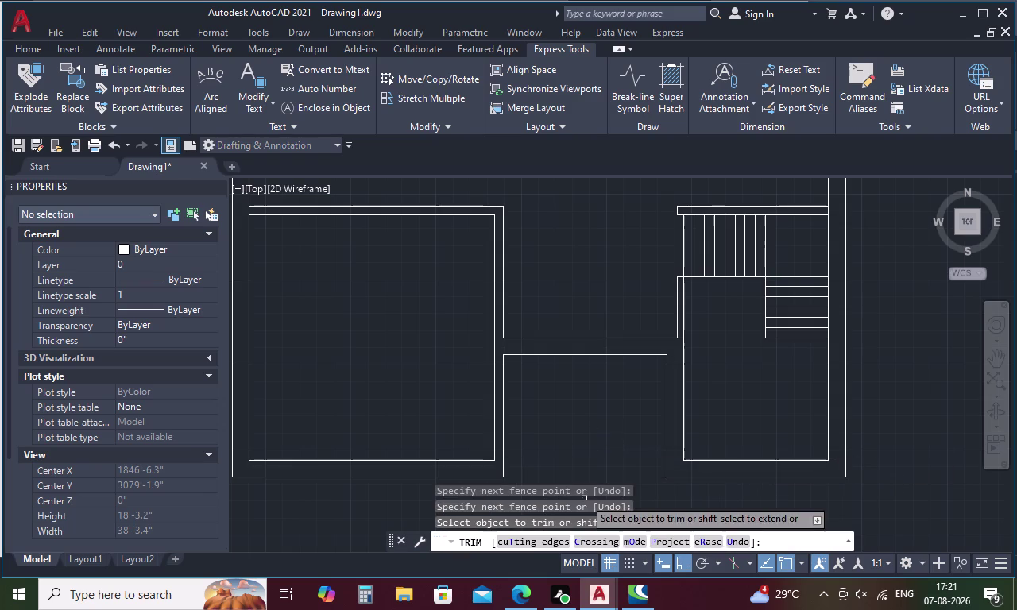
middle_drag(587, 455, 575, 377)
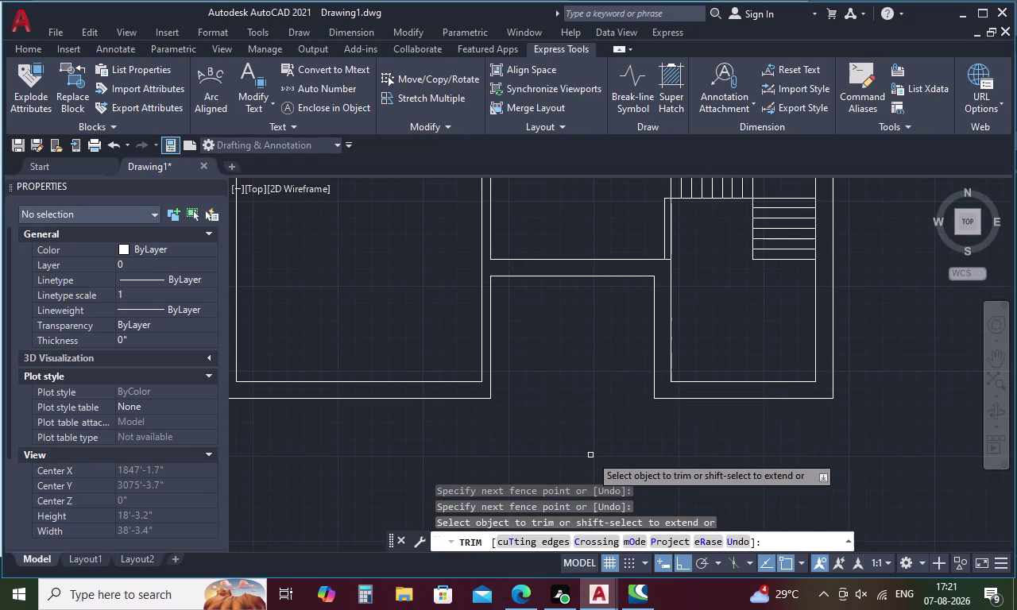
key(grave)
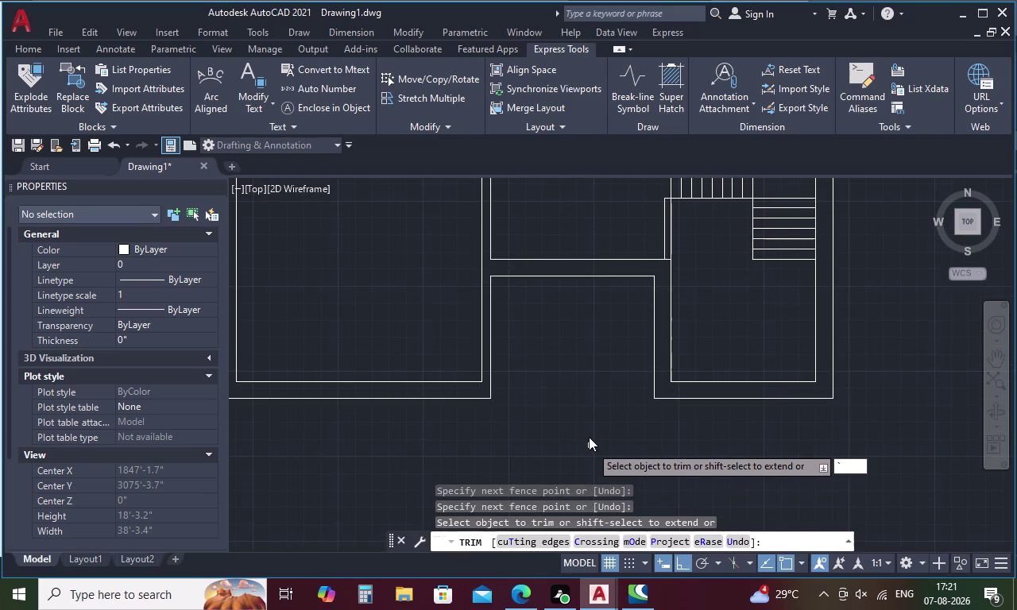
key(Escape)
Draw a wall line between the two partition corners on the bottom wall.
key(l)
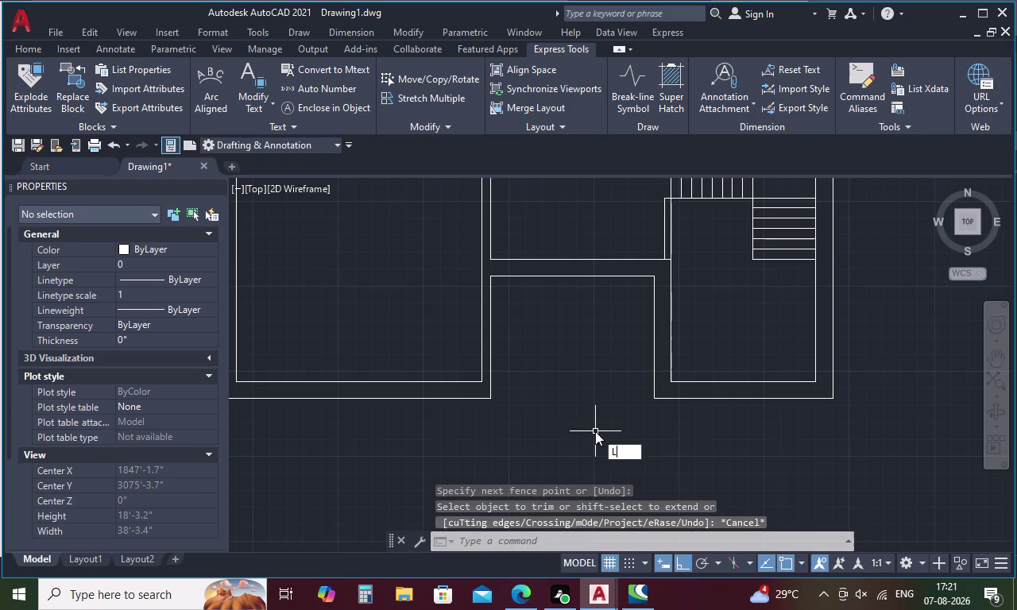
key(space)
click(485, 396)
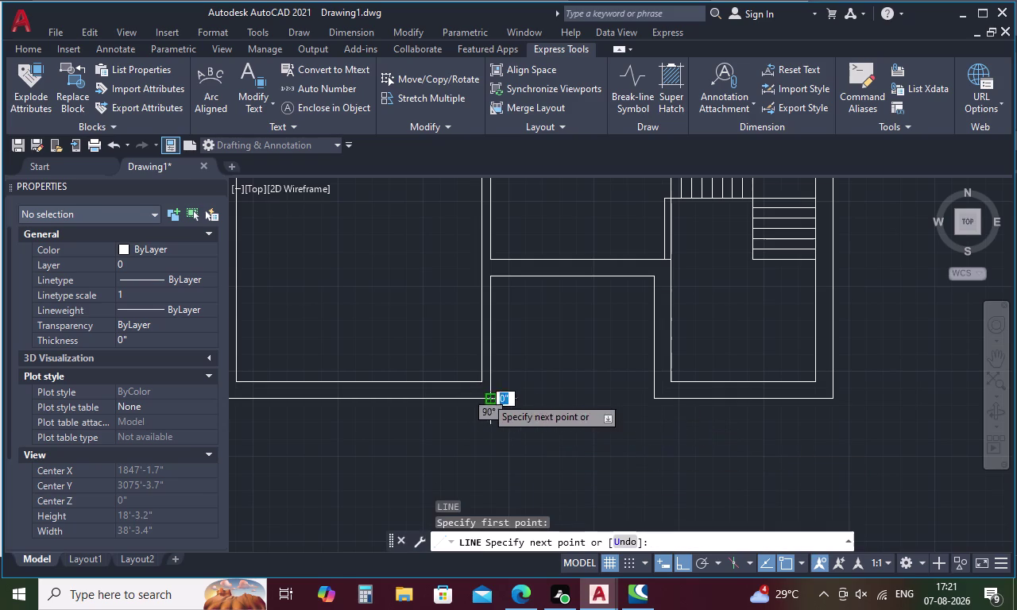
click(656, 396)
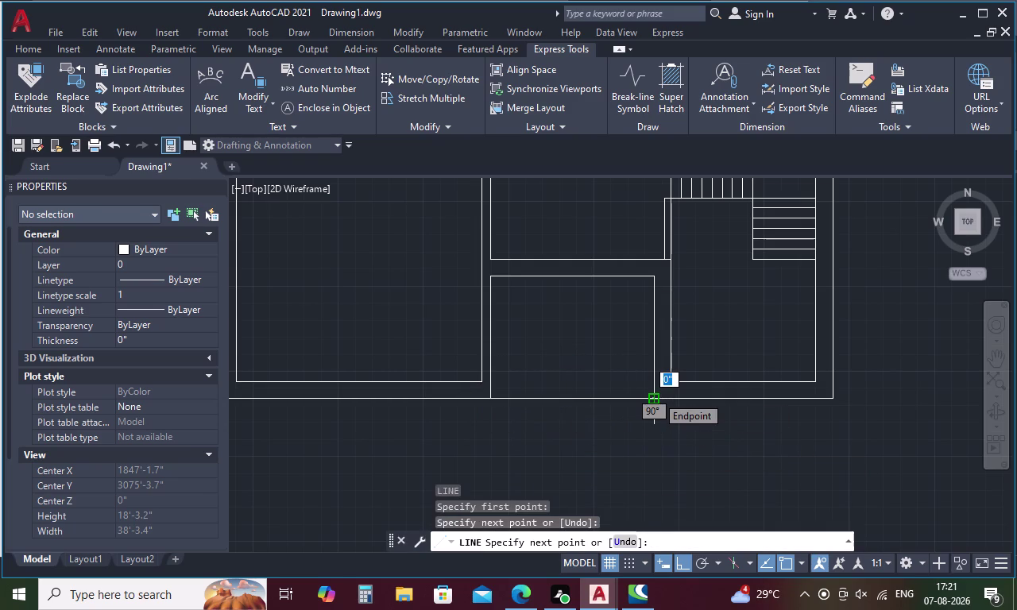
key(Escape)
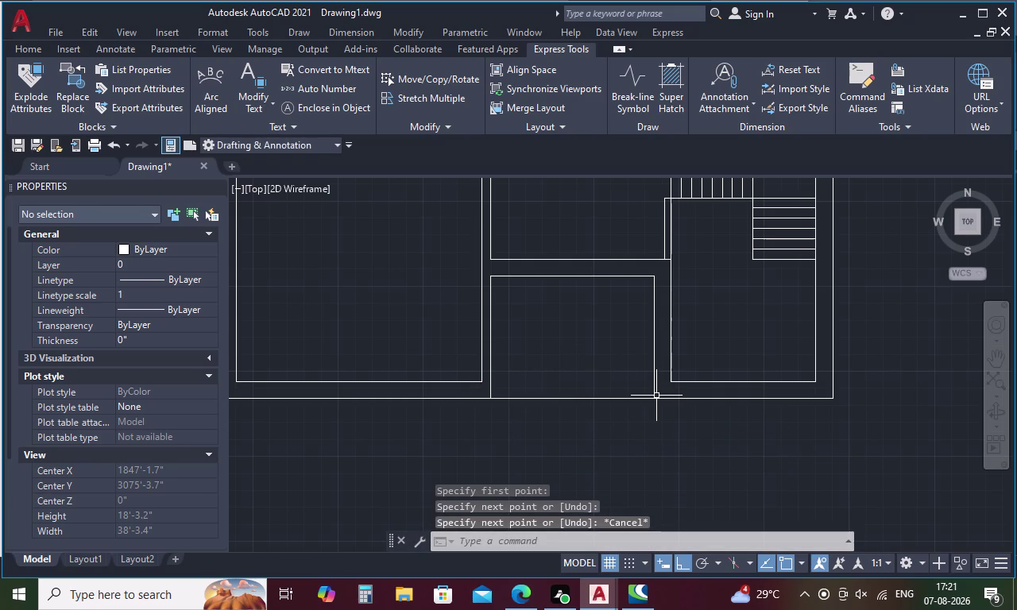
text(0)
key(space)
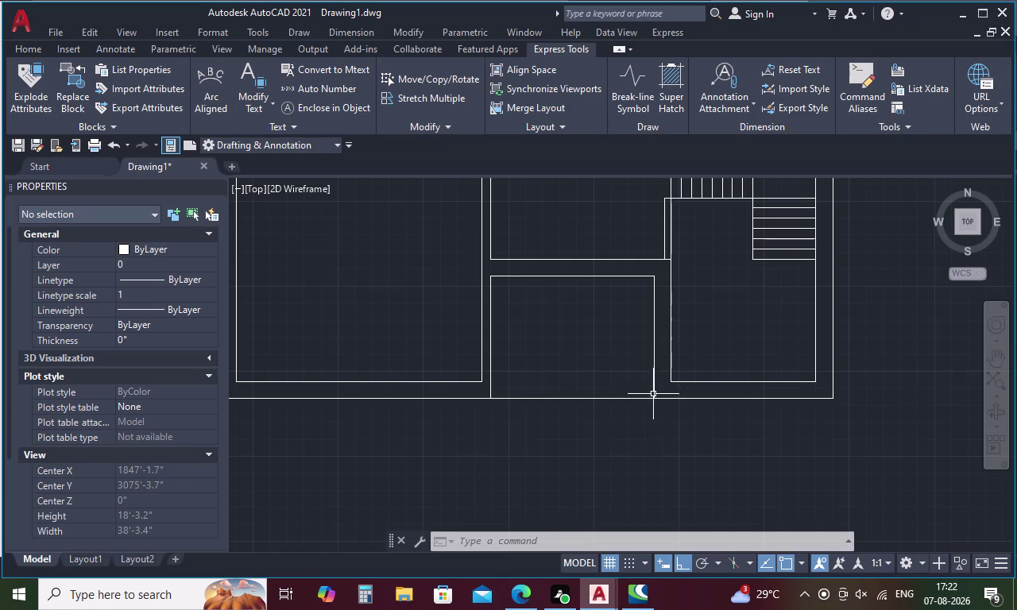
key(o)
key(space)
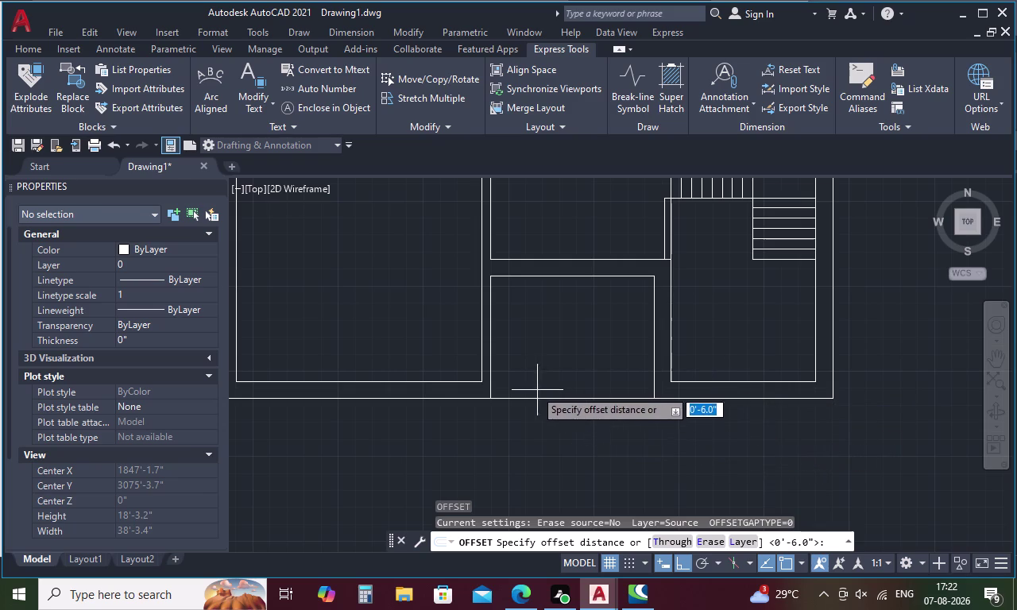
Cancel the offset and start a new line near the bottom-wall partition corner.
middle_drag(448, 380, 644, 414)
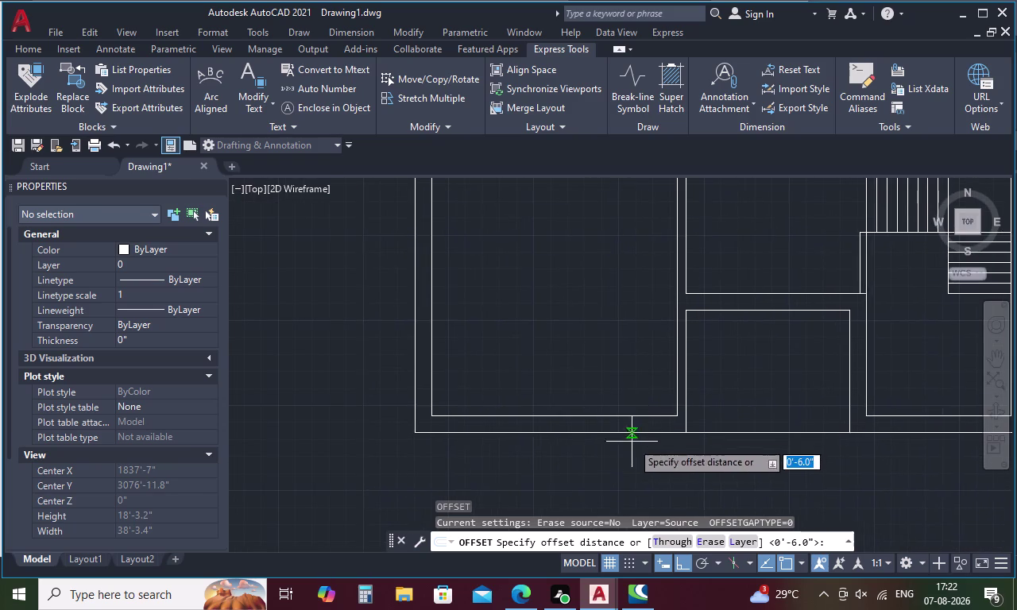
middle_drag(730, 420, 624, 434)
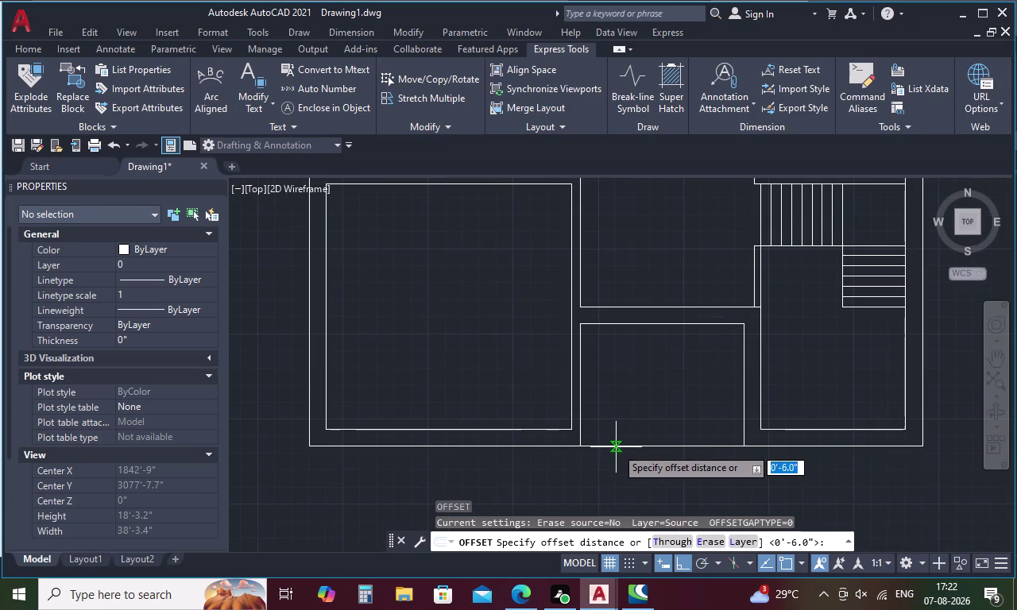
key(Escape)
key(l)
key(space)
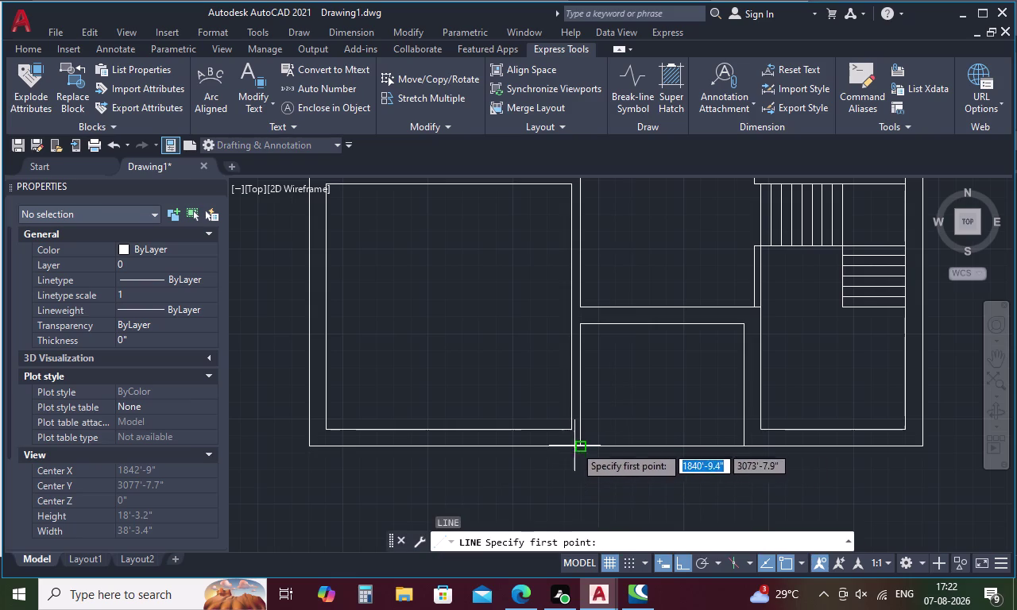
scroll(up, 3)
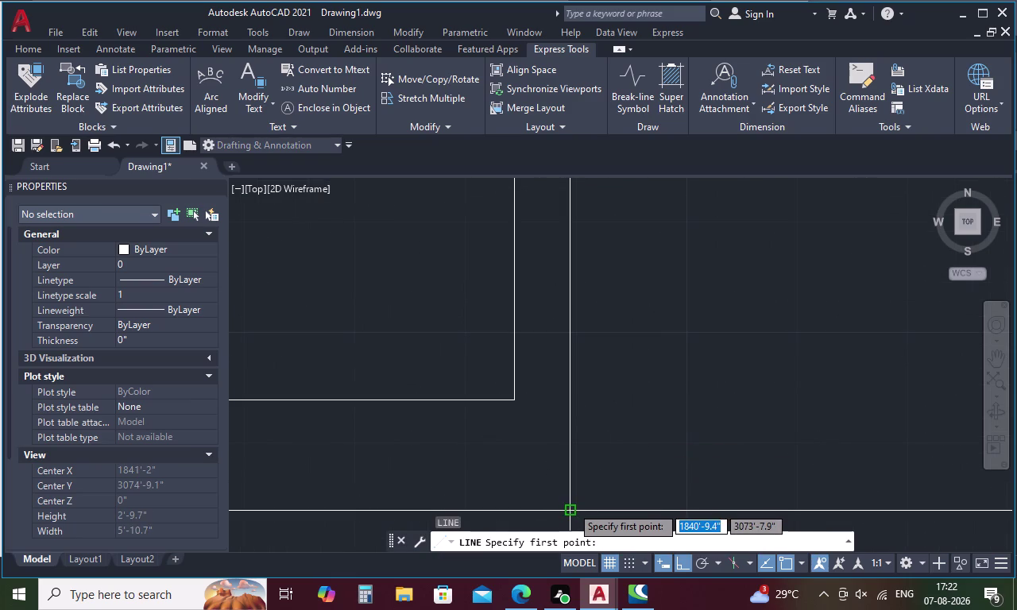
scroll(up, 3)
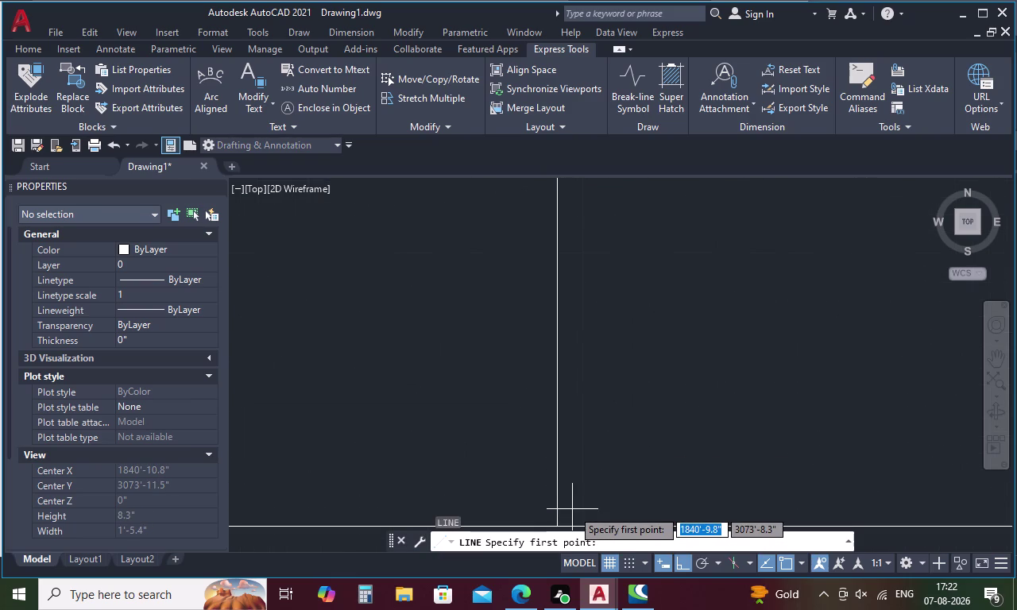
Locate the line start with TK tracking, entering distances of 1 from the corner.
text(TK)
key(space)
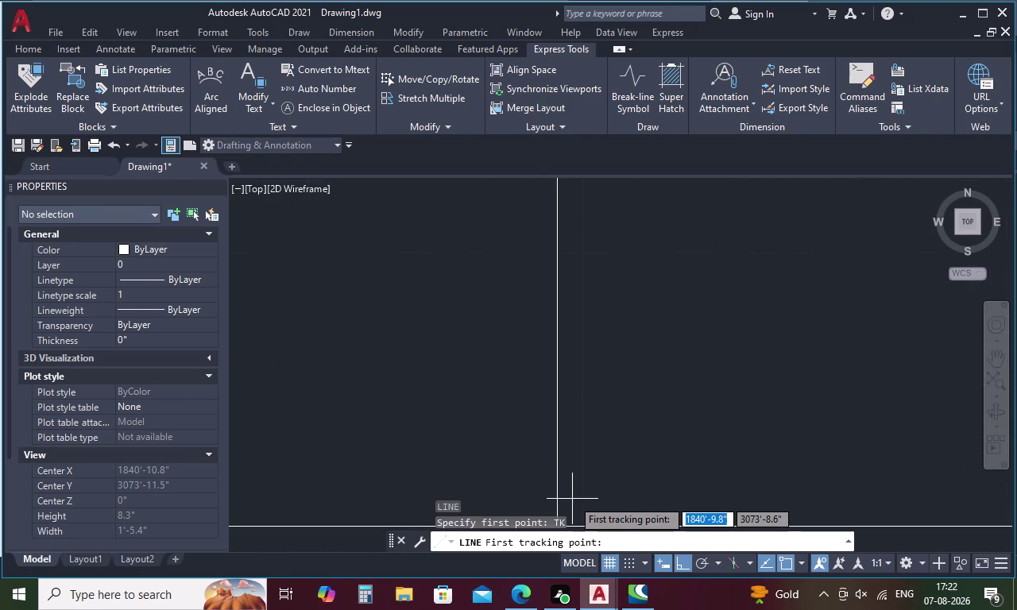
key(1)
key(space)
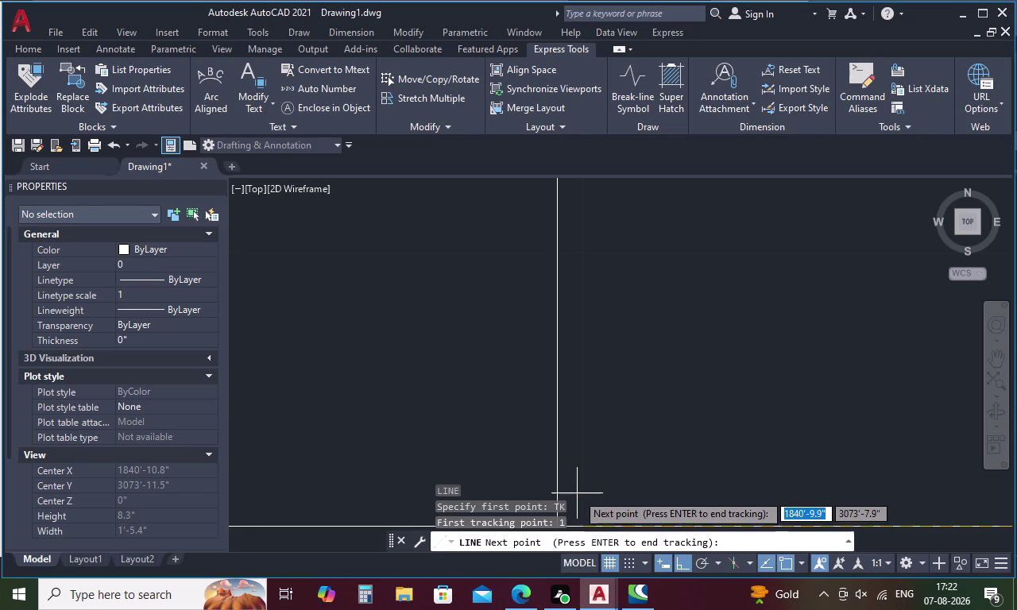
middle_drag(576, 492, 576, 410)
click(551, 447)
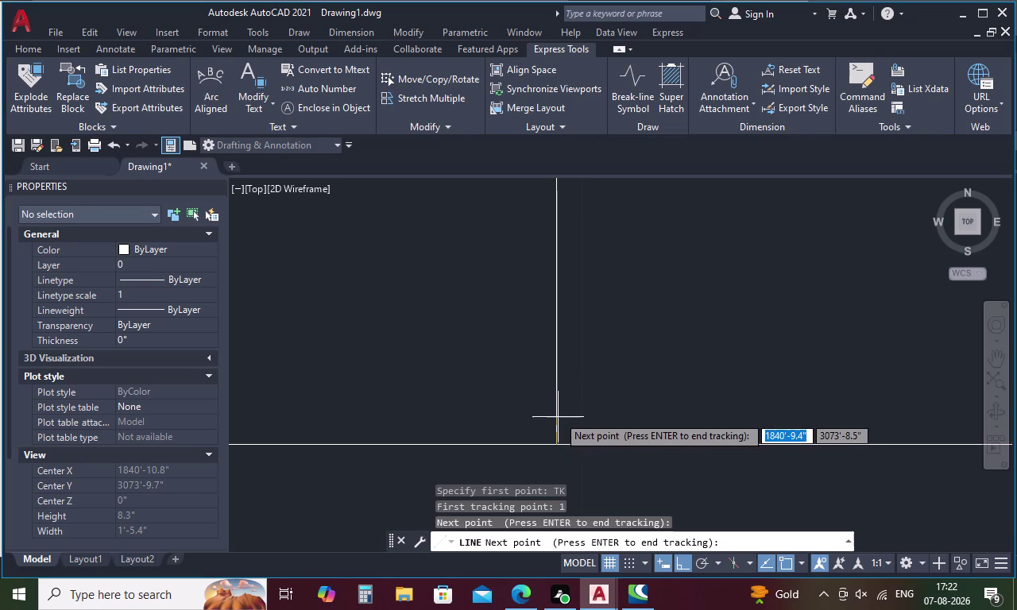
key(1)
key(space)
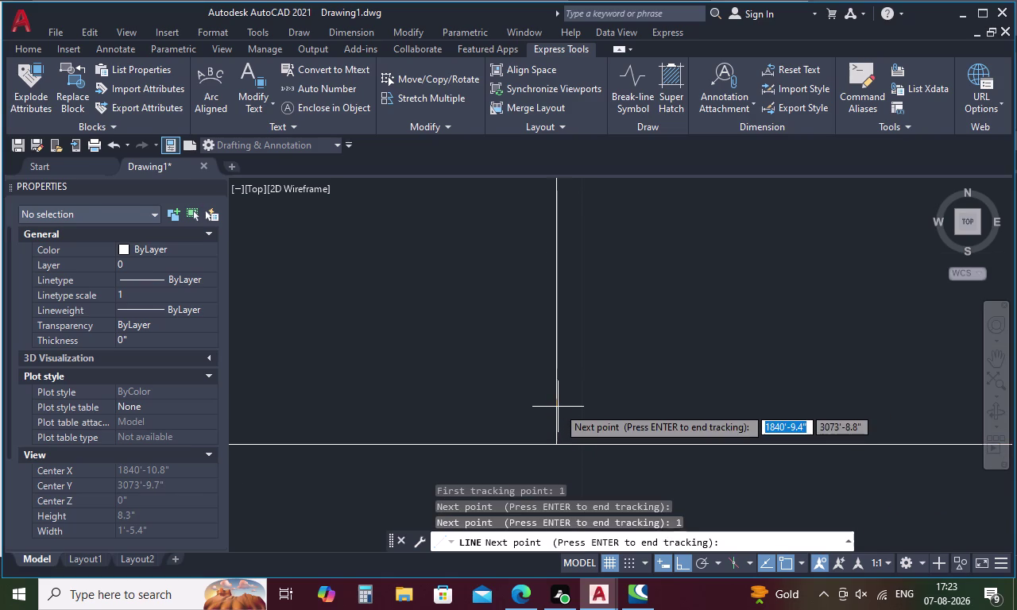
scroll(down, 3)
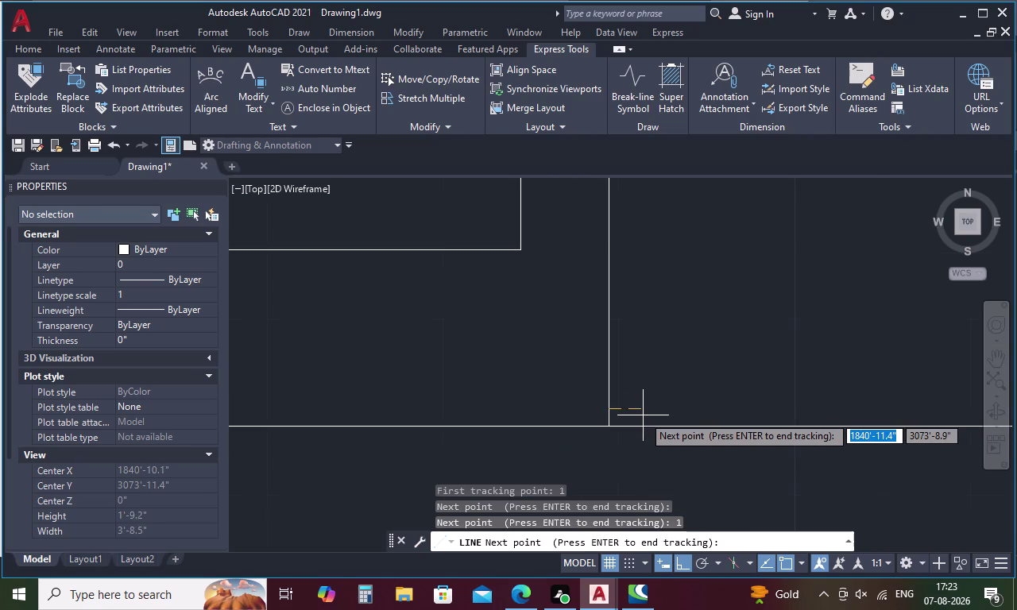
scroll(down, 3)
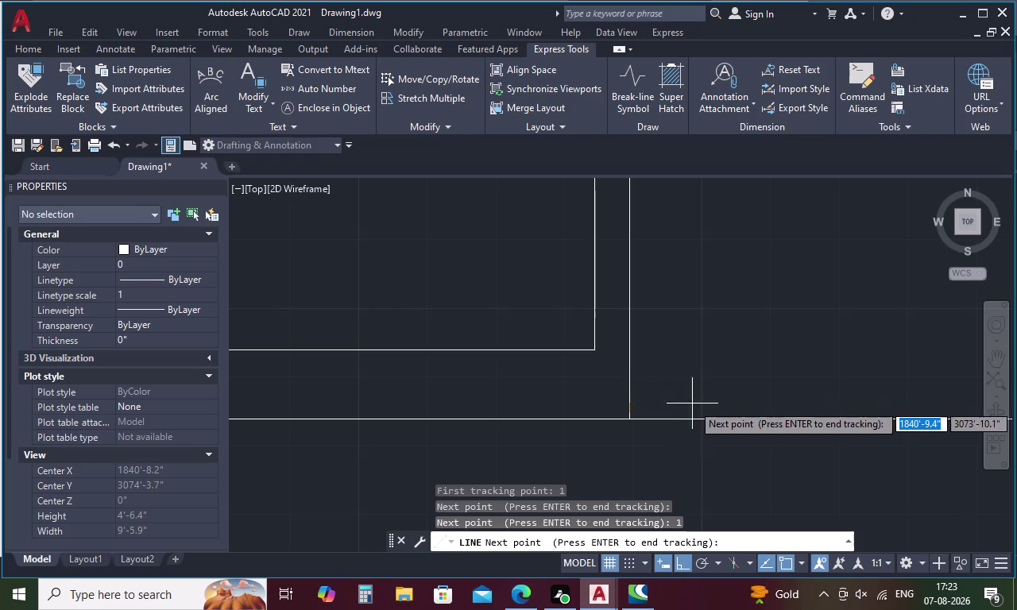
scroll(up, 3)
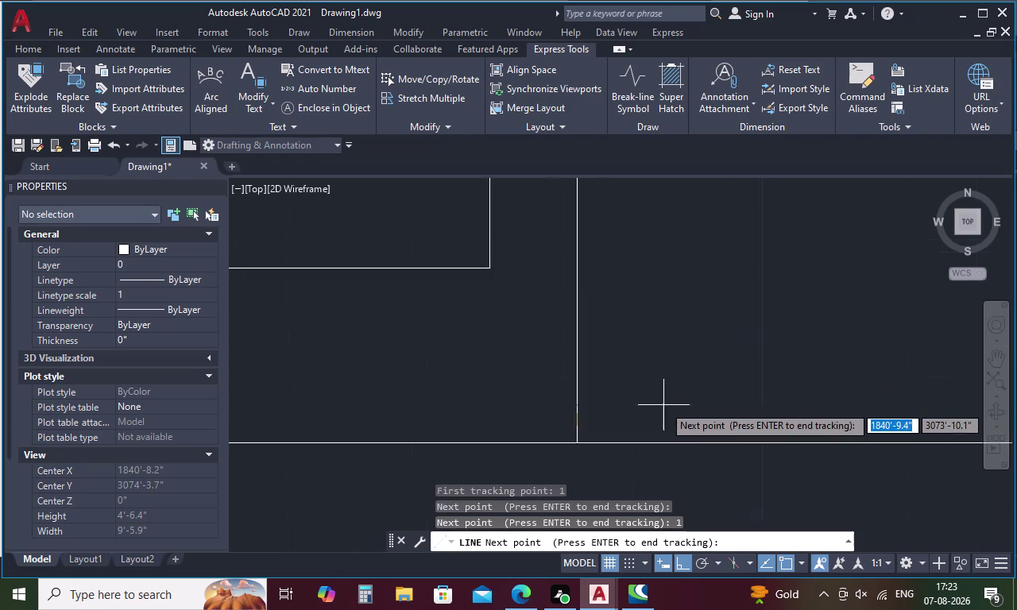
scroll(up, 3)
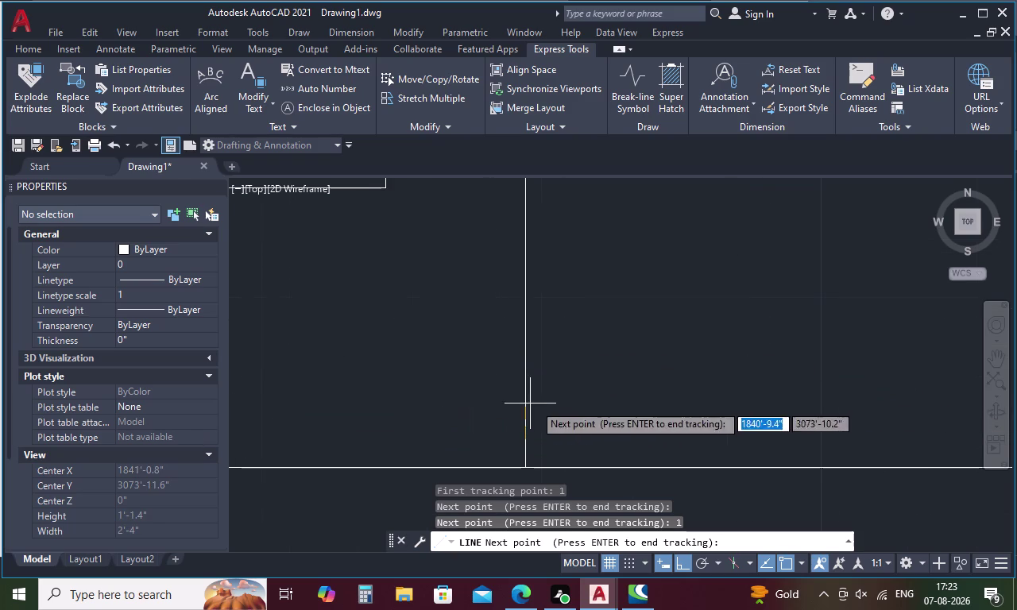
scroll(down, 3)
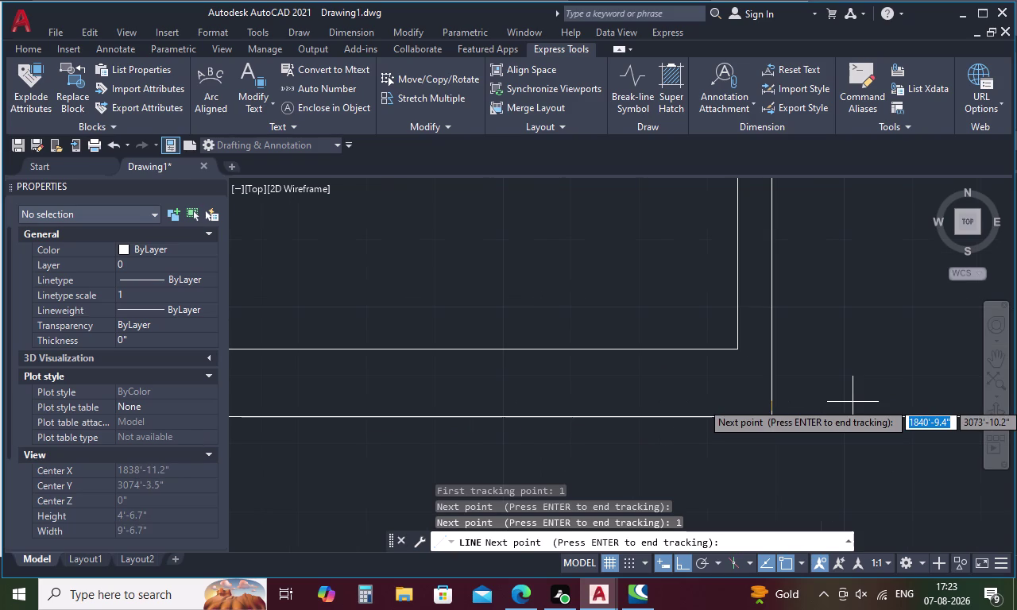